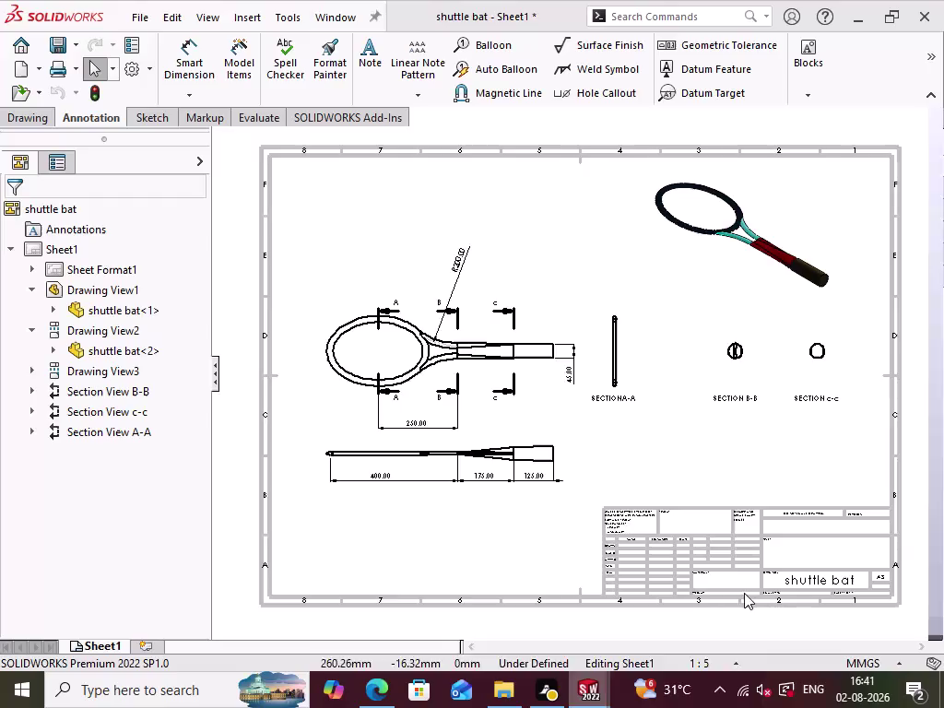
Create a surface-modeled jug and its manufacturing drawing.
Create a new blank part document (Part2) from the Part template.
key(ctrl+n)
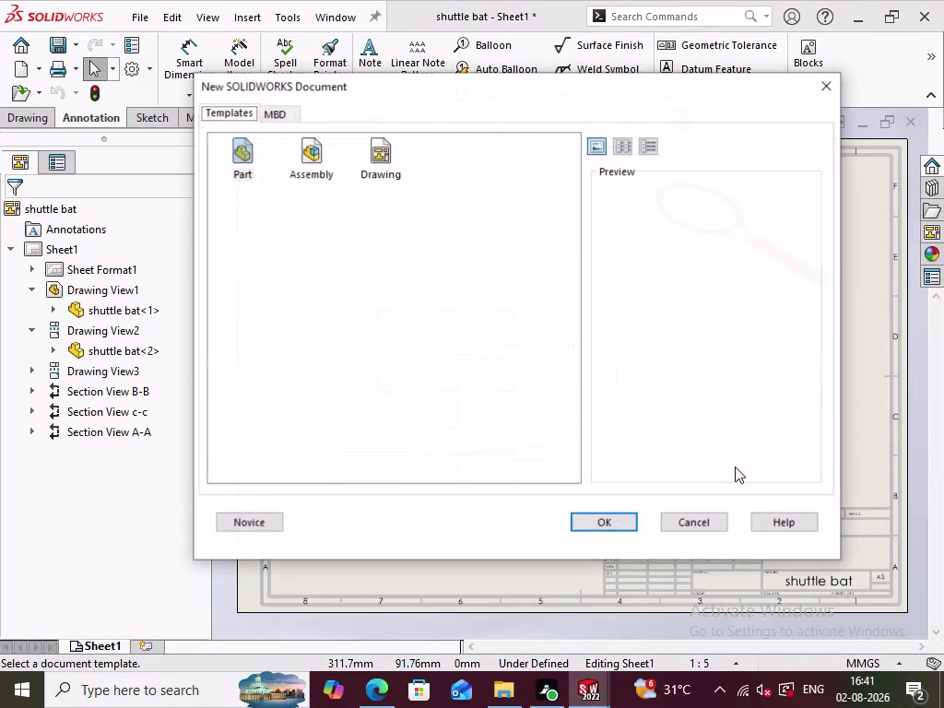
click(239, 157)
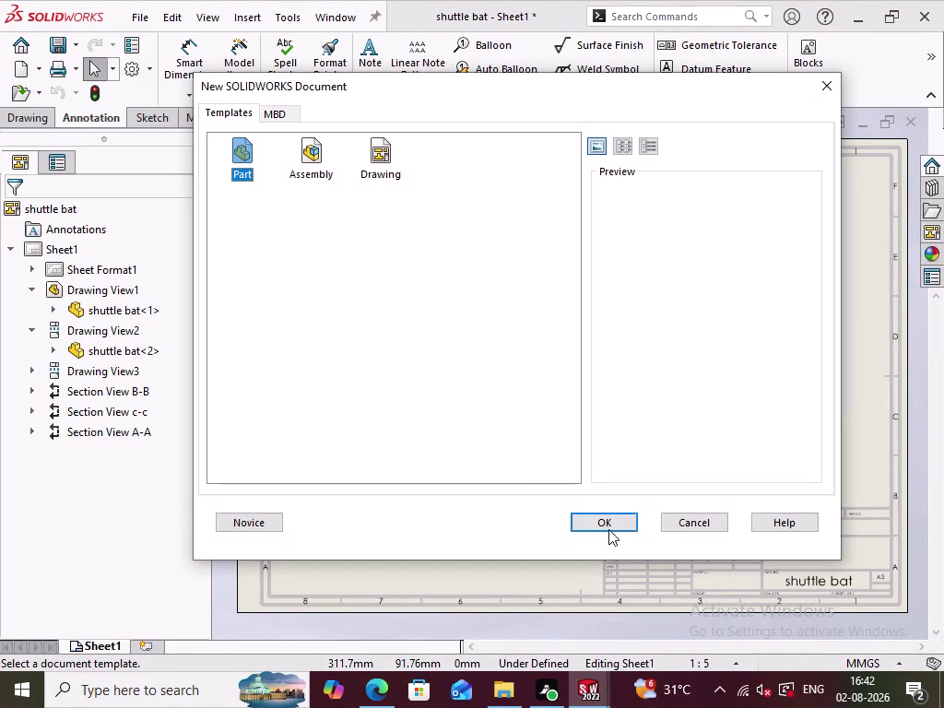
click(608, 524)
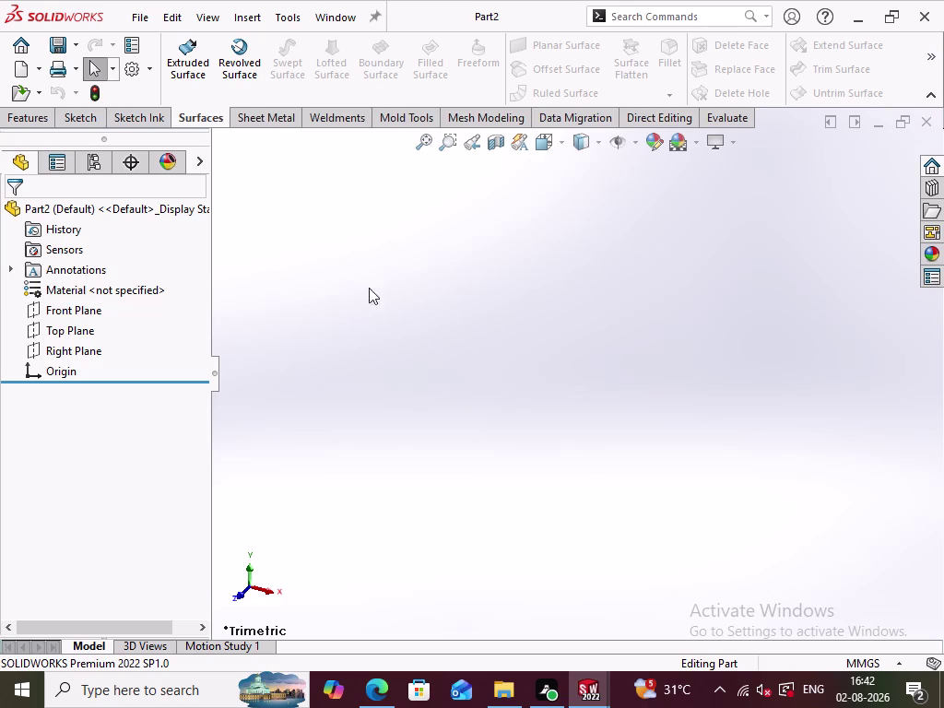
Start Sketch1 on the Front Plane and select the Line tool.
click(93, 314)
click(108, 292)
scroll(up, 3)
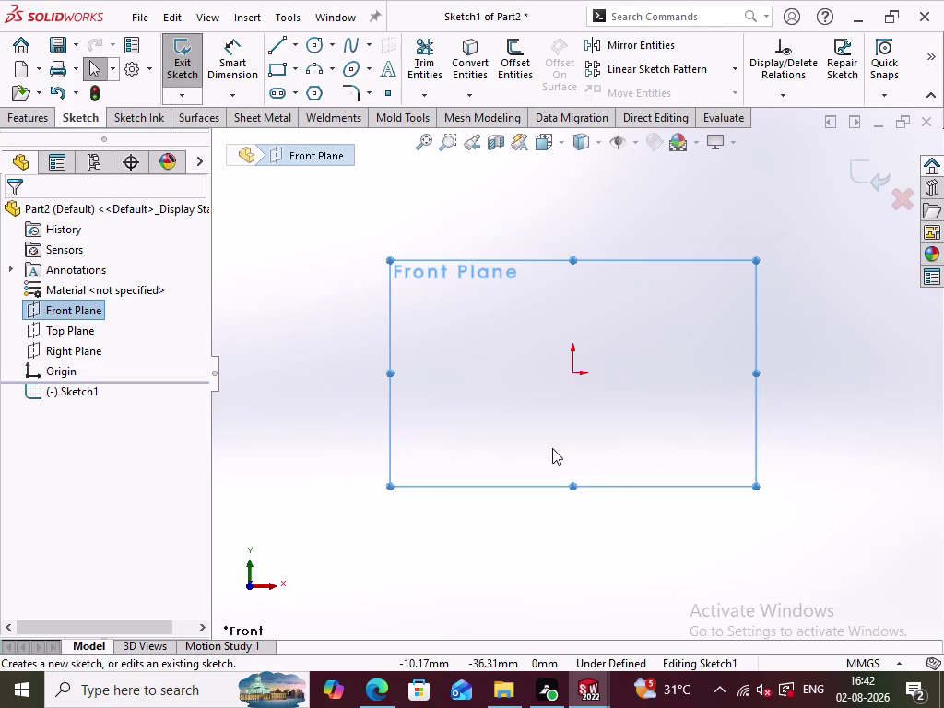
click(516, 539)
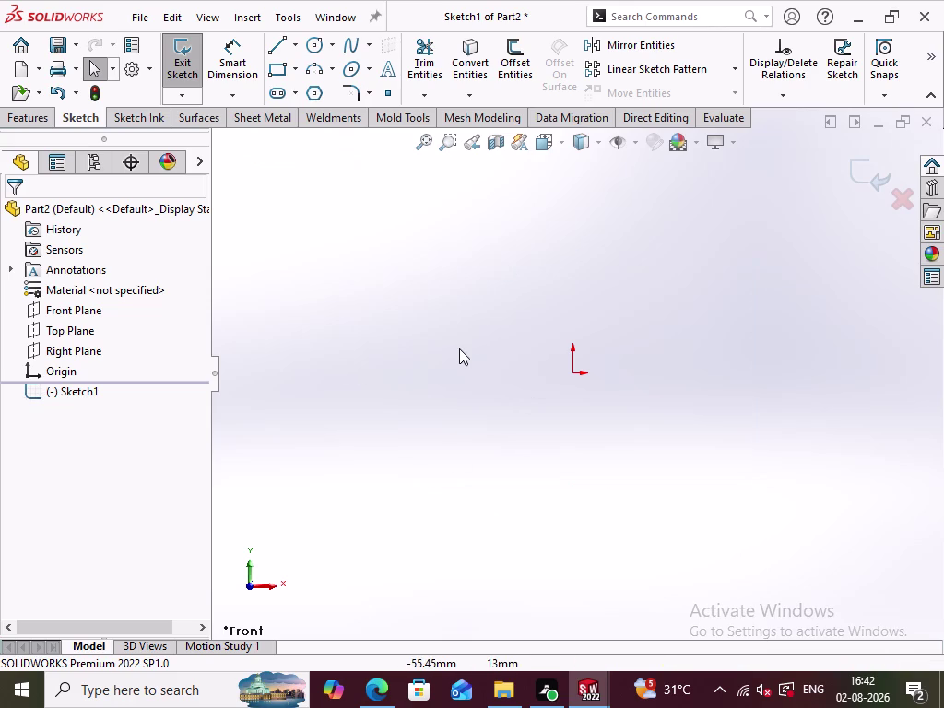
scroll(up, 3)
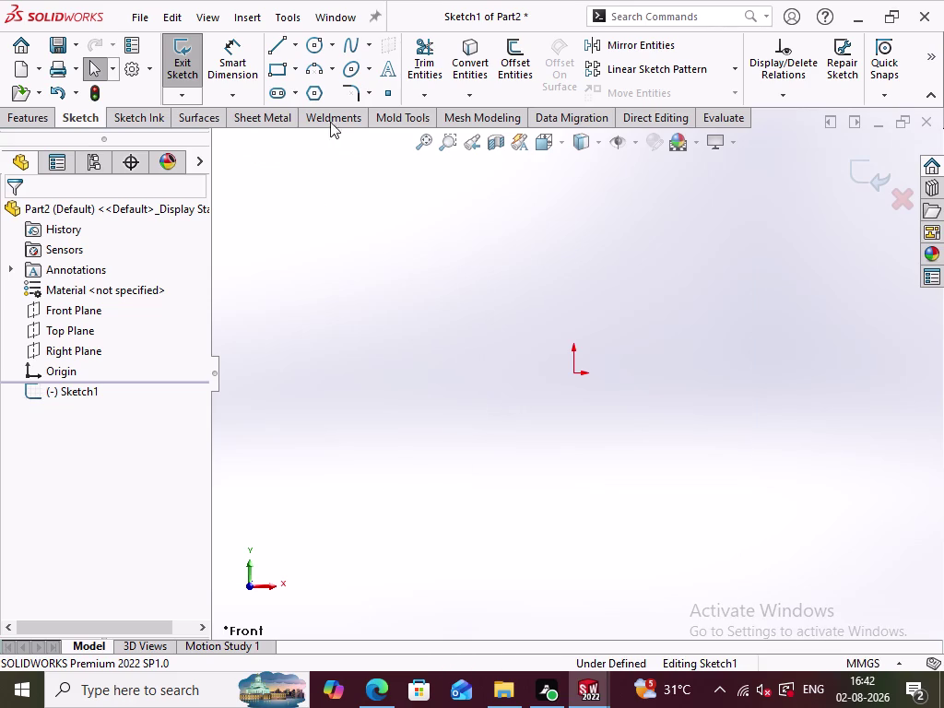
click(280, 44)
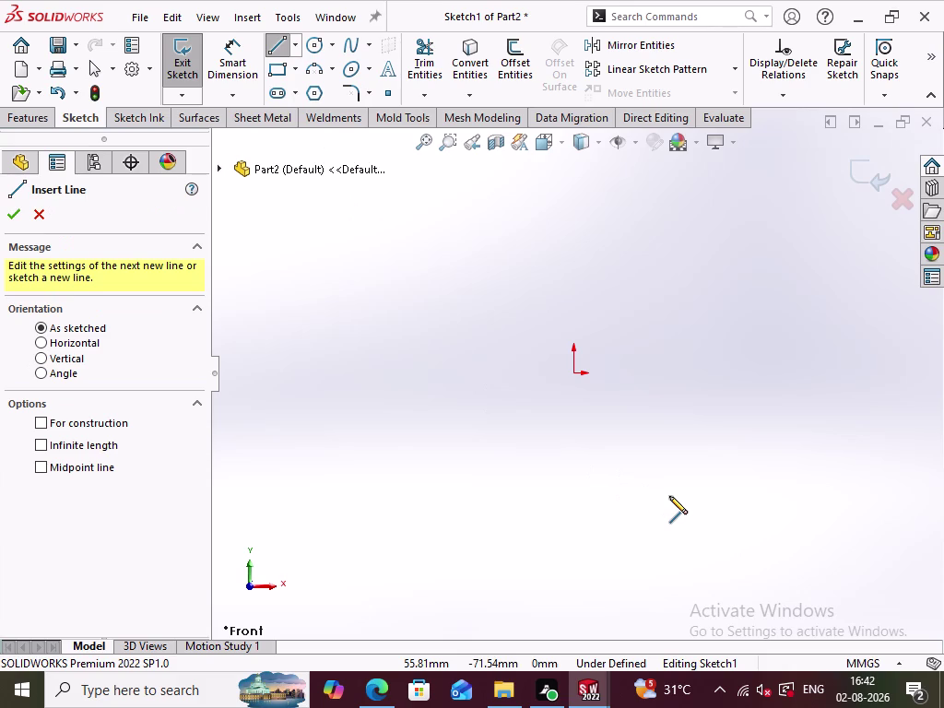
Draw a horizontal base line from the origin and a small arc at its end.
scroll(up, 3)
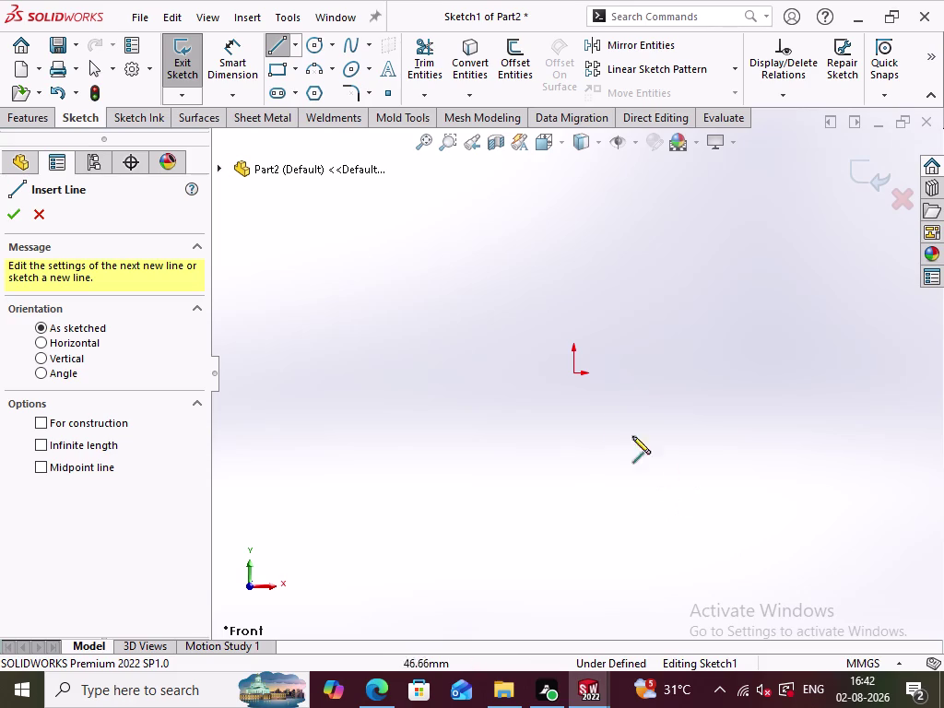
click(573, 373)
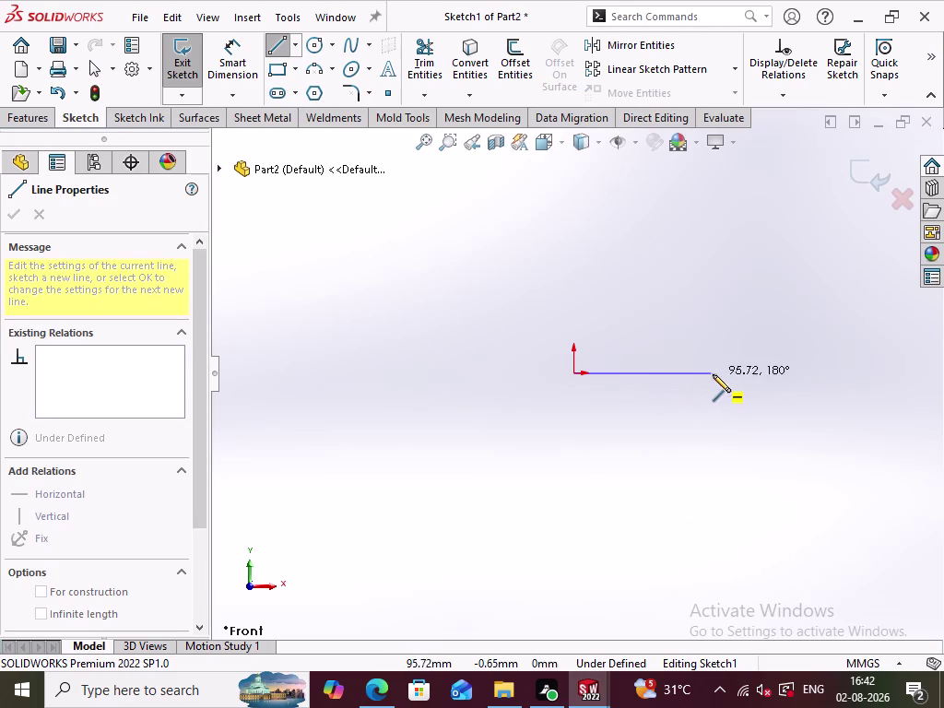
click(728, 374)
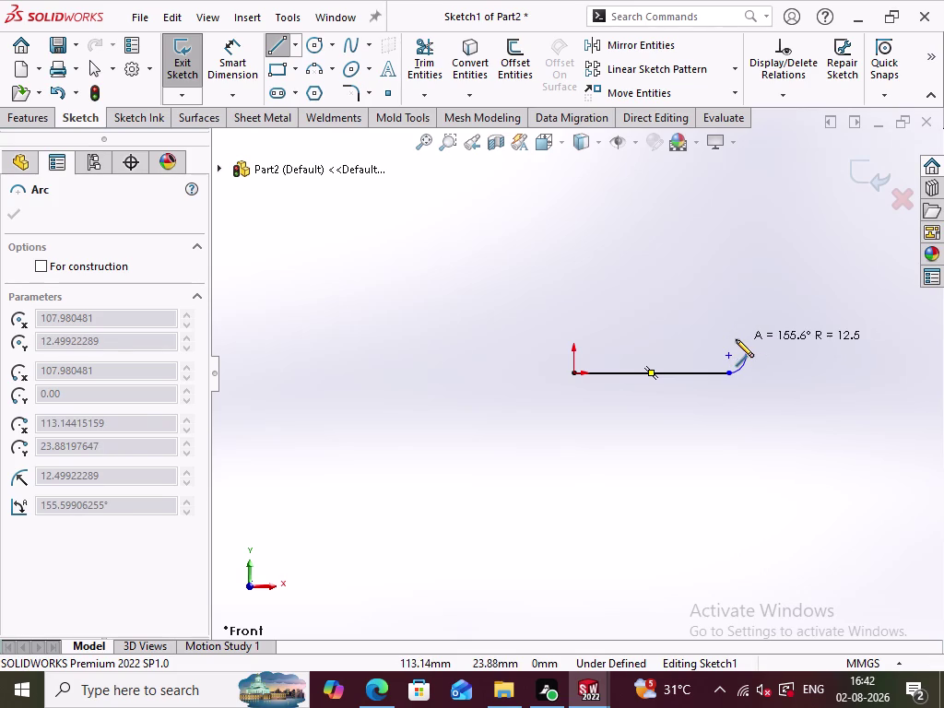
click(736, 339)
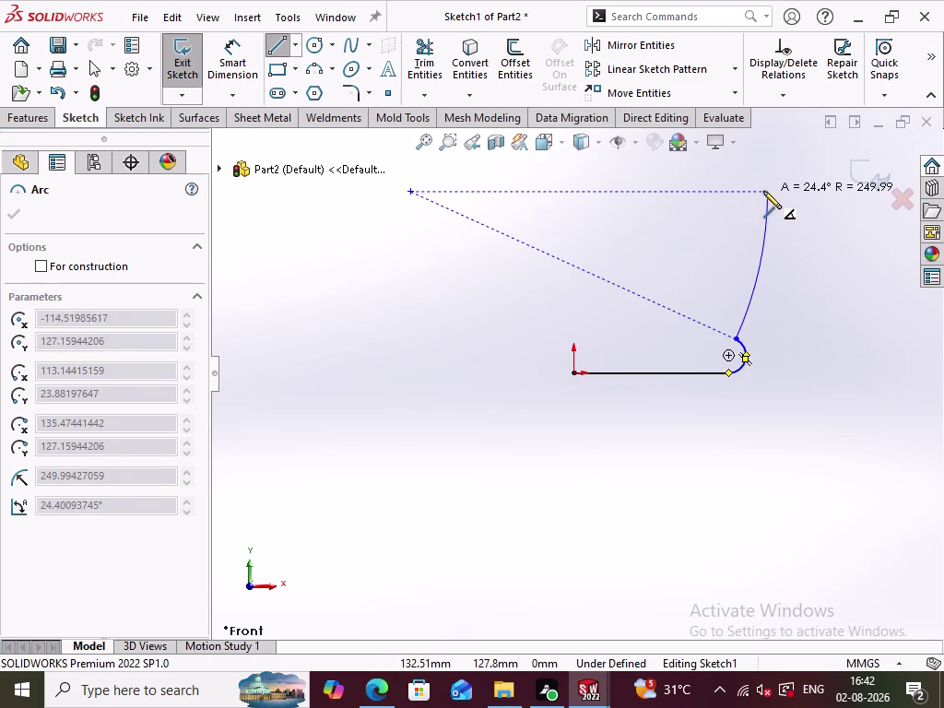
Add the tall tangent arc rising from the base, then the upper arc.
scroll(up, 3)
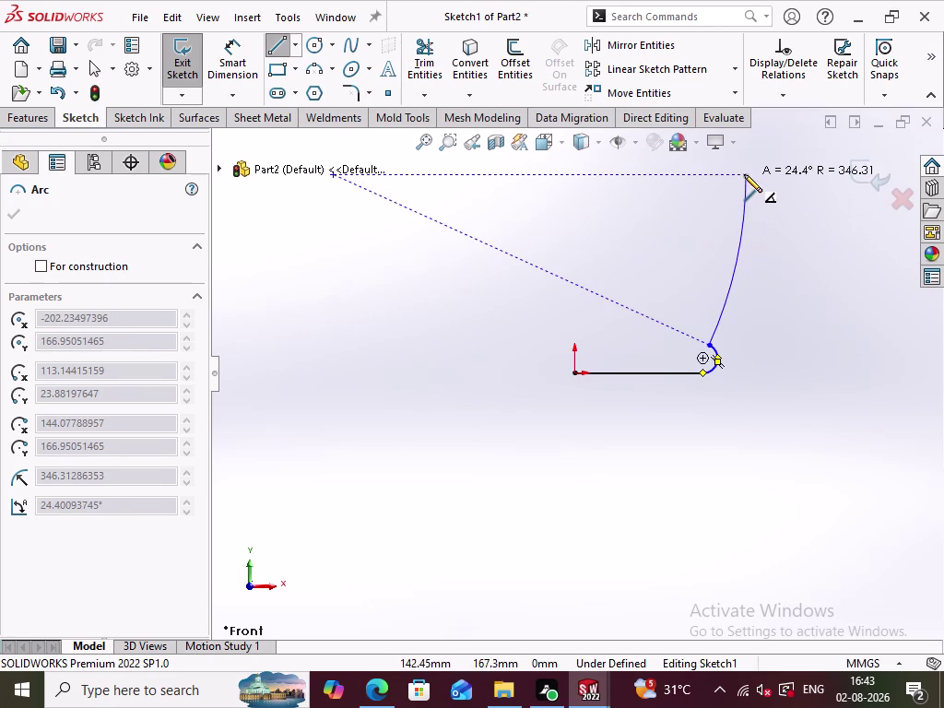
scroll(up, 3)
scroll(up, 3)
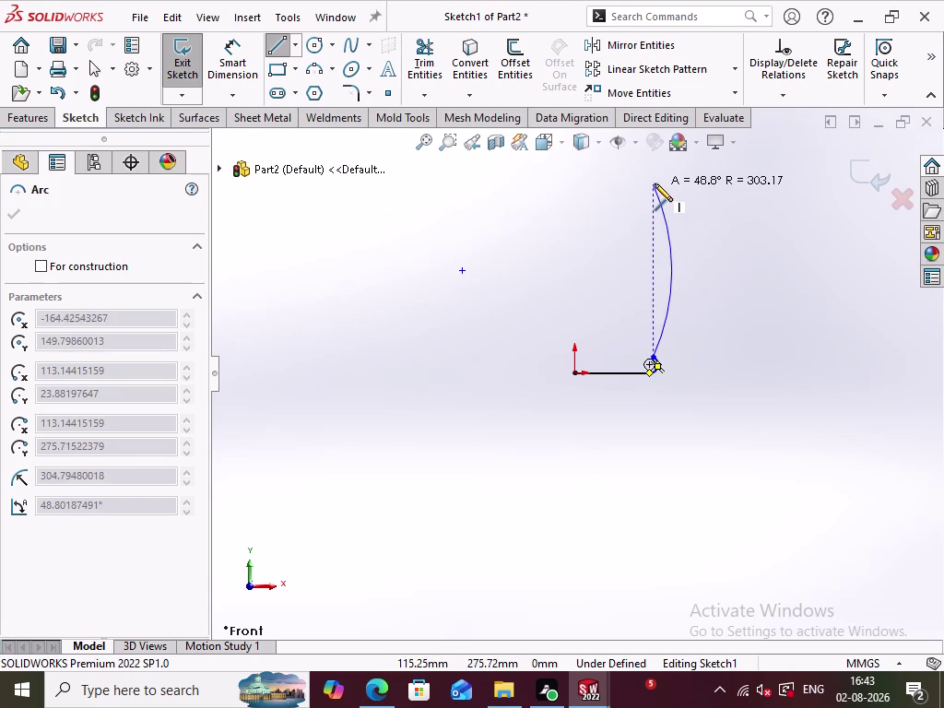
scroll(up, 3)
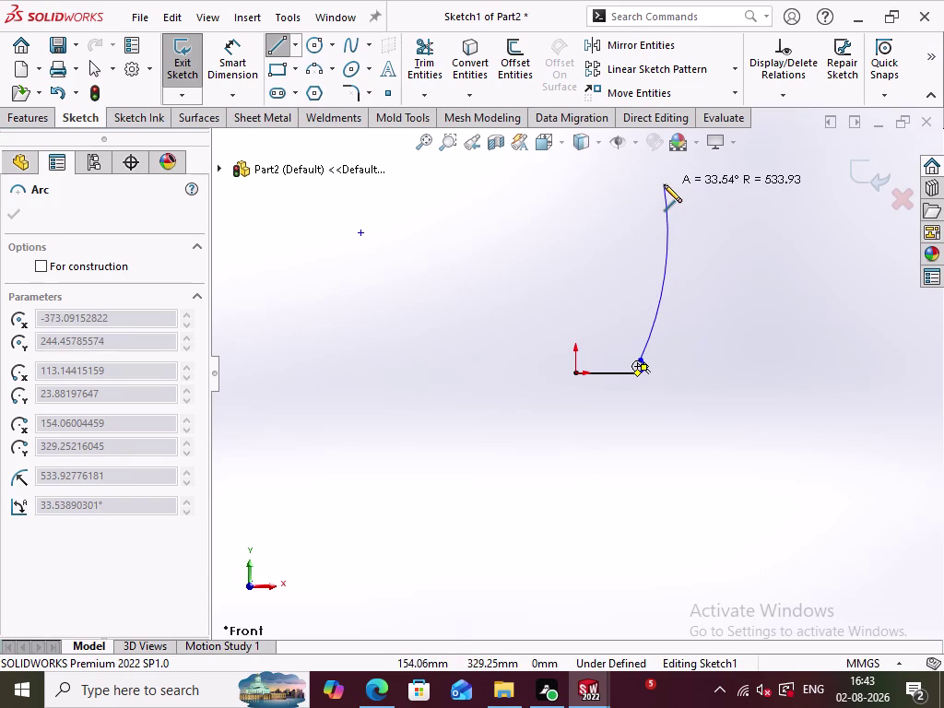
scroll(up, 3)
scroll(up, 3)
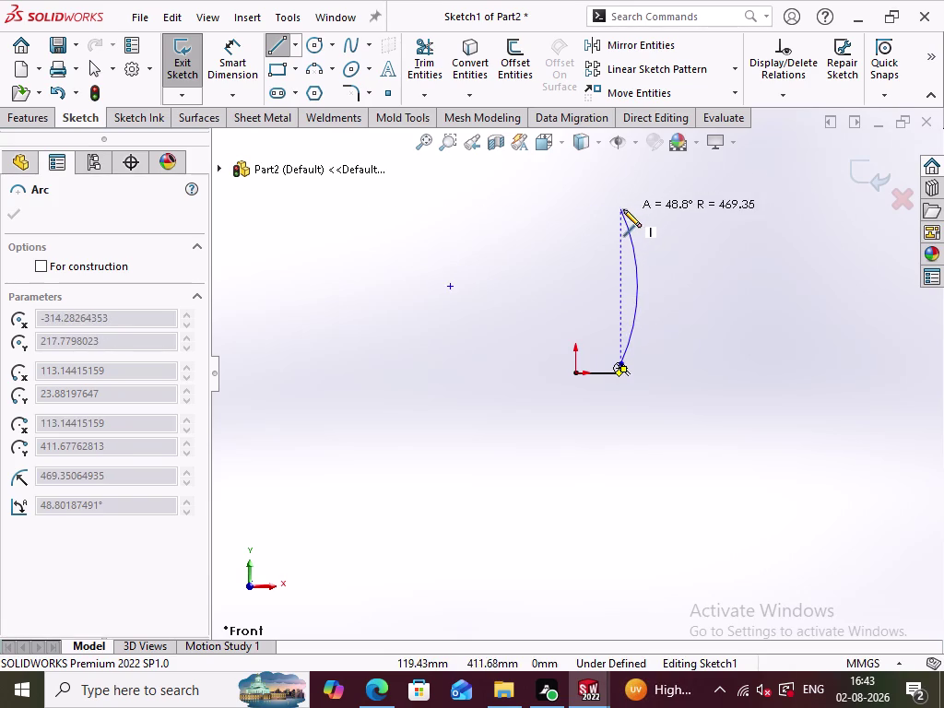
click(628, 205)
scroll(up, 3)
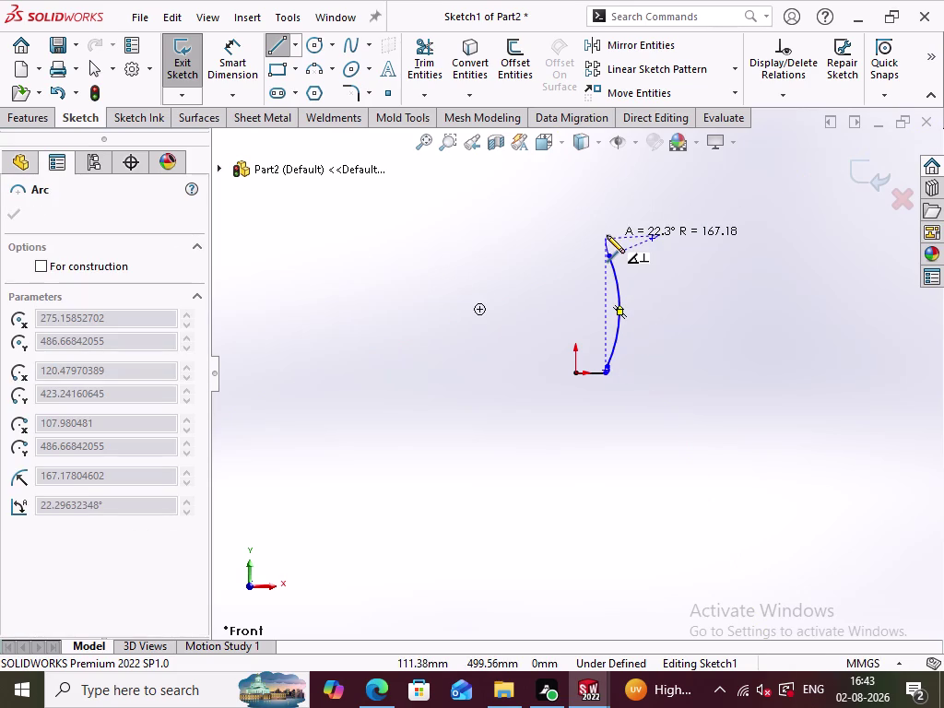
scroll(up, 3)
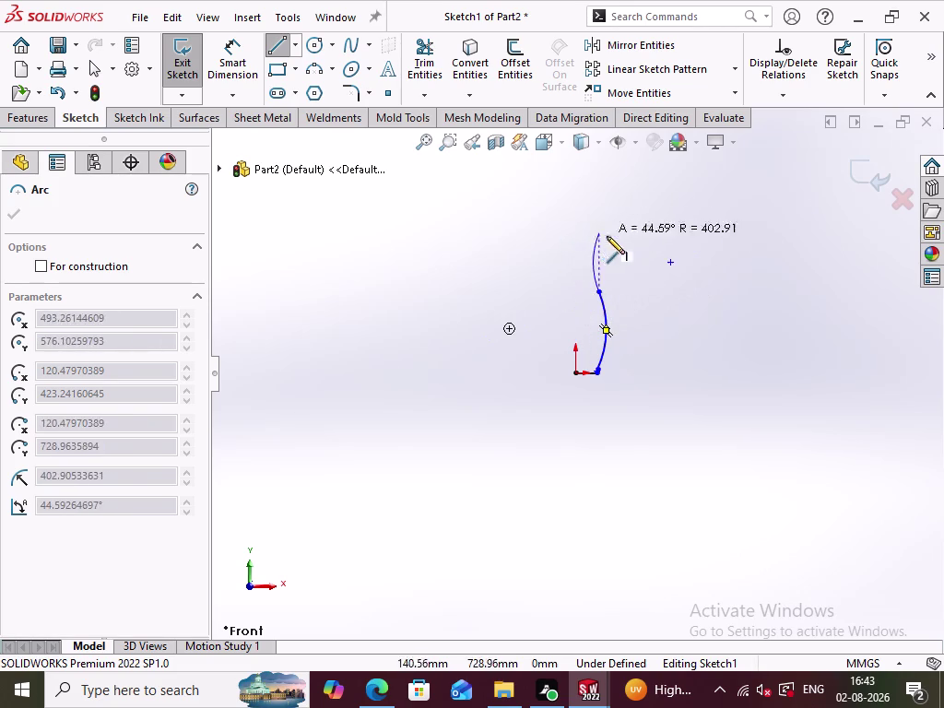
click(575, 238)
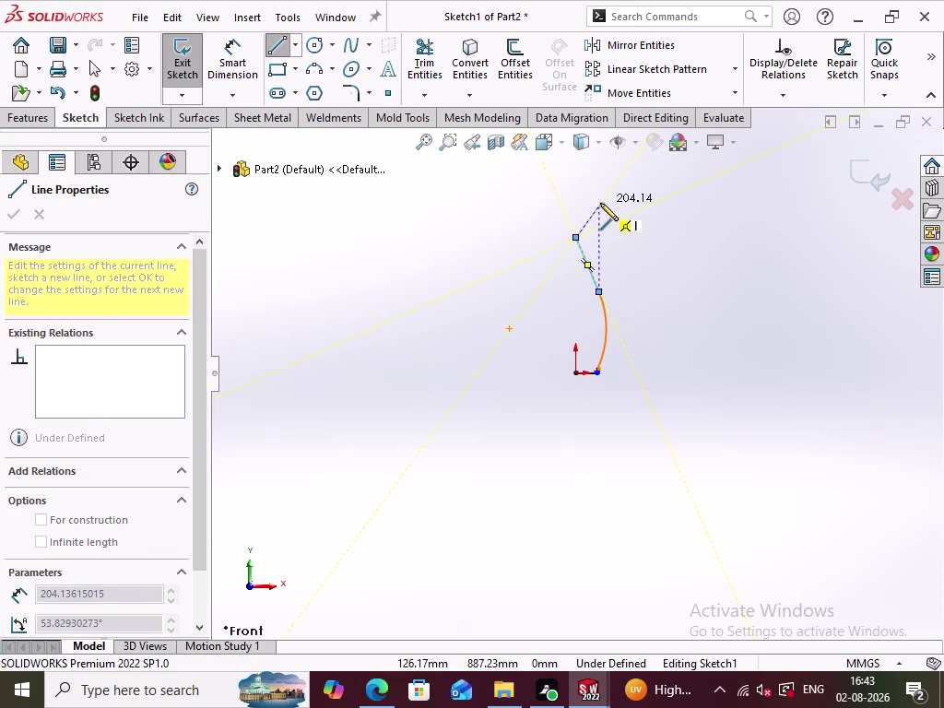
Draw the slanted edge, top edge and long side back to the origin, ending the Line tool.
click(600, 203)
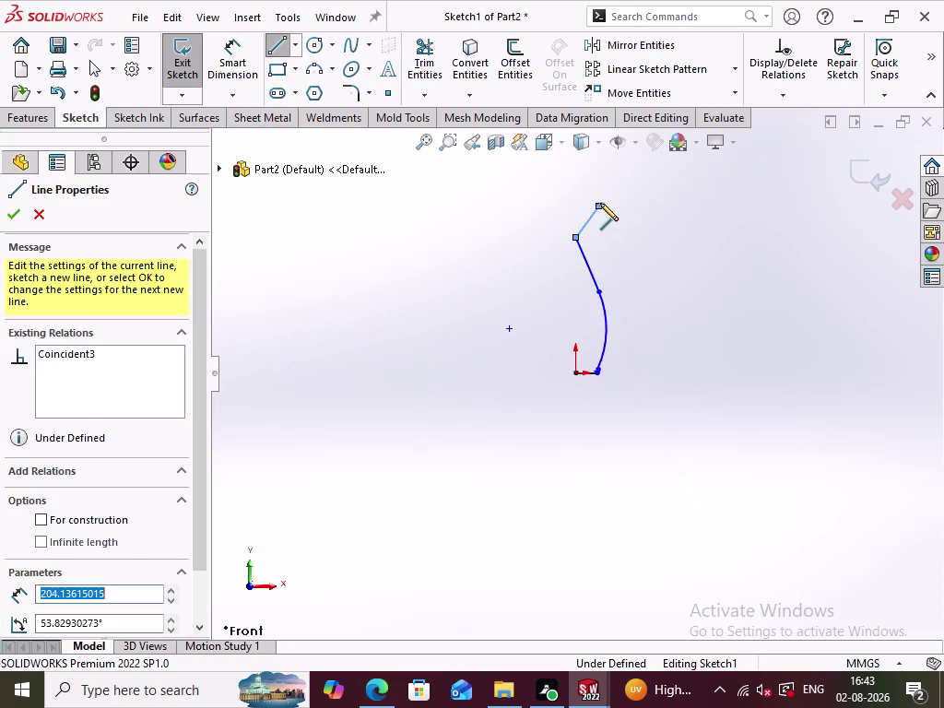
click(548, 208)
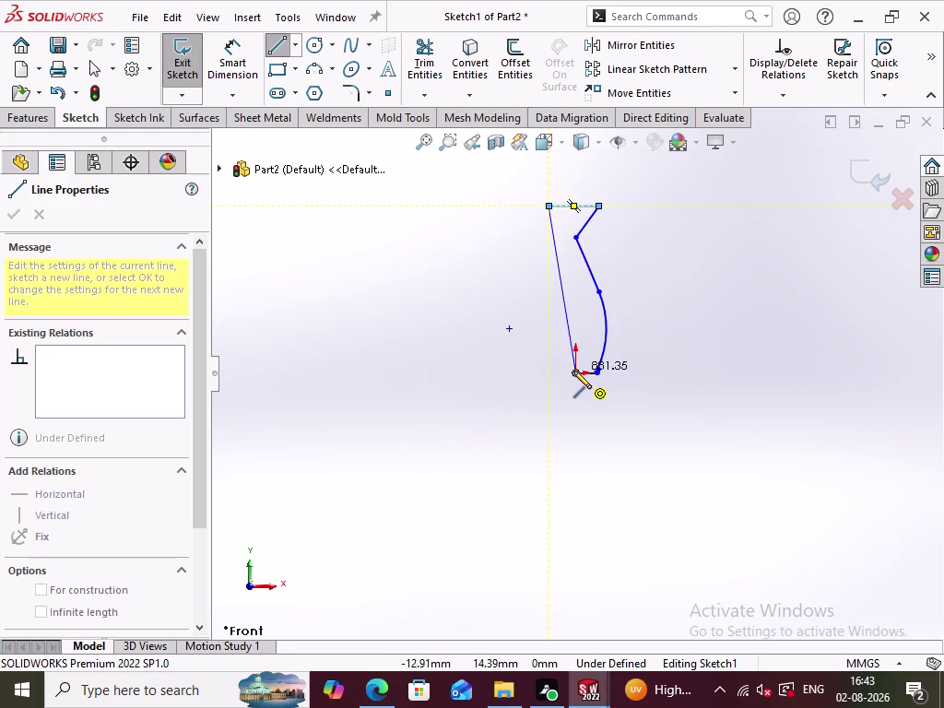
click(573, 370)
click(277, 45)
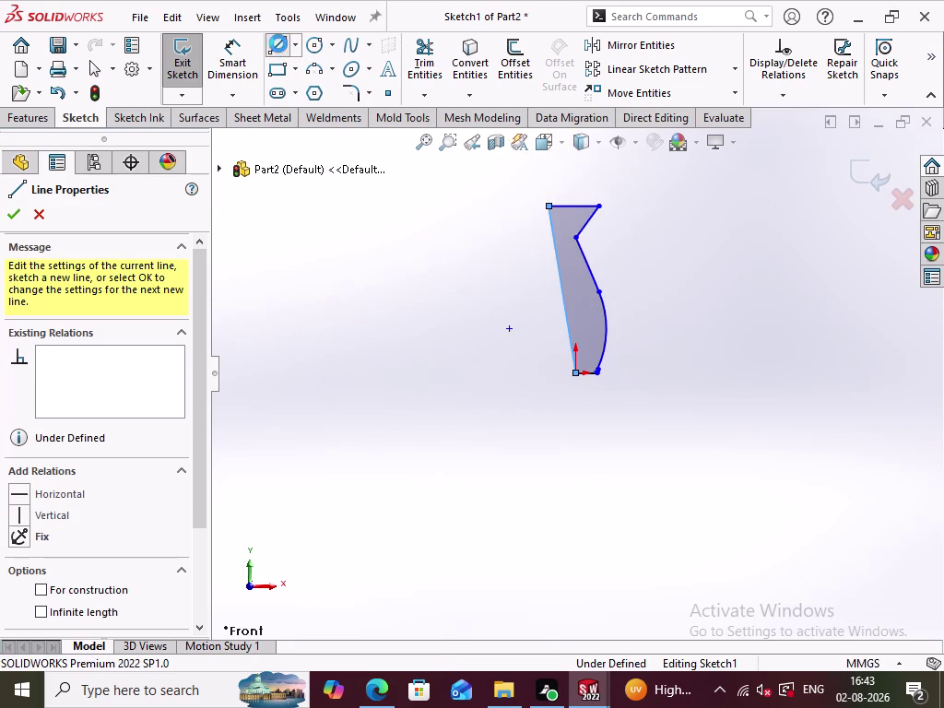
click(452, 303)
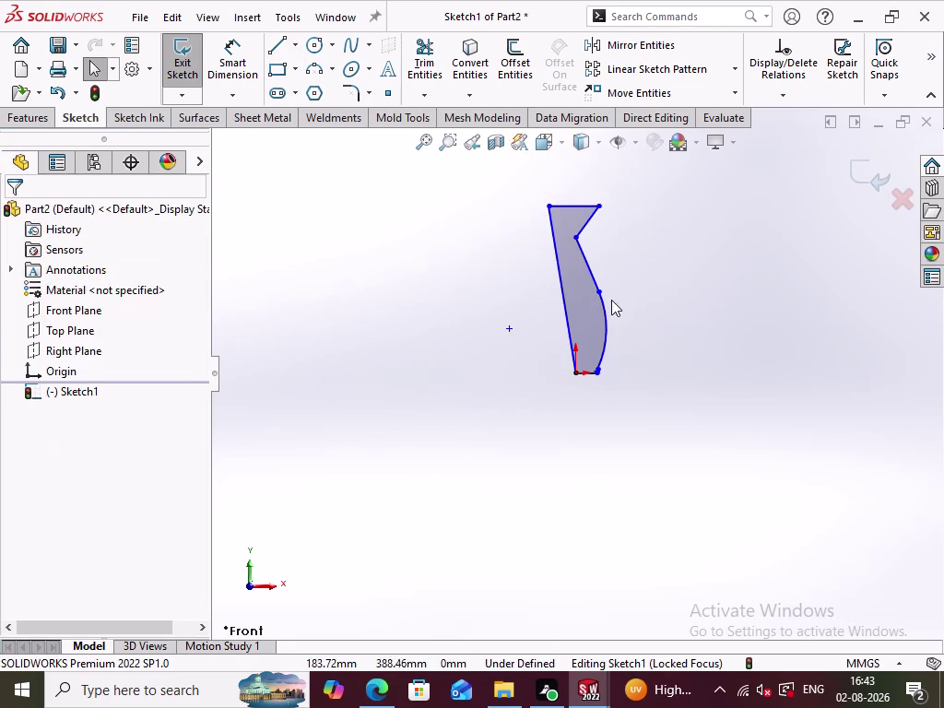
Drag the bottom arc's endpoints, then undo the unwanted reshaping.
drag(599, 293, 609, 291)
click(630, 351)
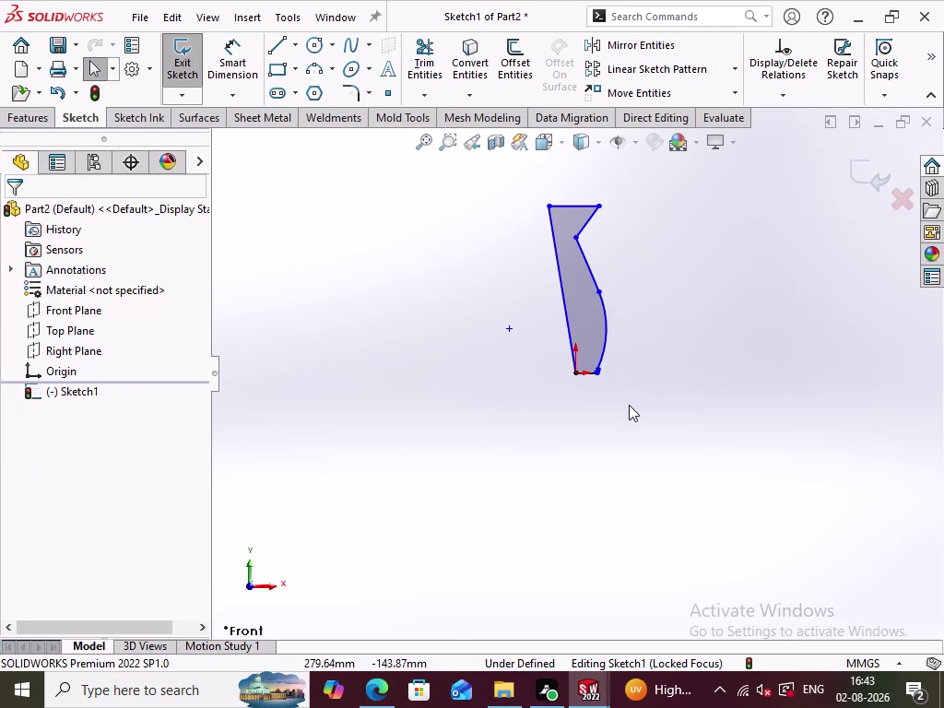
scroll(down, 3)
scroll(up, 3)
scroll(down, 3)
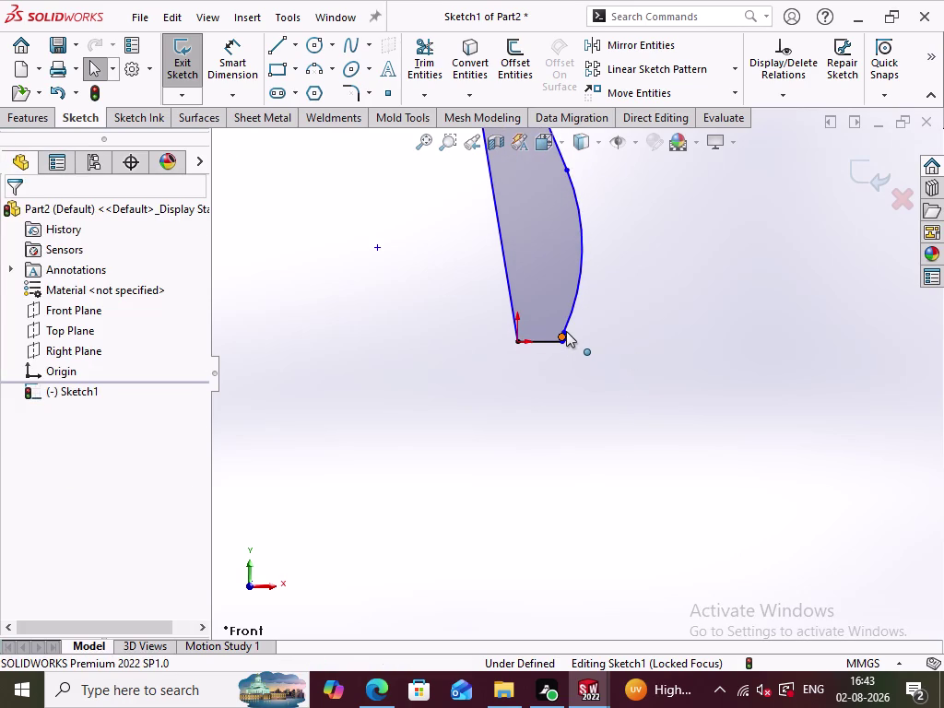
drag(566, 331, 608, 320)
drag(559, 340, 602, 344)
scroll(up, 3)
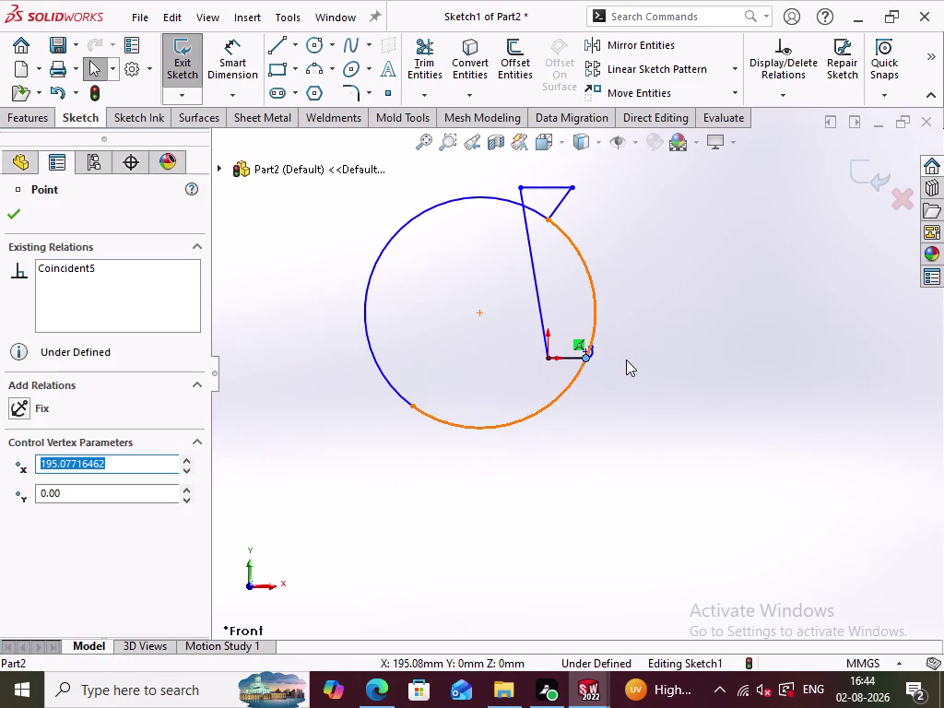
drag(593, 298, 662, 276)
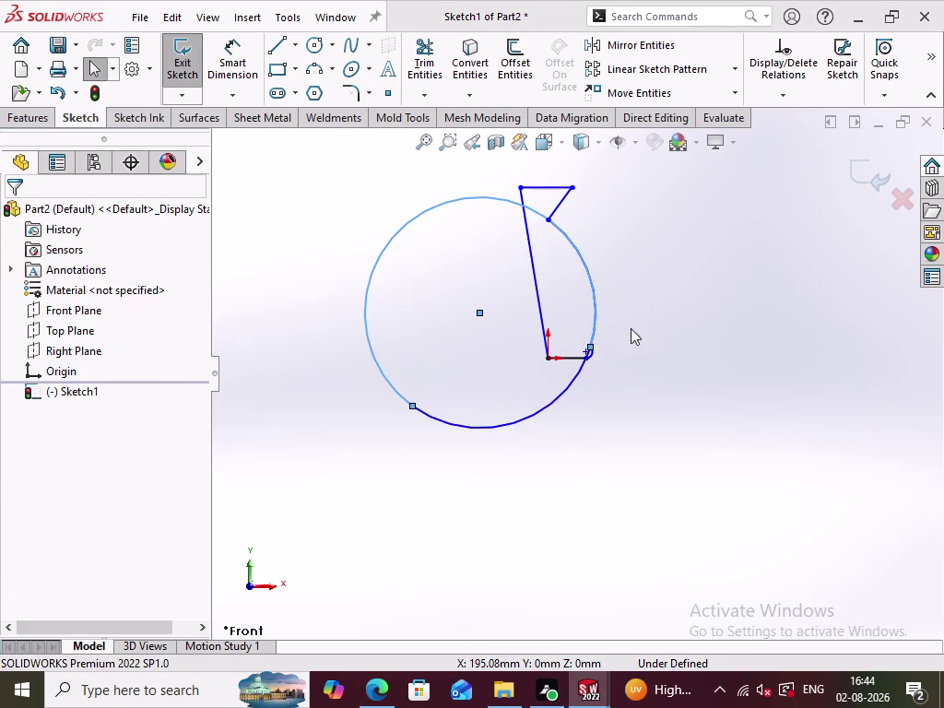
click(622, 258)
key(ctrl+z)
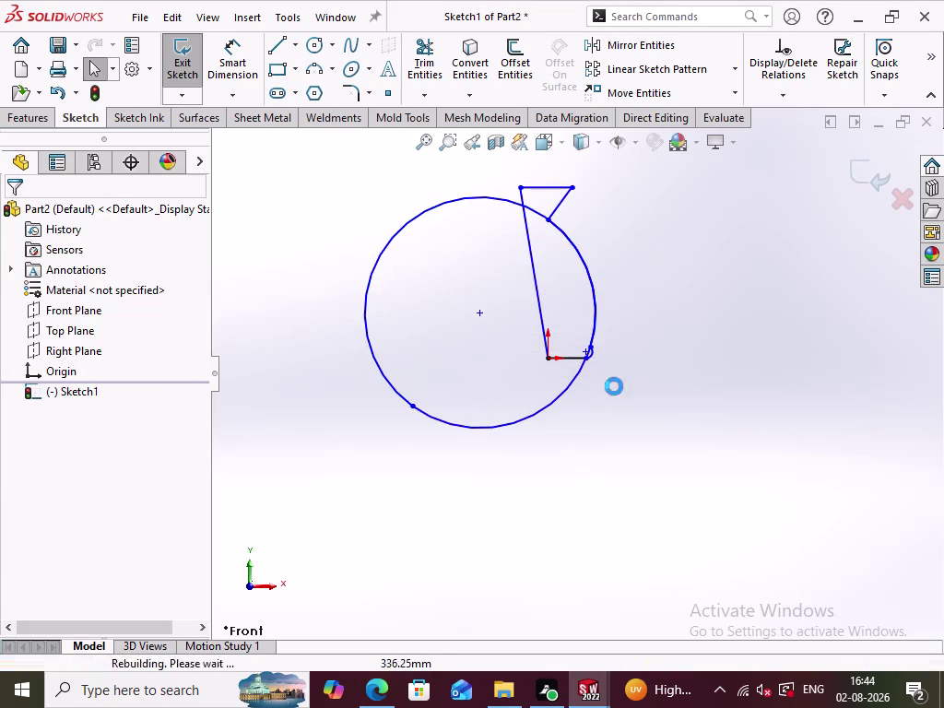
key(ctrl+z)
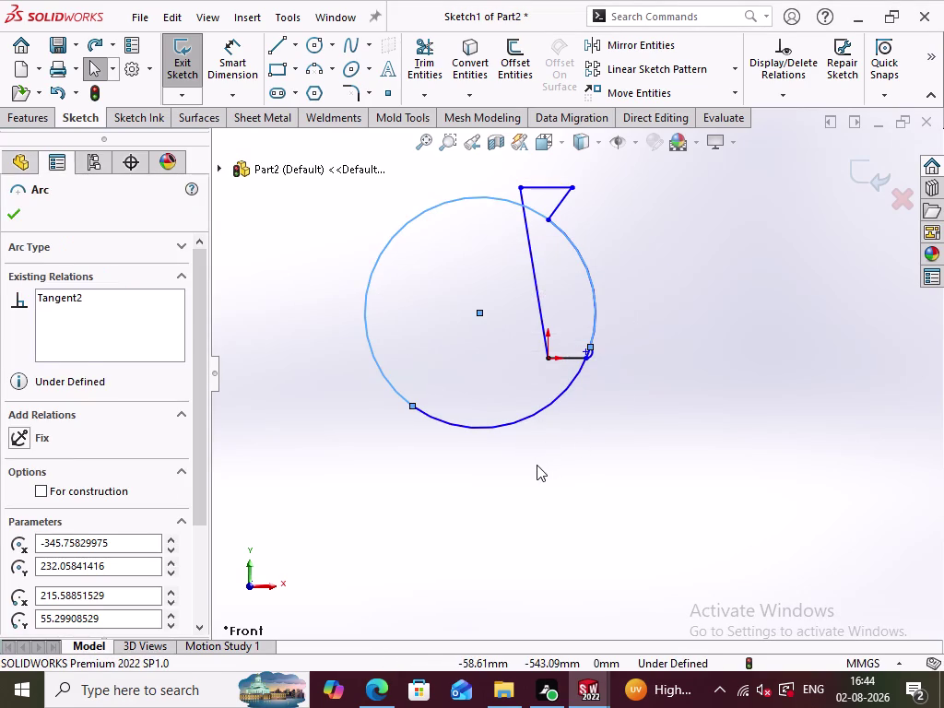
key(ctrl+z)
key(ctrl+z)
Bulge the middle arc outward and pull the bottom corner into a small curve.
click(536, 464)
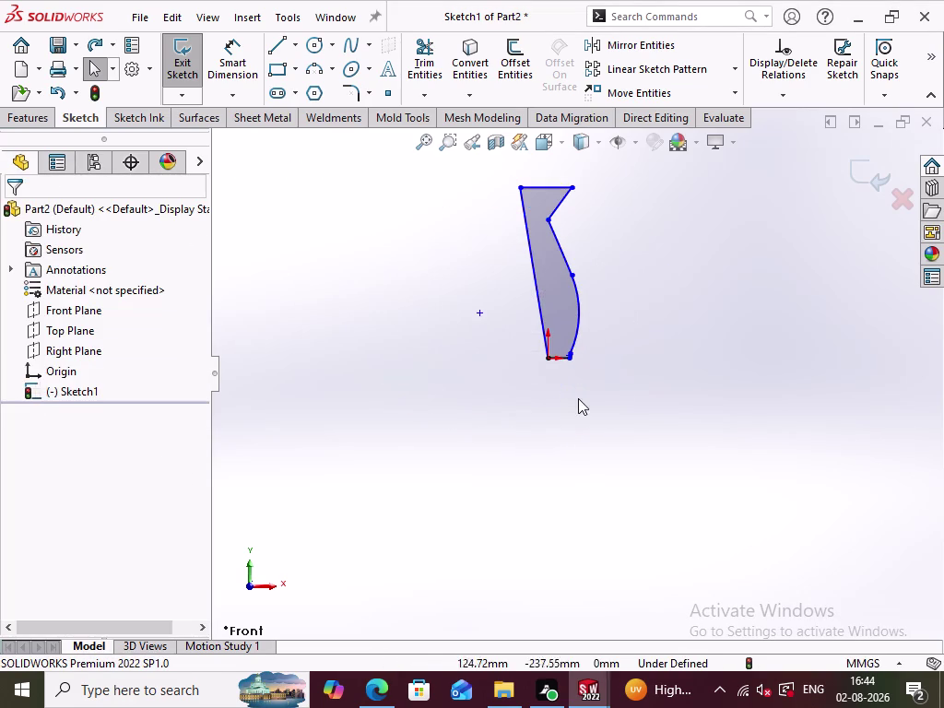
scroll(down, 3)
drag(572, 251, 599, 242)
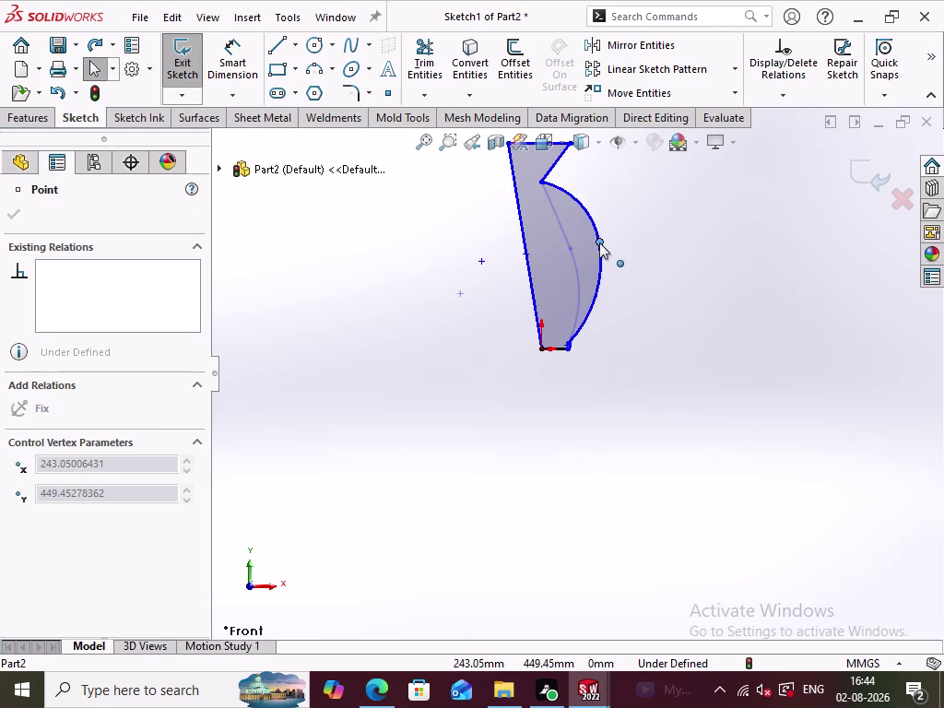
drag(599, 243, 600, 242)
click(602, 380)
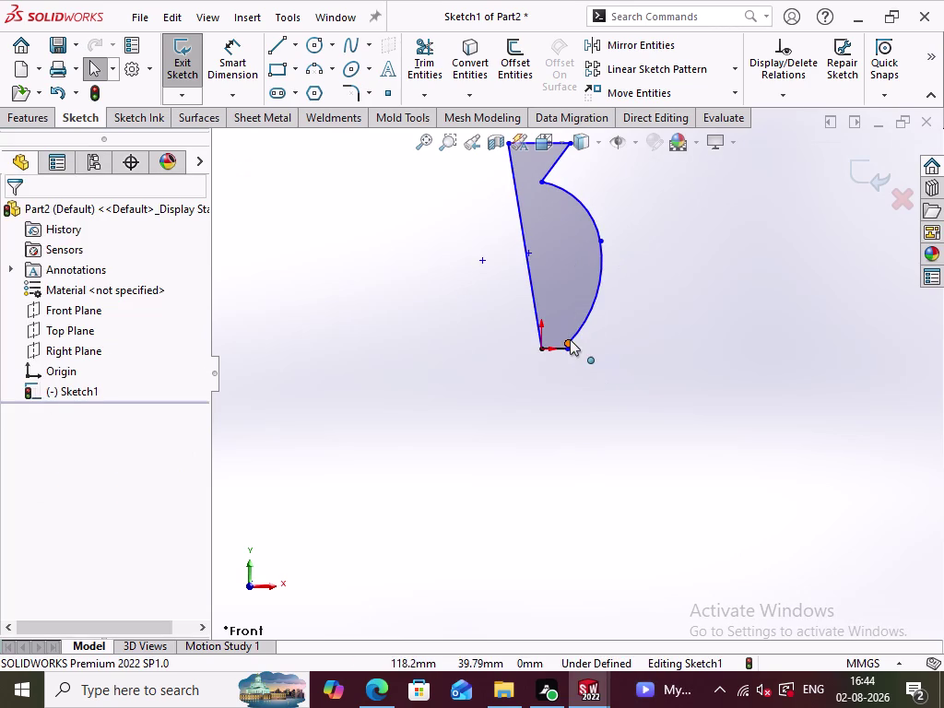
drag(570, 339, 586, 320)
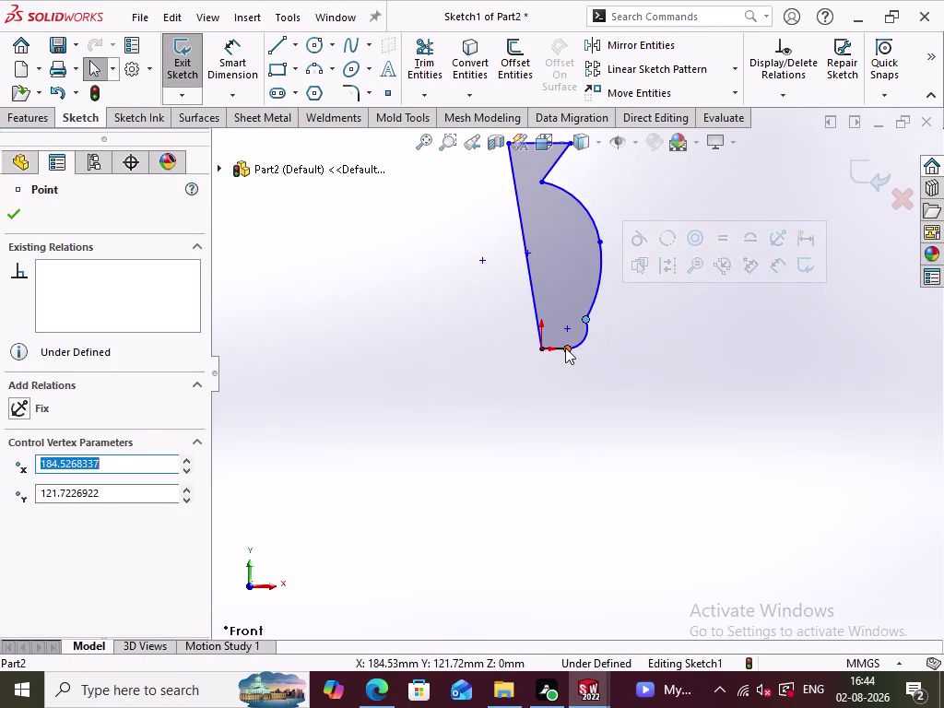
drag(565, 348, 600, 346)
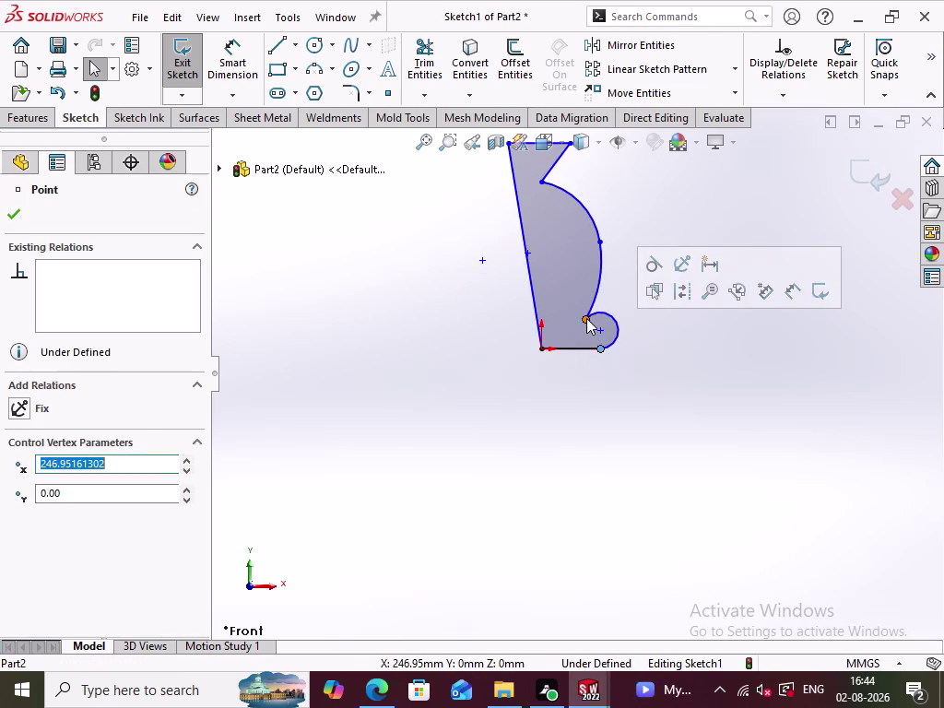
Widen the large right-side arc and move its lower end toward the fillet.
drag(586, 318, 624, 305)
click(614, 380)
drag(601, 350, 642, 349)
drag(624, 306, 655, 293)
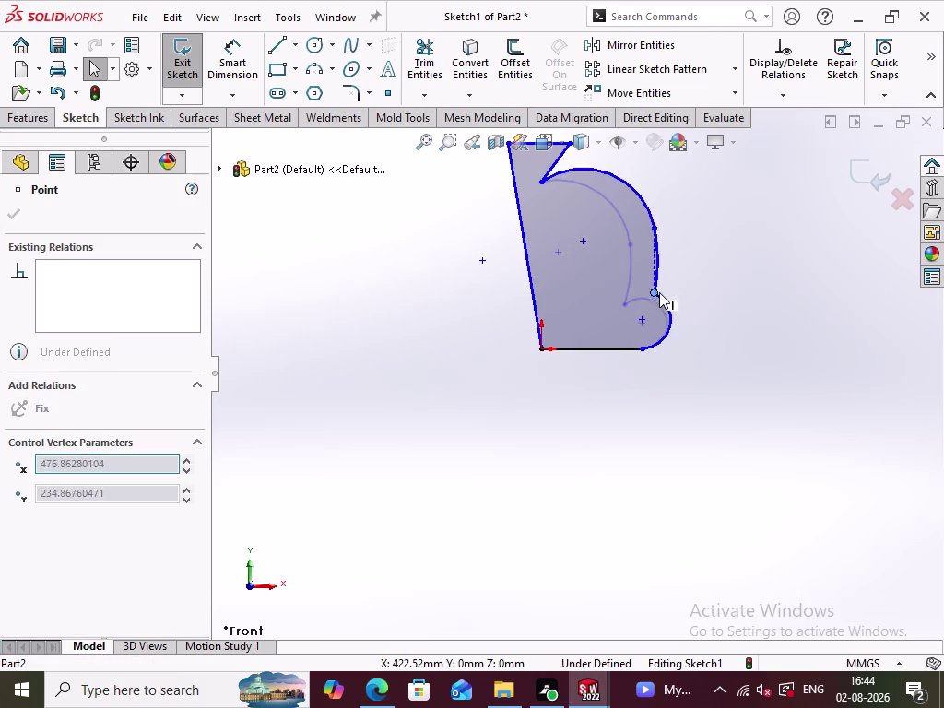
drag(655, 294, 658, 324)
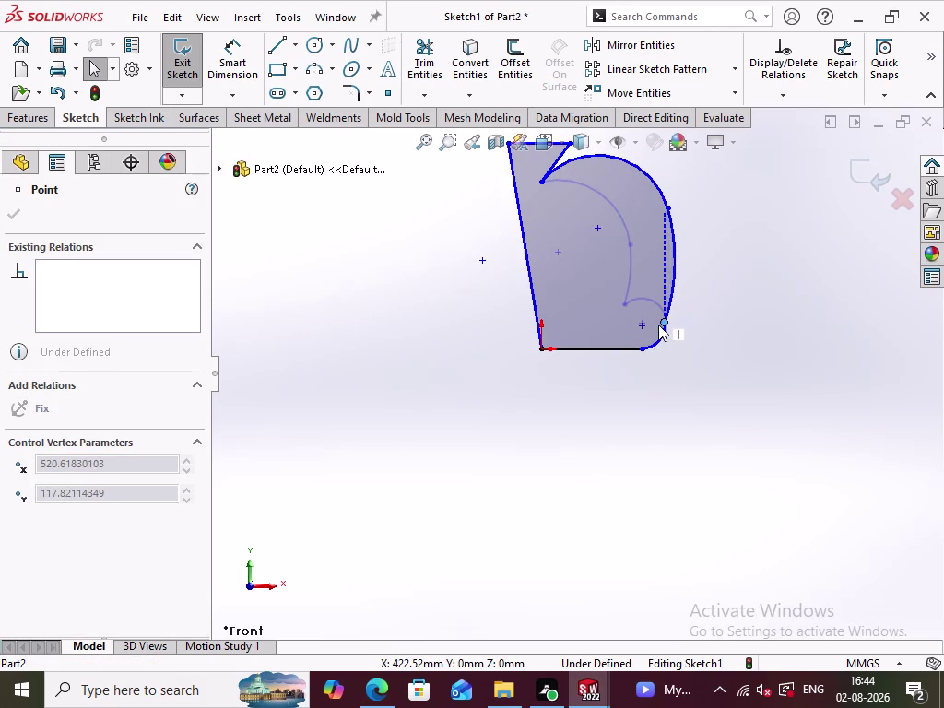
drag(658, 324, 665, 325)
Adjust the small bottom fillet by dragging its points.
click(643, 393)
drag(642, 350, 655, 349)
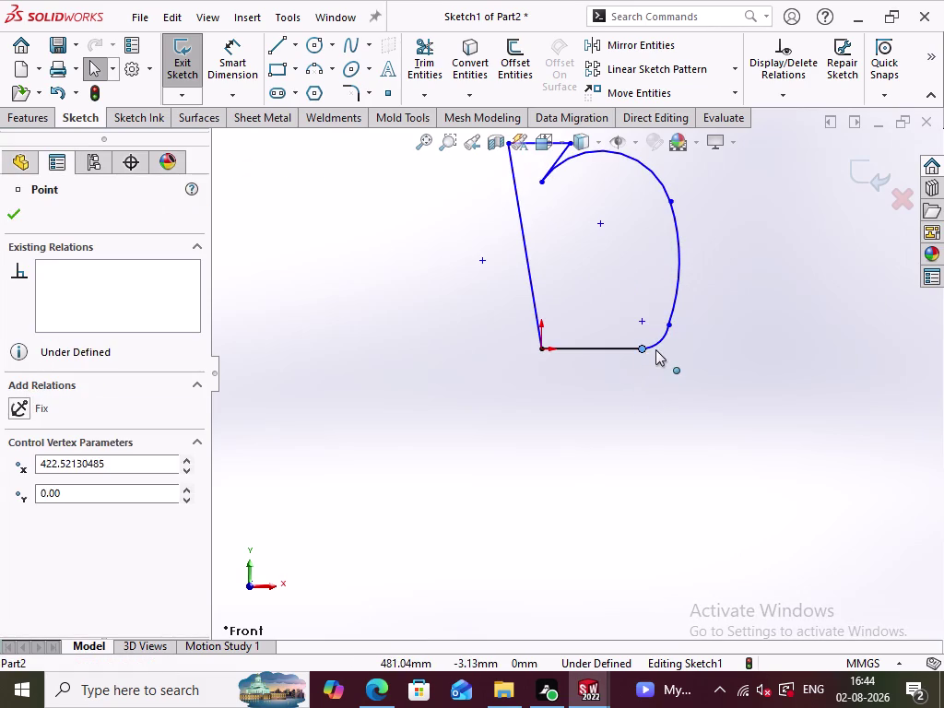
drag(655, 349, 670, 349)
drag(670, 328, 702, 322)
click(705, 362)
scroll(up, 3)
scroll(down, 3)
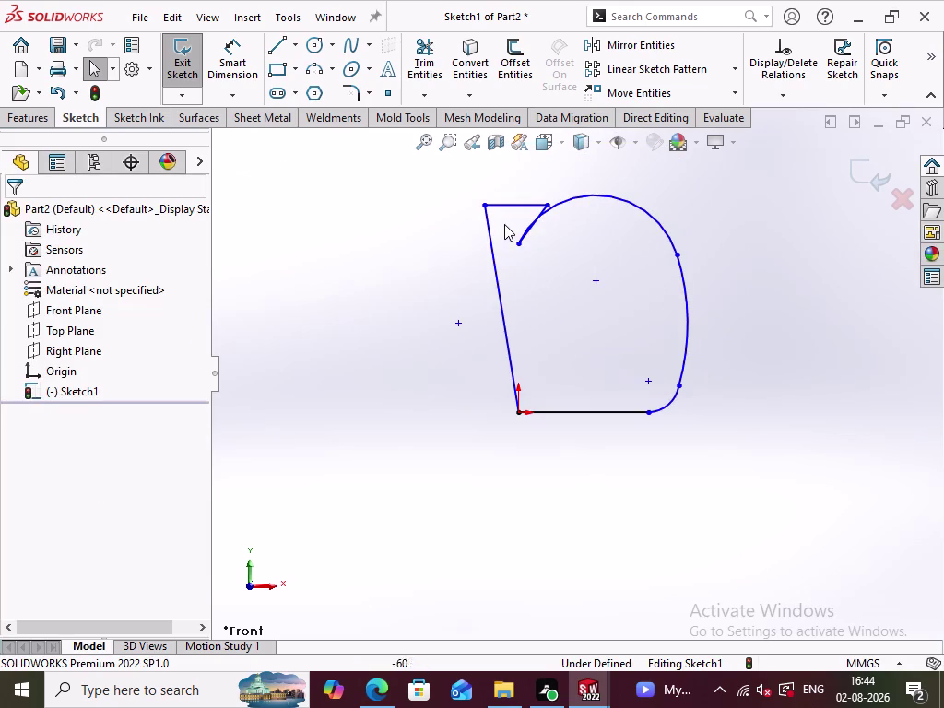
Make the left edge vertical and reshape the notch near the top.
drag(487, 204, 513, 169)
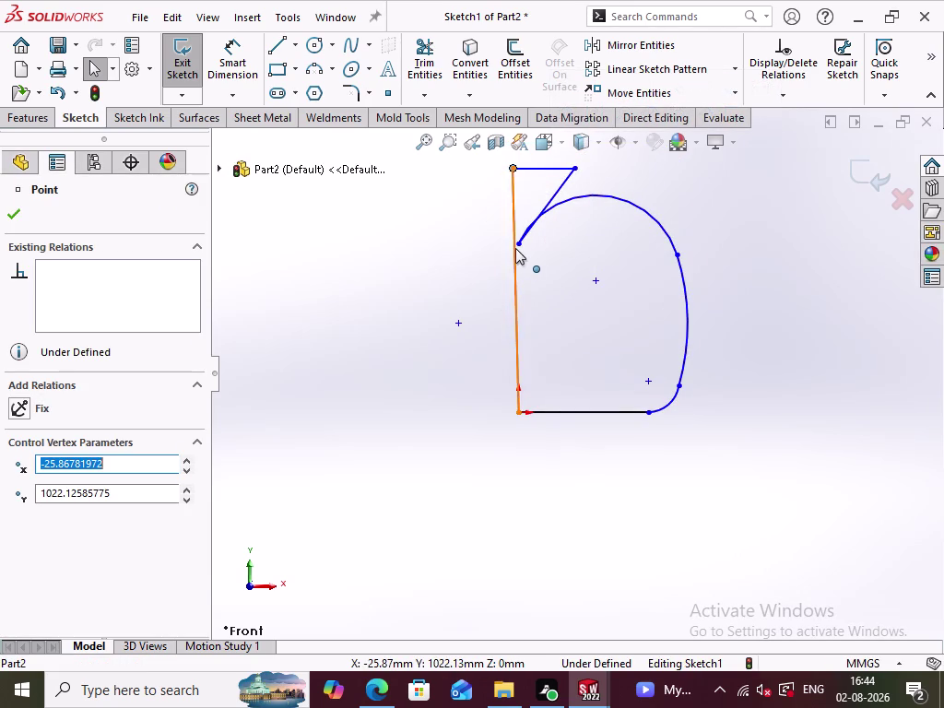
drag(521, 244, 595, 207)
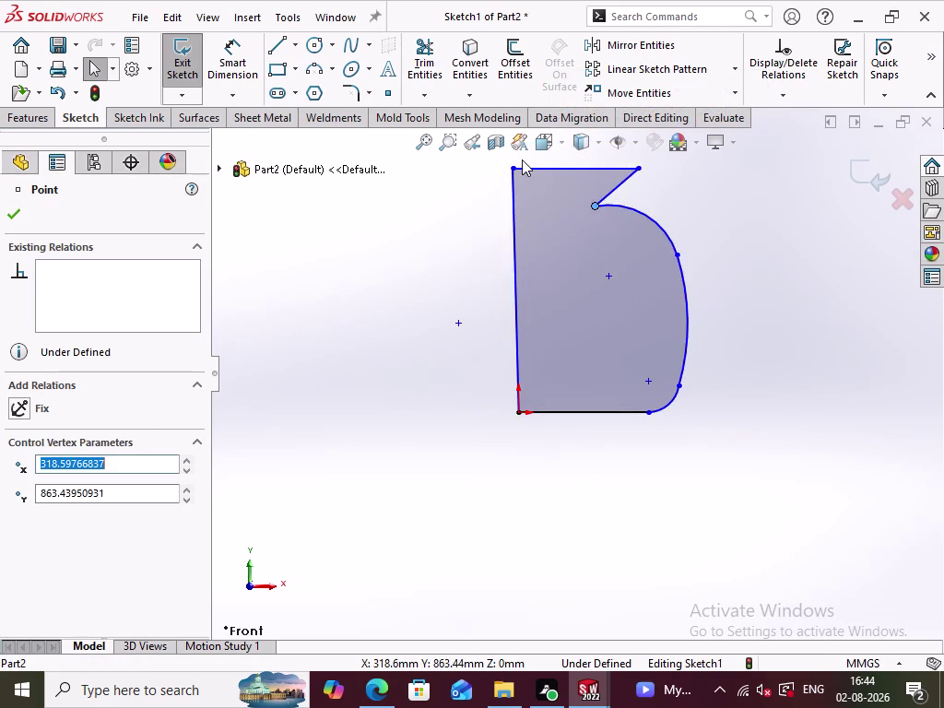
scroll(up, 3)
drag(520, 201, 525, 151)
scroll(up, 3)
drag(584, 261, 612, 213)
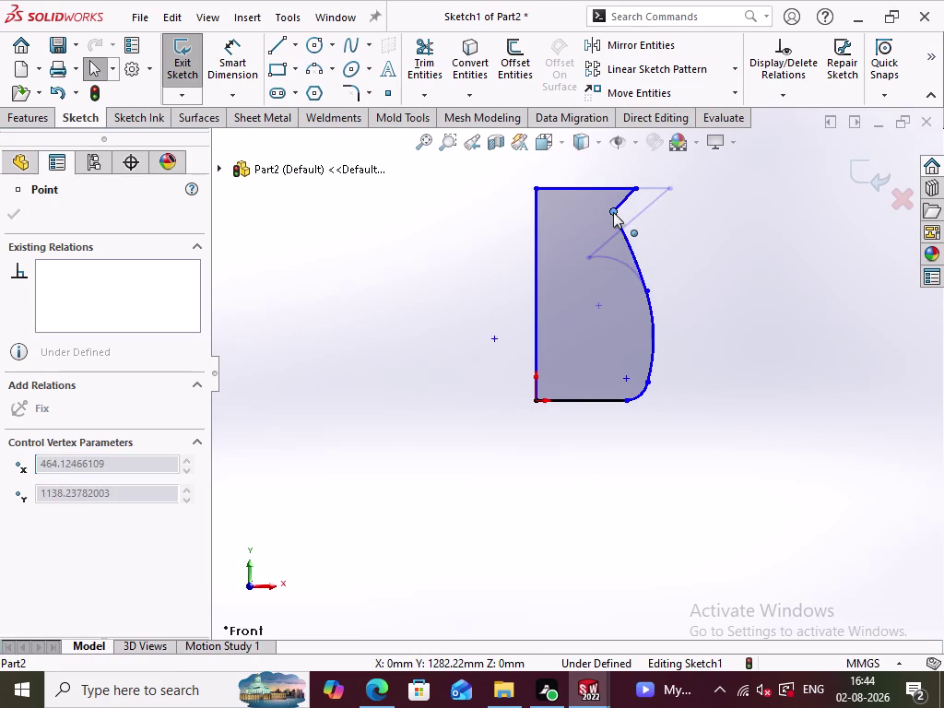
drag(612, 213, 610, 218)
Refine the notch point where the upper and lower curves meet, selecting the upper curve.
click(710, 295)
drag(644, 289, 626, 288)
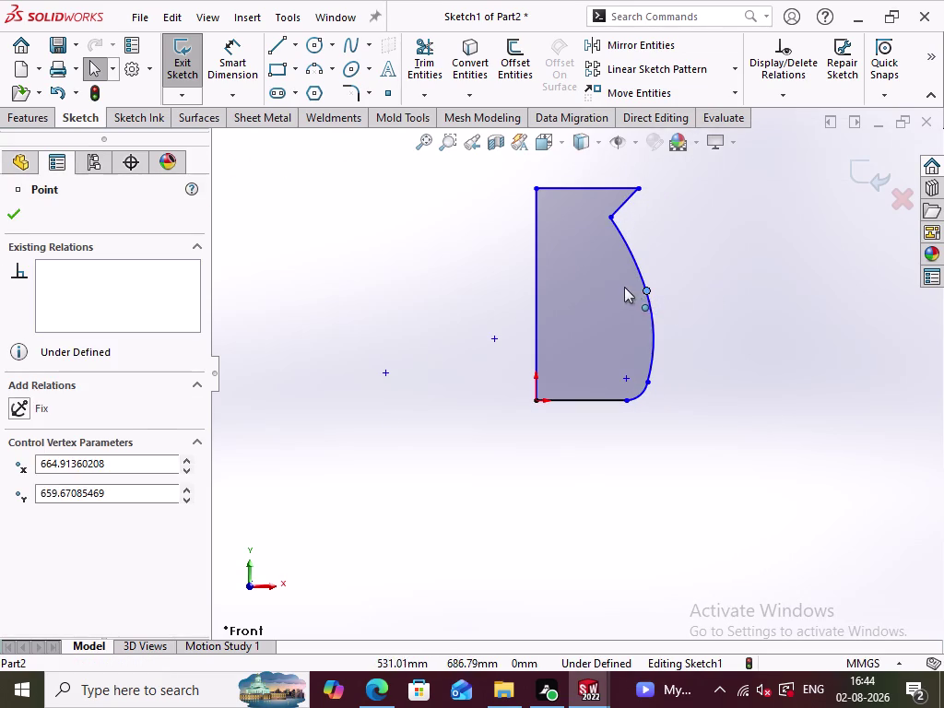
drag(627, 288, 626, 274)
click(704, 299)
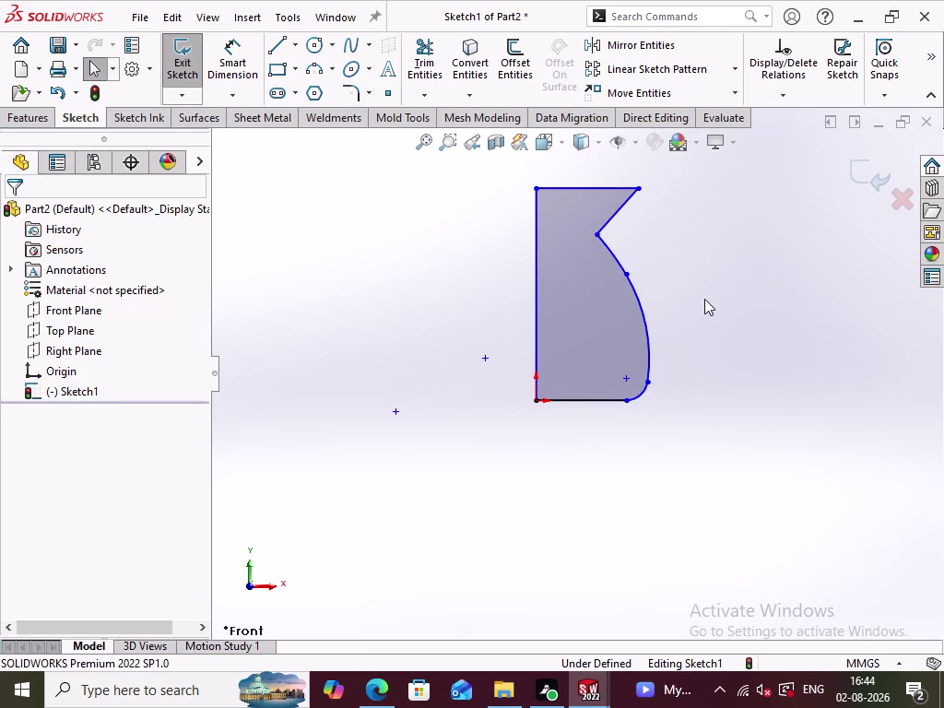
click(609, 255)
click(728, 315)
Delete the upper curve below the notch.
right_click(612, 255)
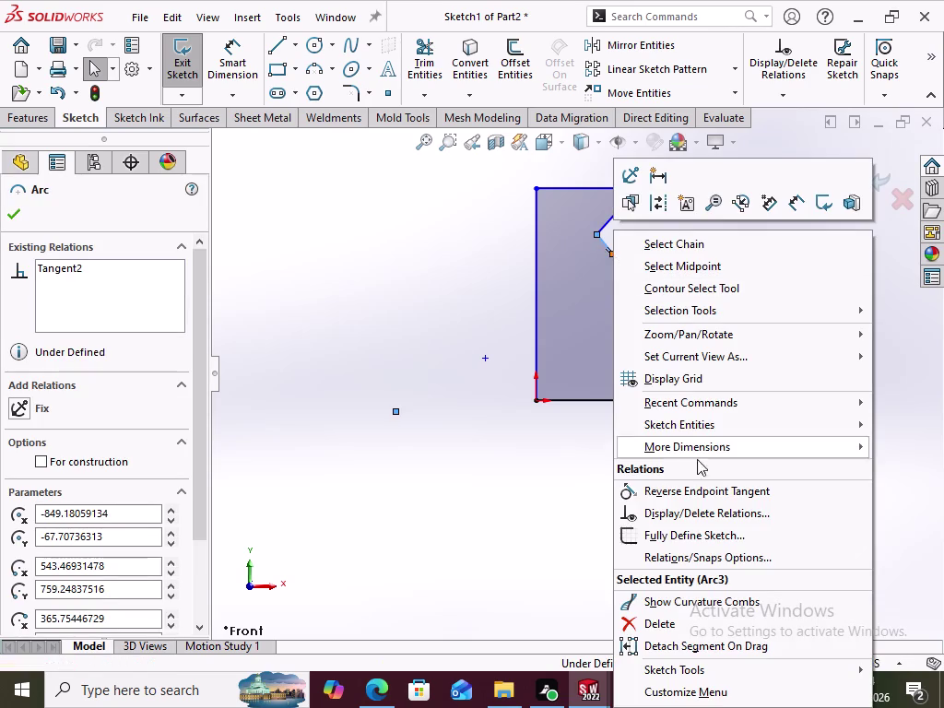
click(652, 618)
click(728, 456)
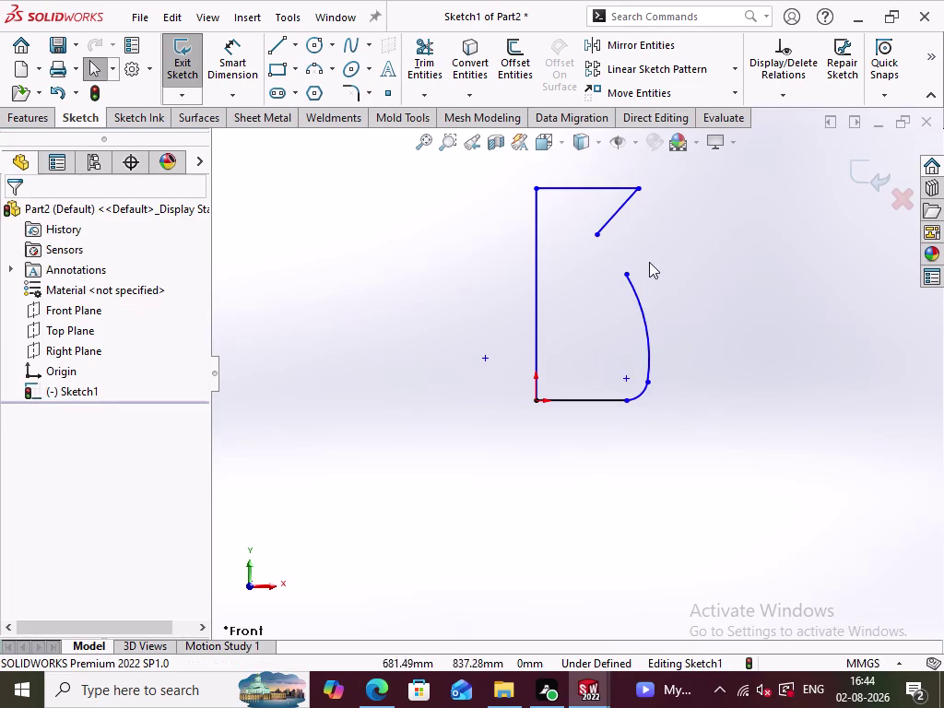
Draw a 3-point arc from the notch end to the lower curve.
click(318, 65)
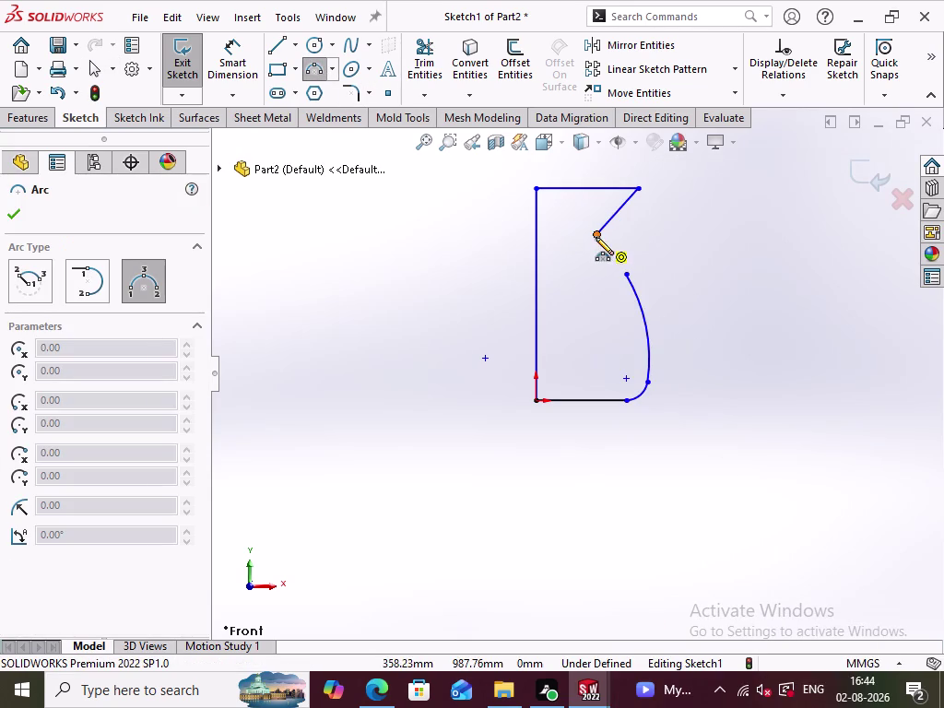
click(595, 236)
click(627, 275)
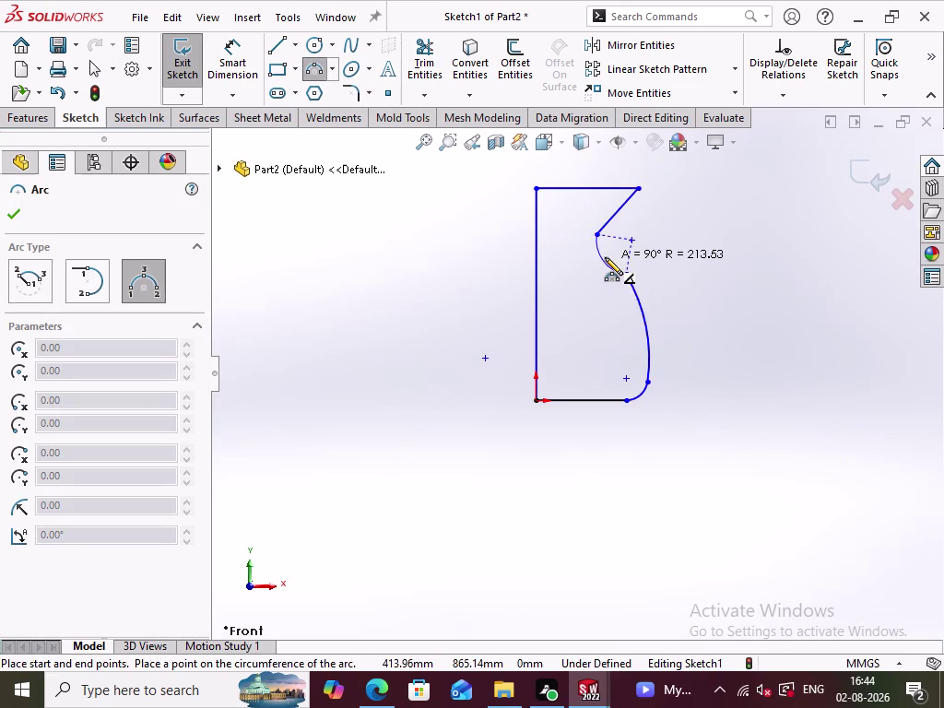
click(607, 256)
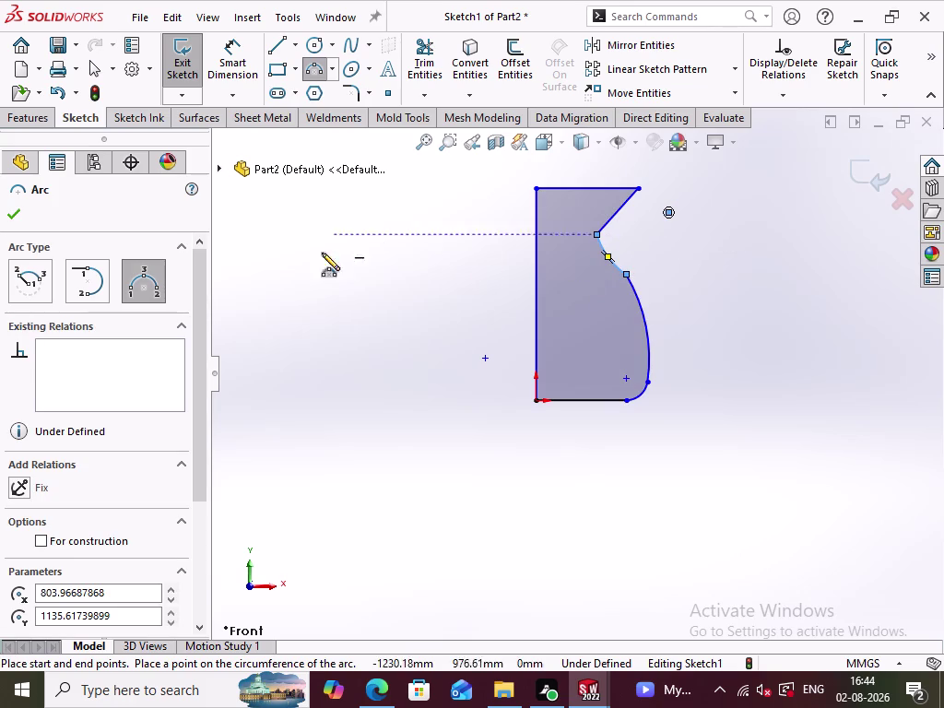
click(320, 71)
click(713, 323)
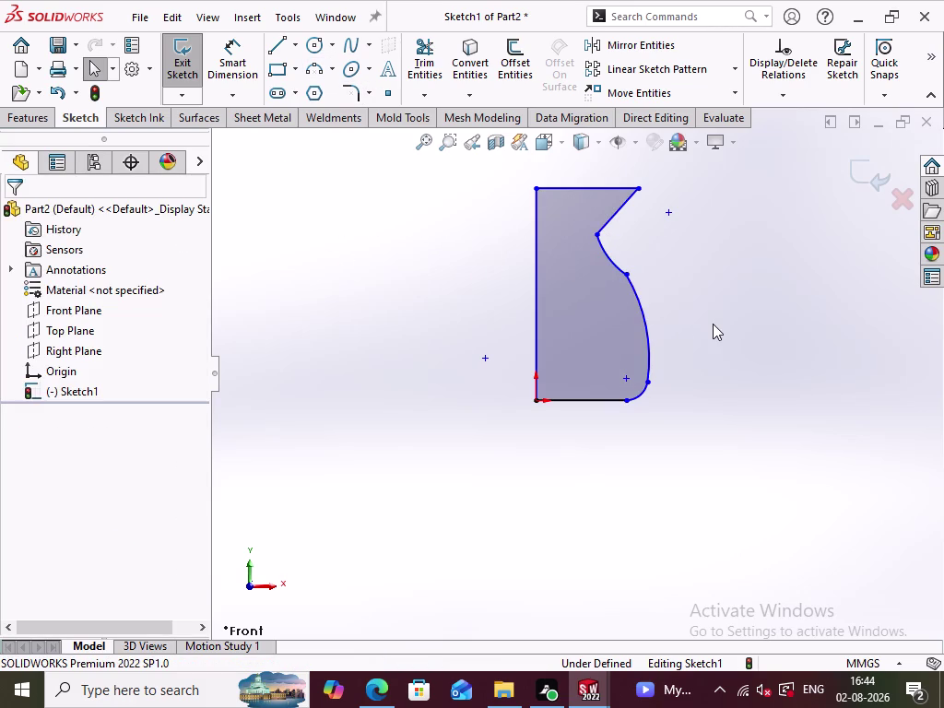
scroll(down, 3)
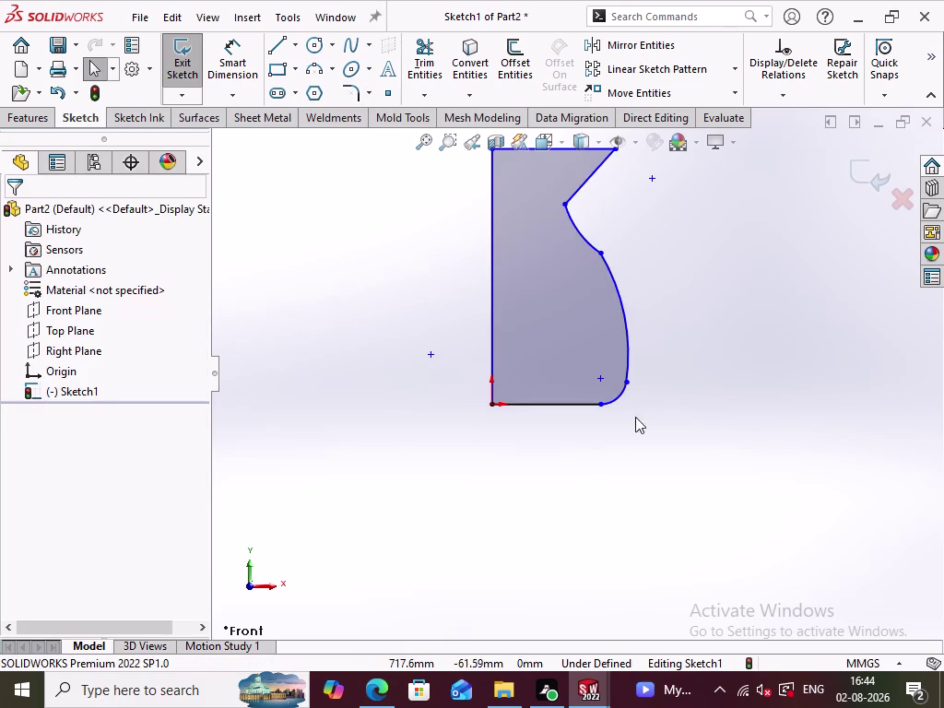
scroll(up, 3)
scroll(up, 3)
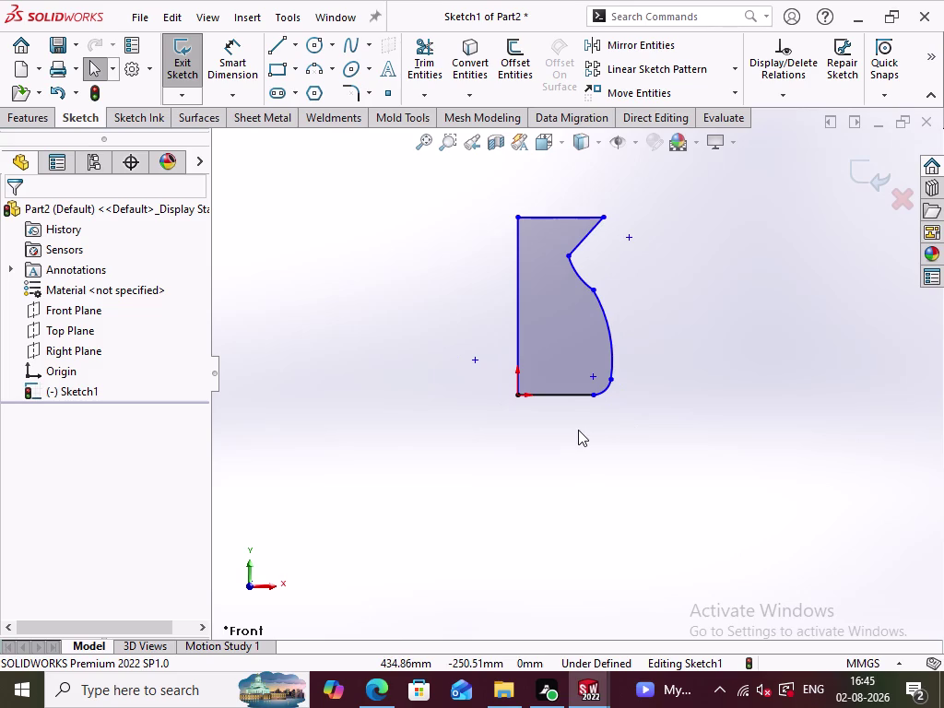
Remove the bottom-left corner's Coincident relation to the origin and drop it just below.
click(515, 394)
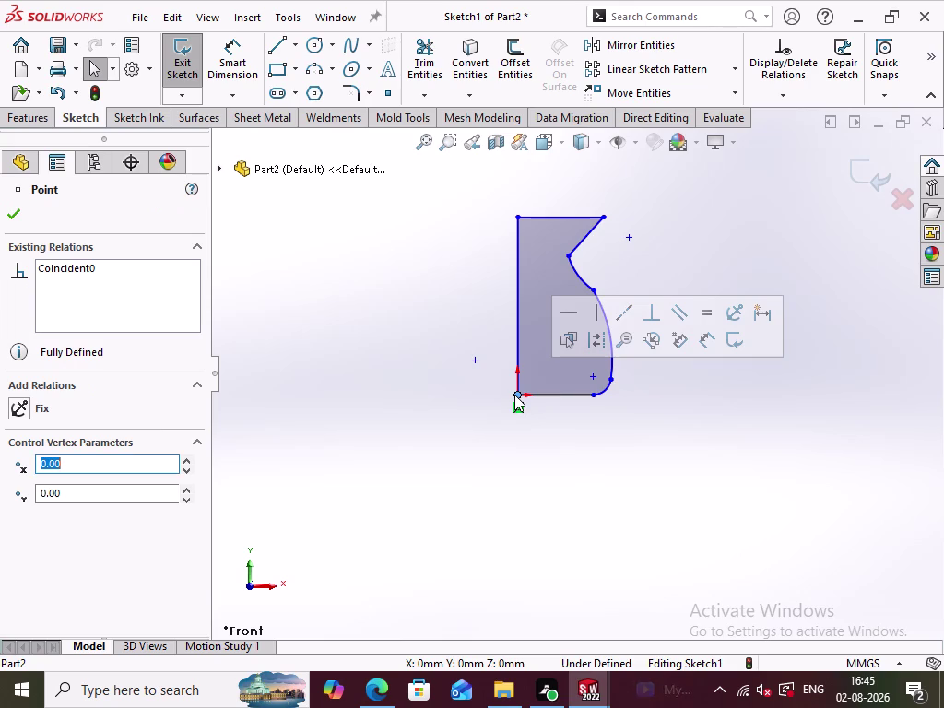
right_click(516, 406)
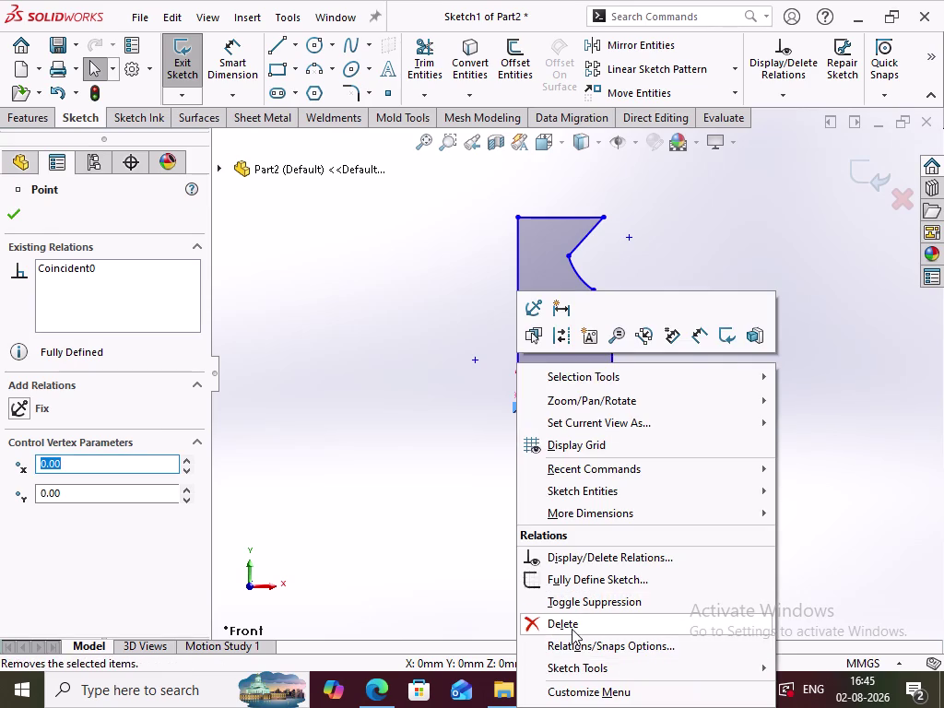
click(571, 628)
click(573, 505)
click(518, 397)
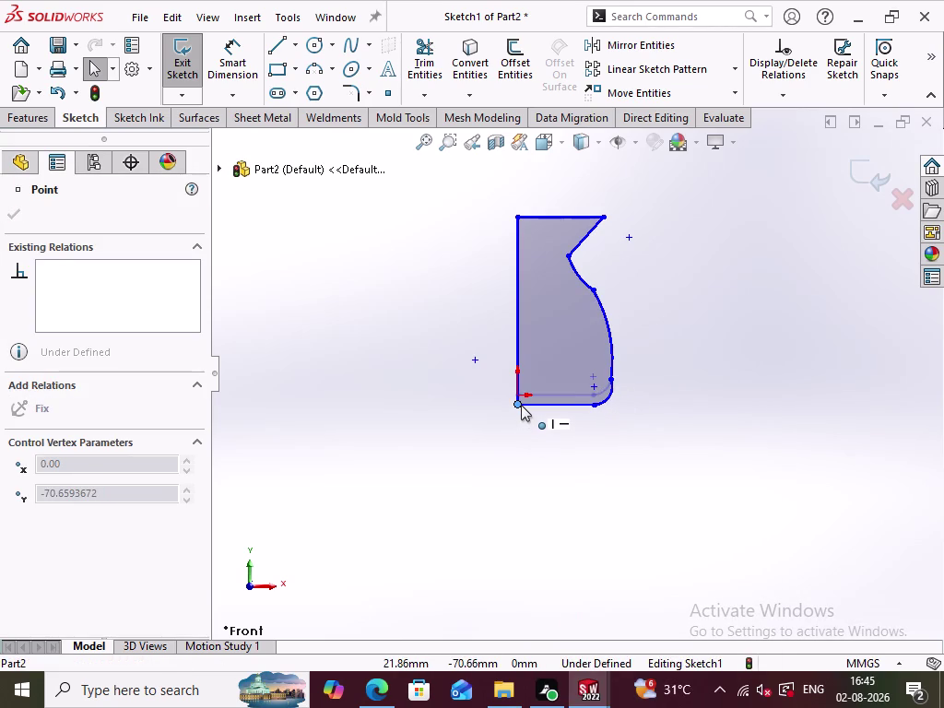
click(517, 427)
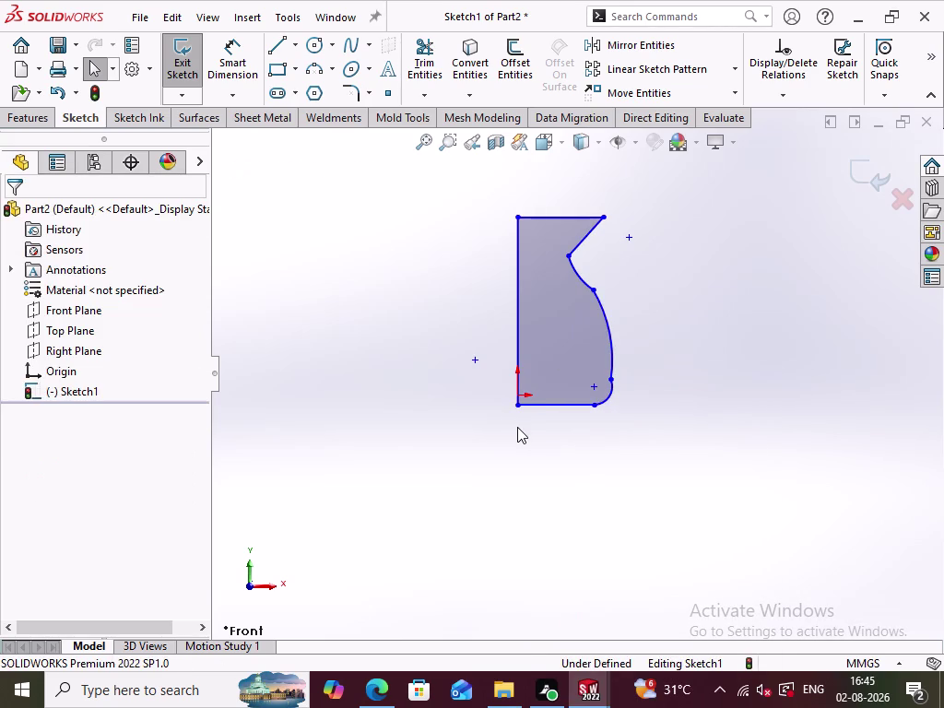
click(310, 71)
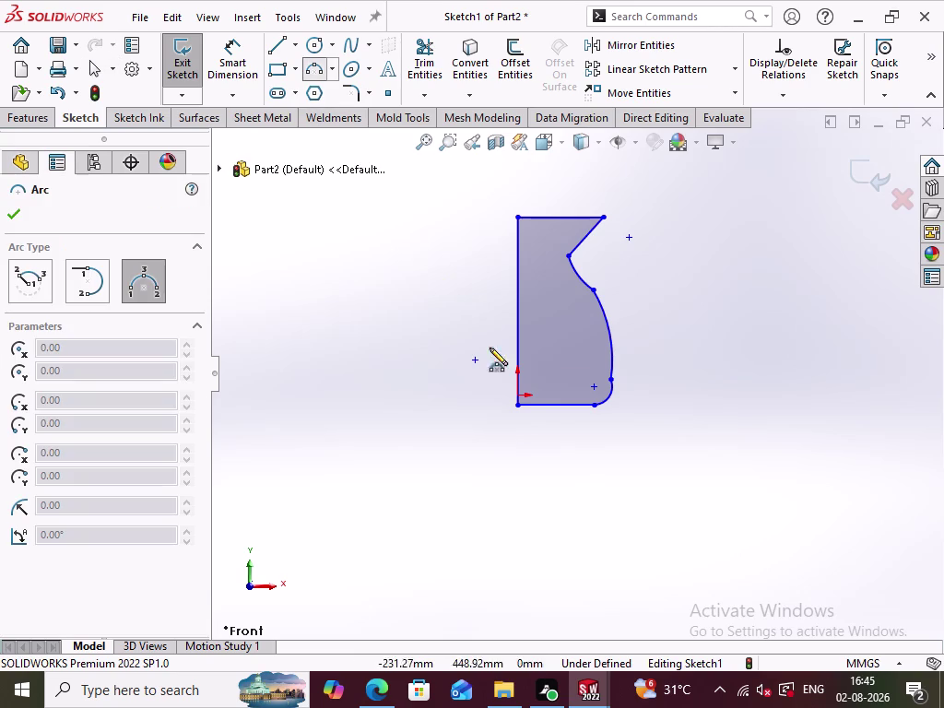
Draw a shallow 3-point arc from the origin to the bottom edge.
click(519, 395)
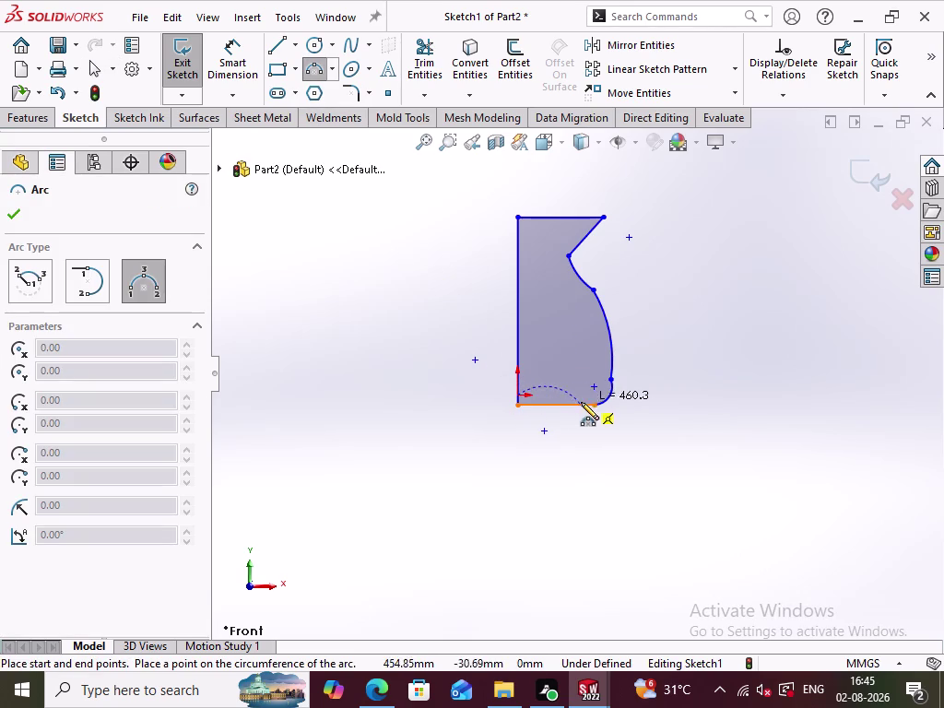
click(570, 404)
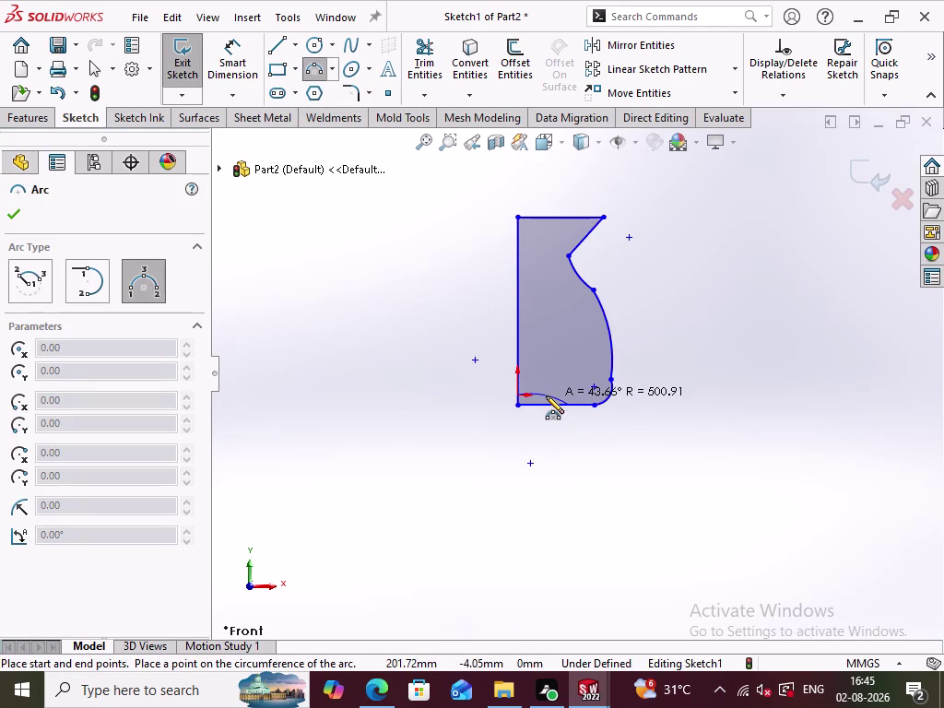
click(545, 395)
click(308, 74)
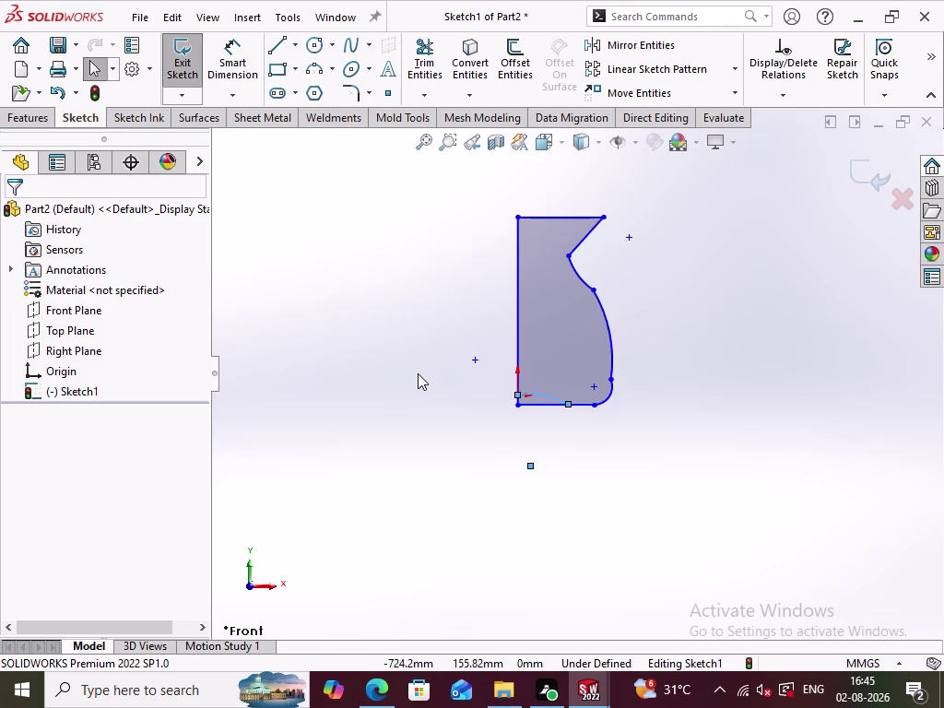
click(453, 364)
scroll(down, 3)
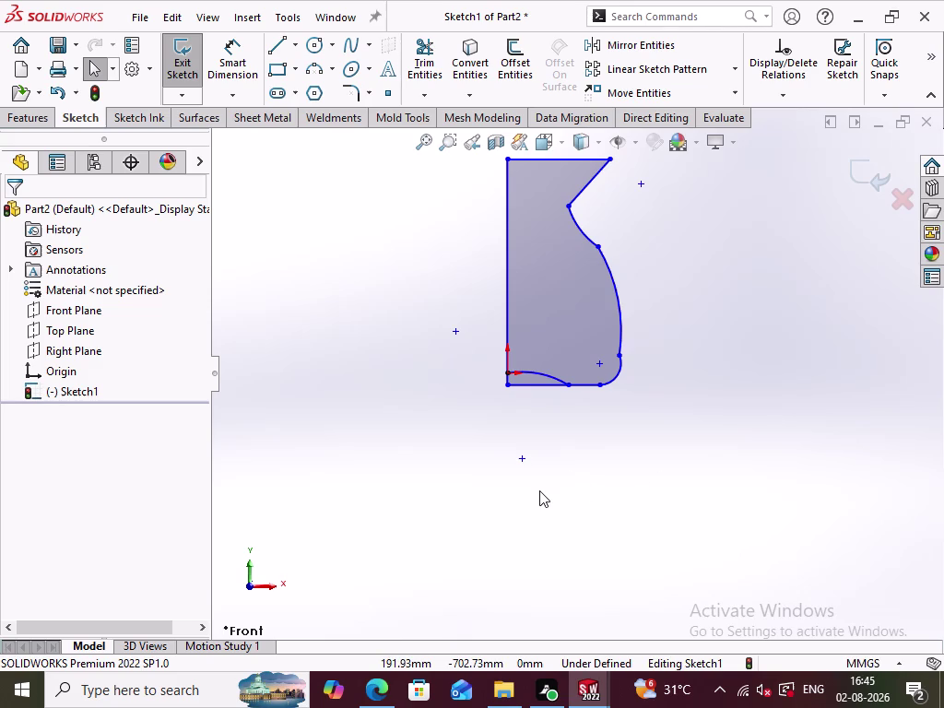
click(244, 70)
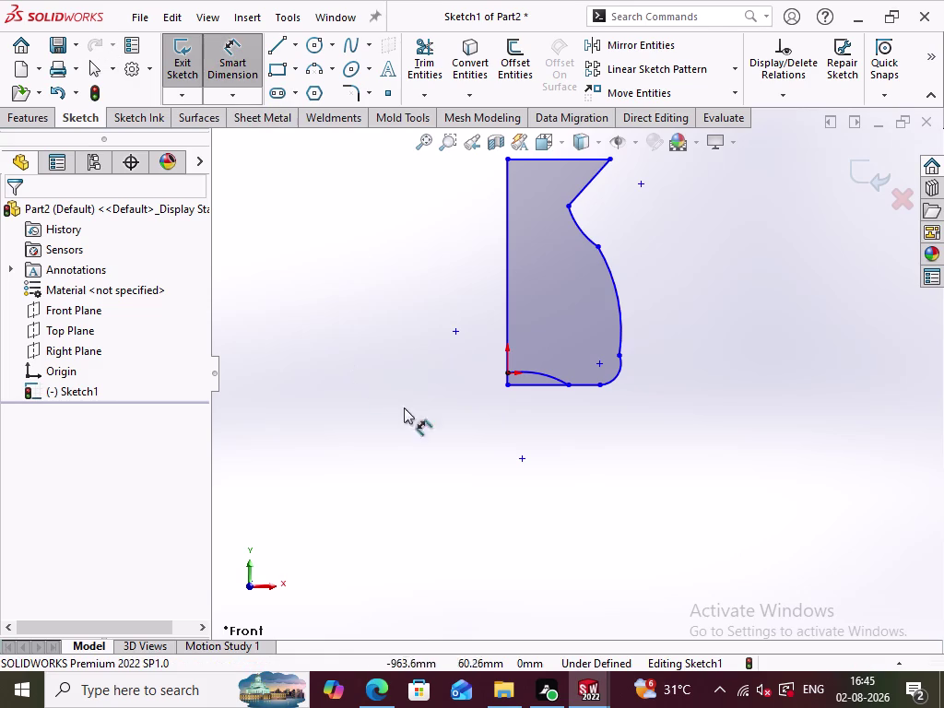
Dimension the small bottom-left arc with a radius of 175.
click(545, 374)
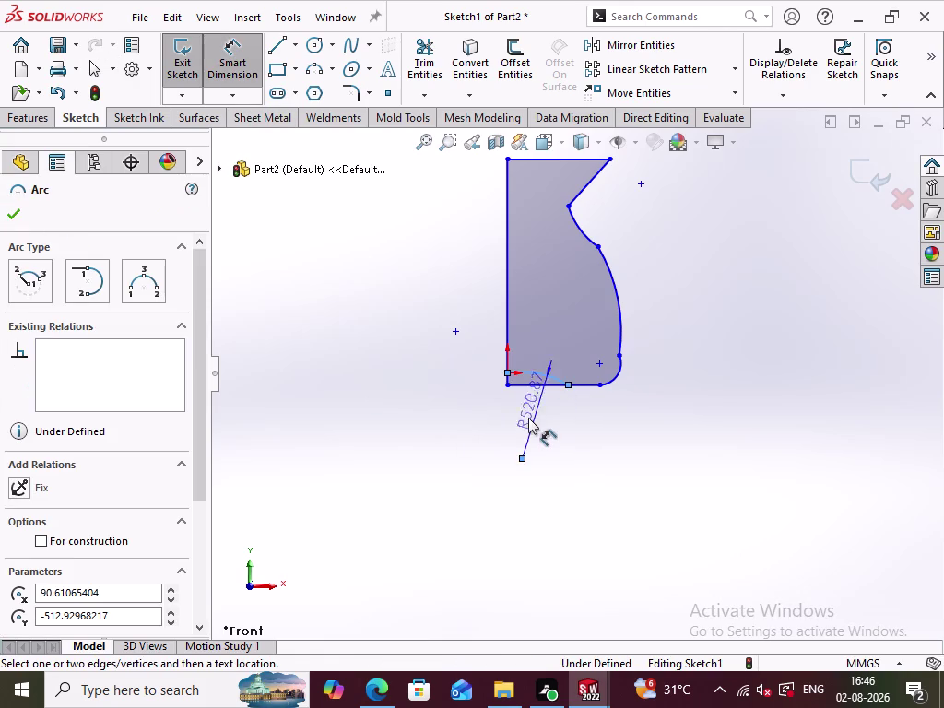
click(530, 423)
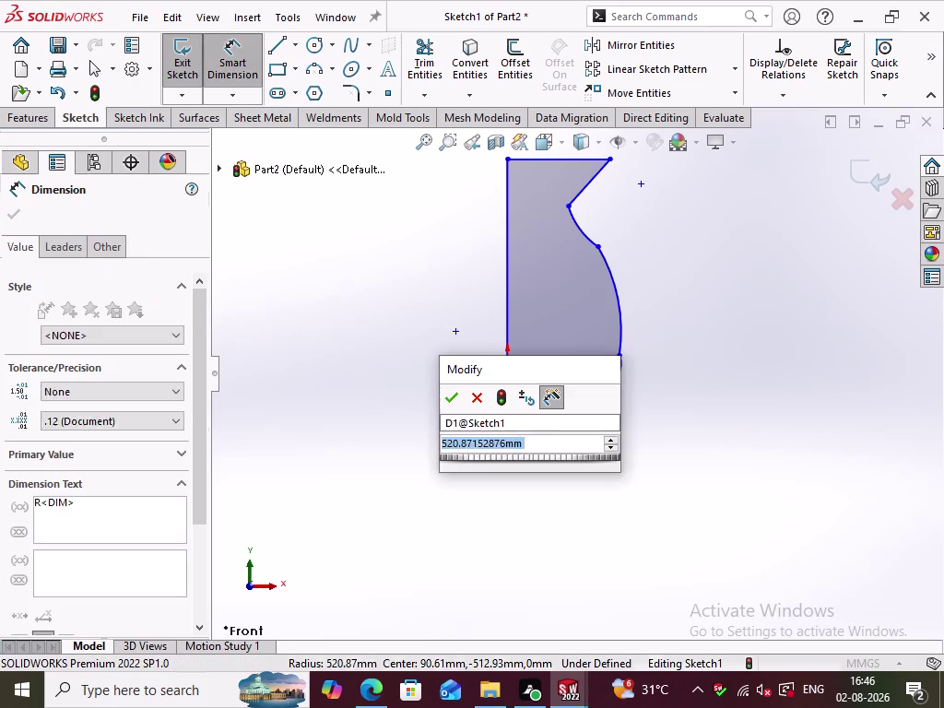
text(175)
key(Return)
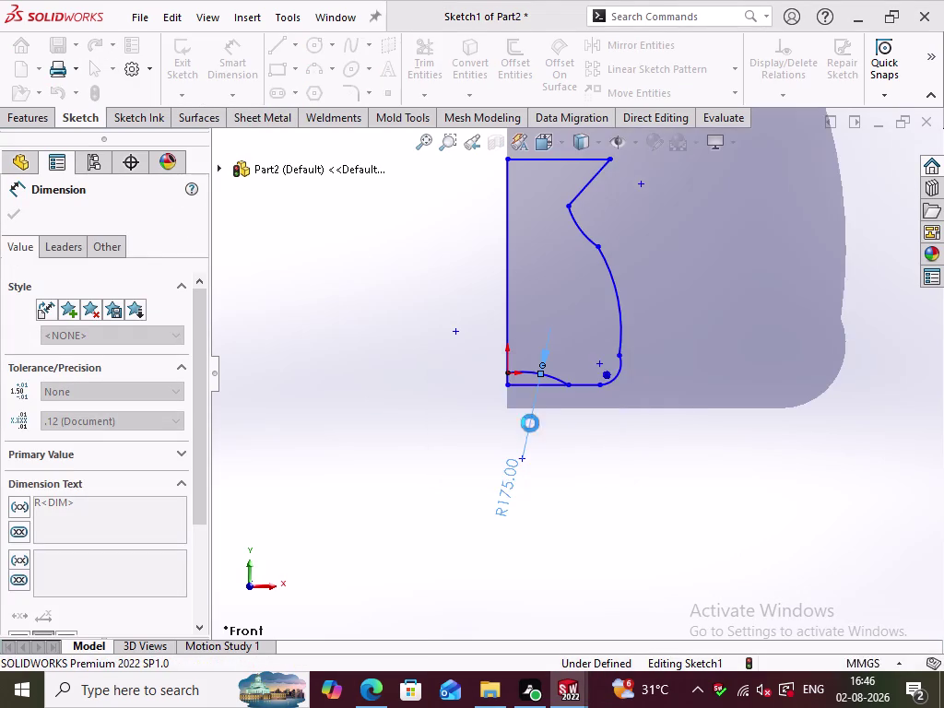
click(575, 476)
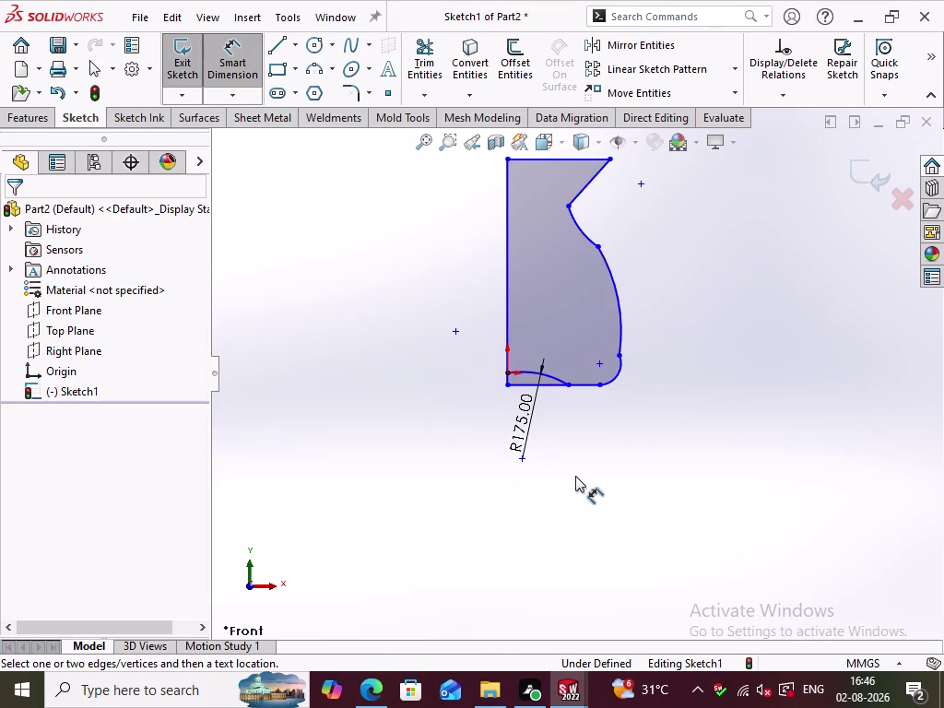
click(592, 465)
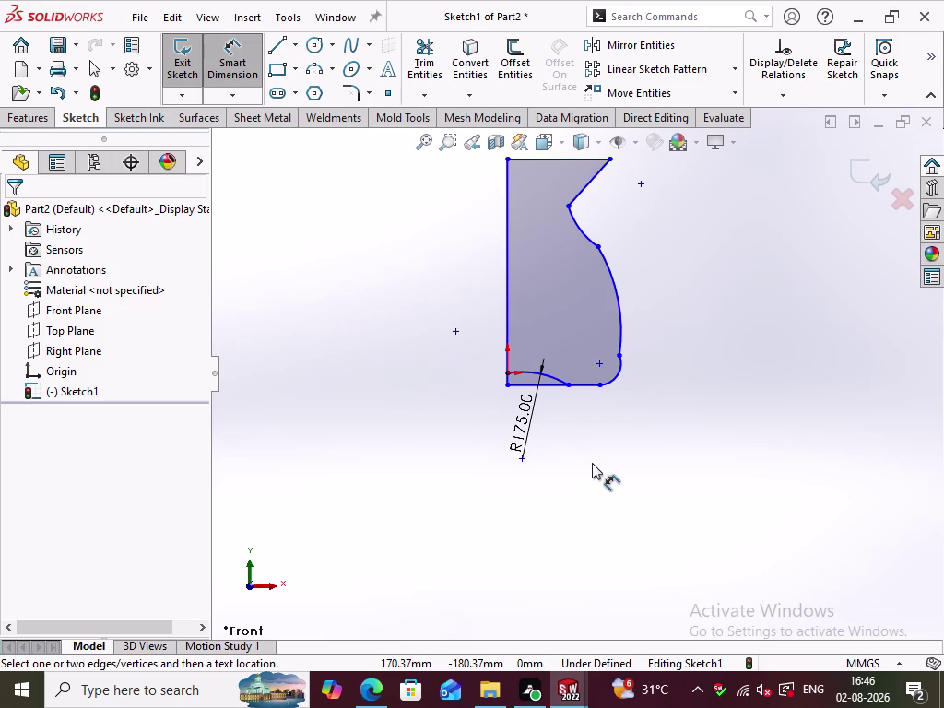
click(597, 458)
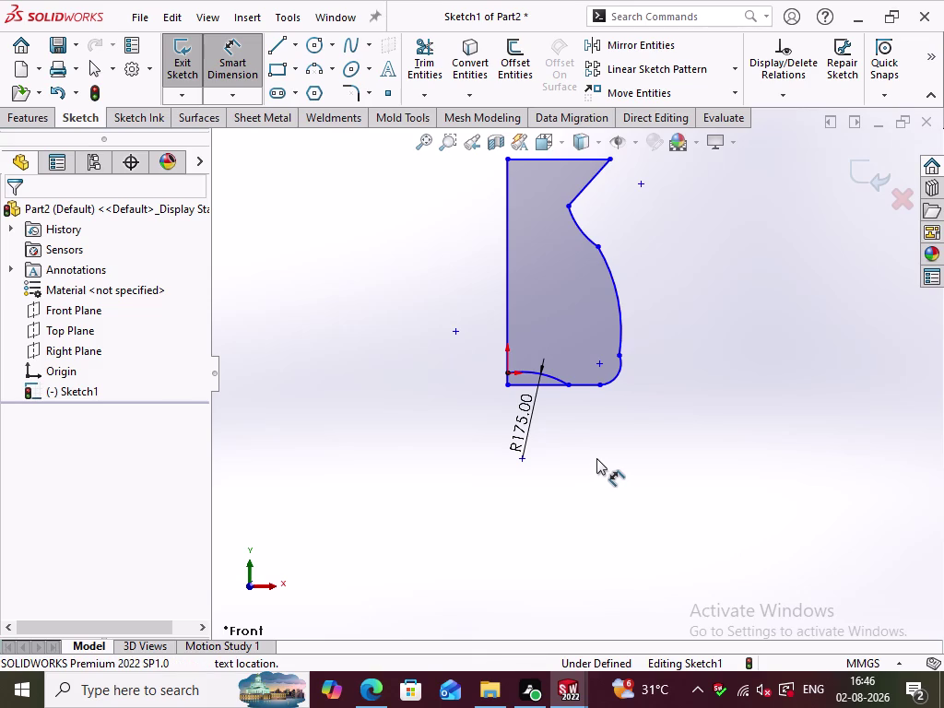
Dimension the left end to the arc endpoint as 54, then undo back to 122.88.
click(506, 371)
click(569, 388)
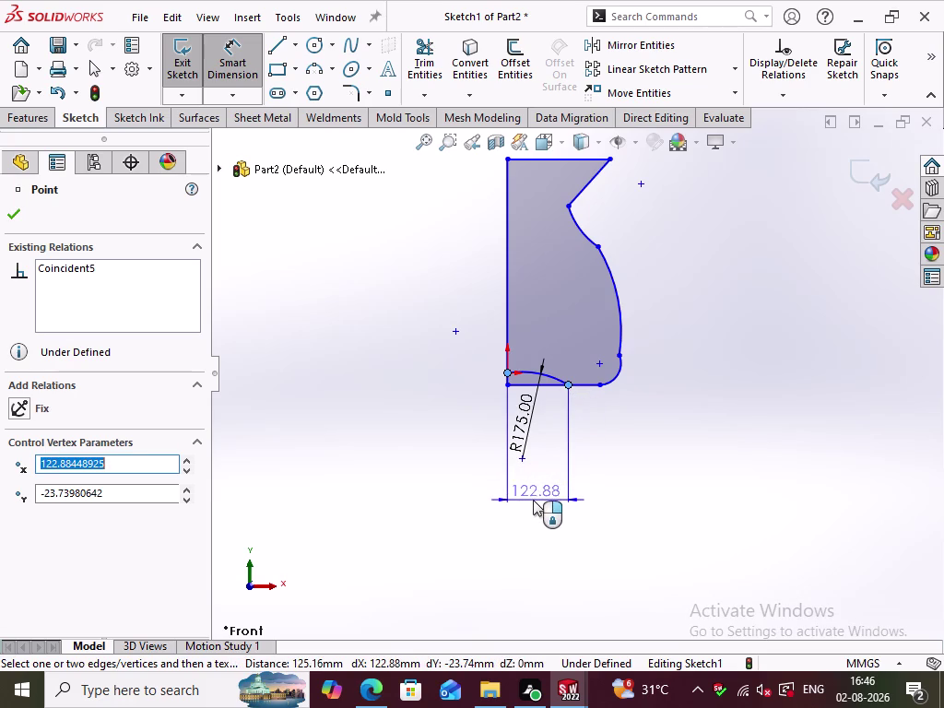
click(532, 500)
text(54)
key(Return)
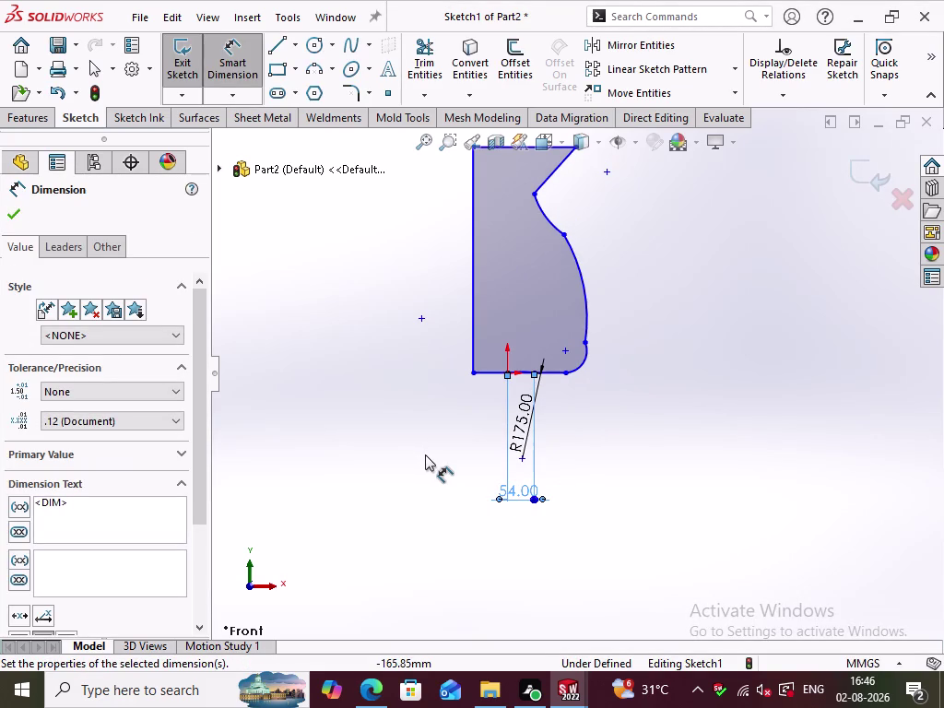
click(233, 71)
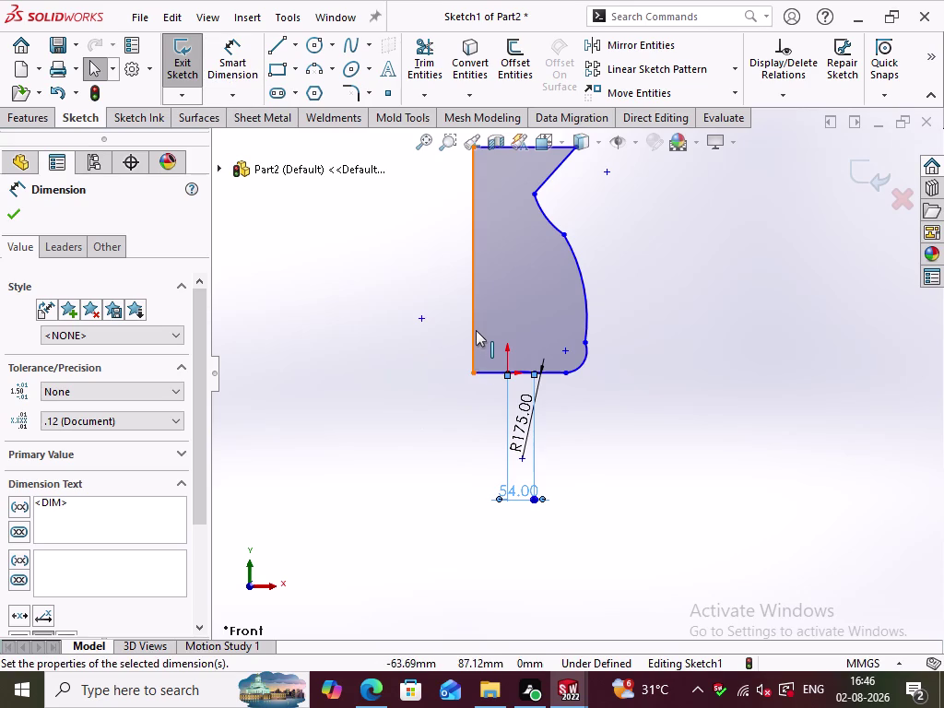
click(474, 330)
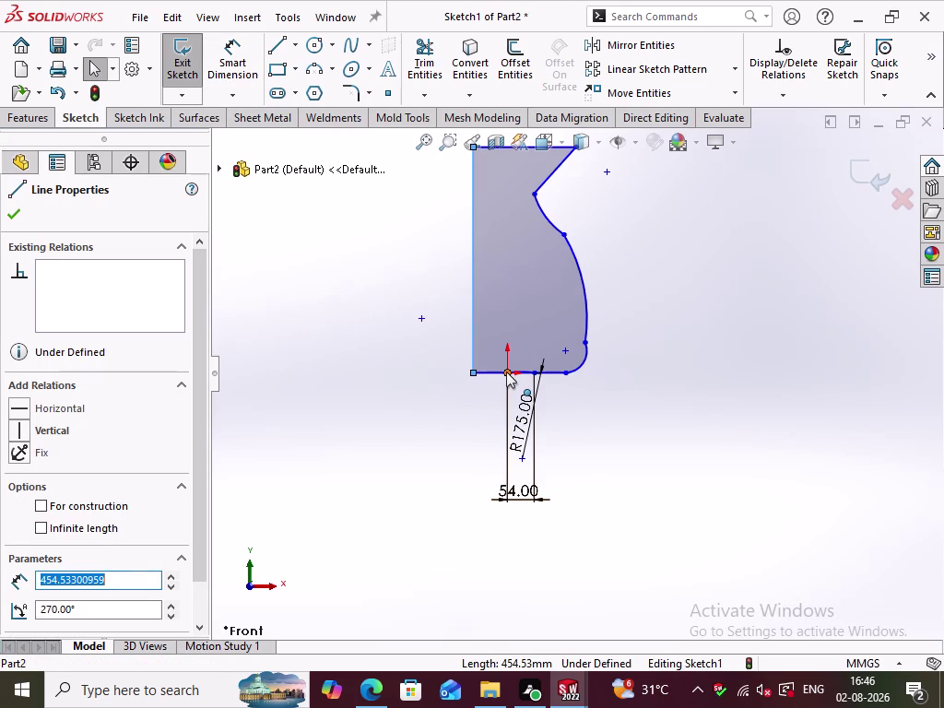
key(ctrl+z)
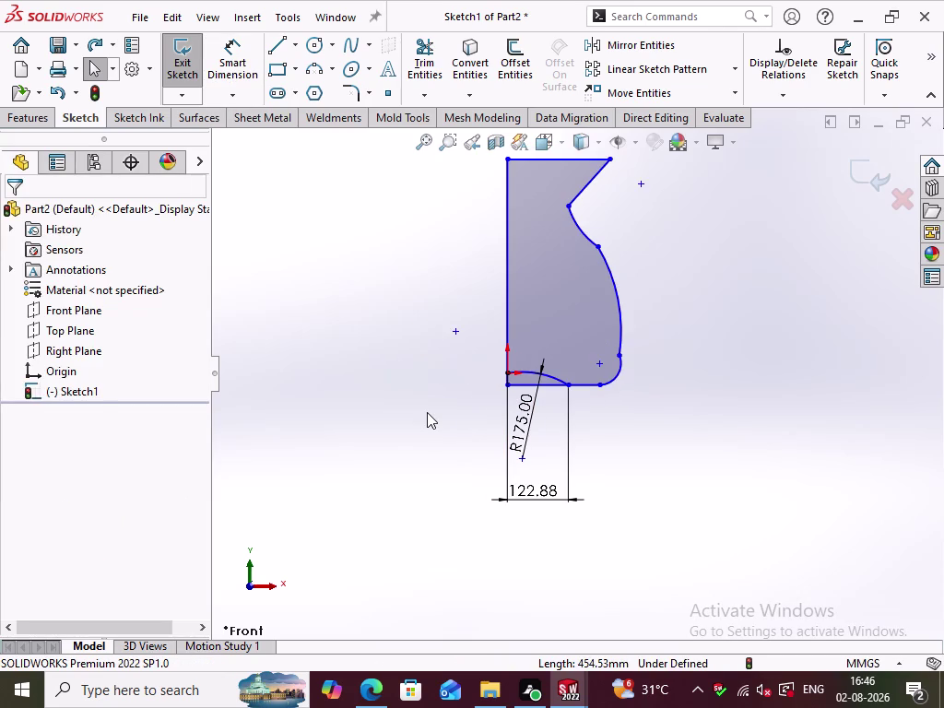
click(425, 443)
Make the bottom-left endpoint coincident with the left vertical edge.
click(506, 311)
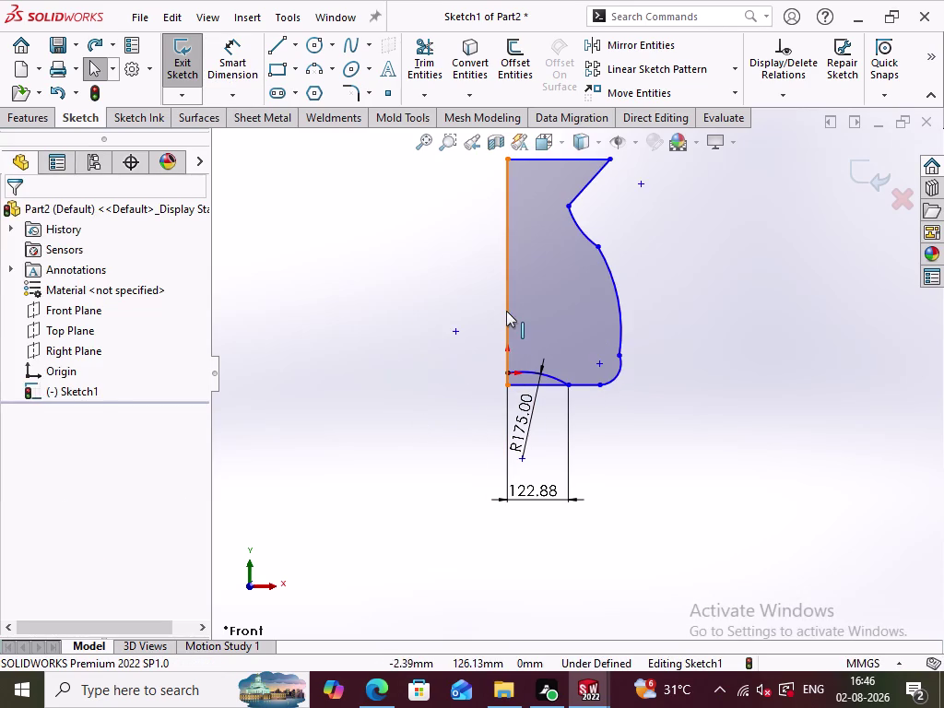
click(509, 372)
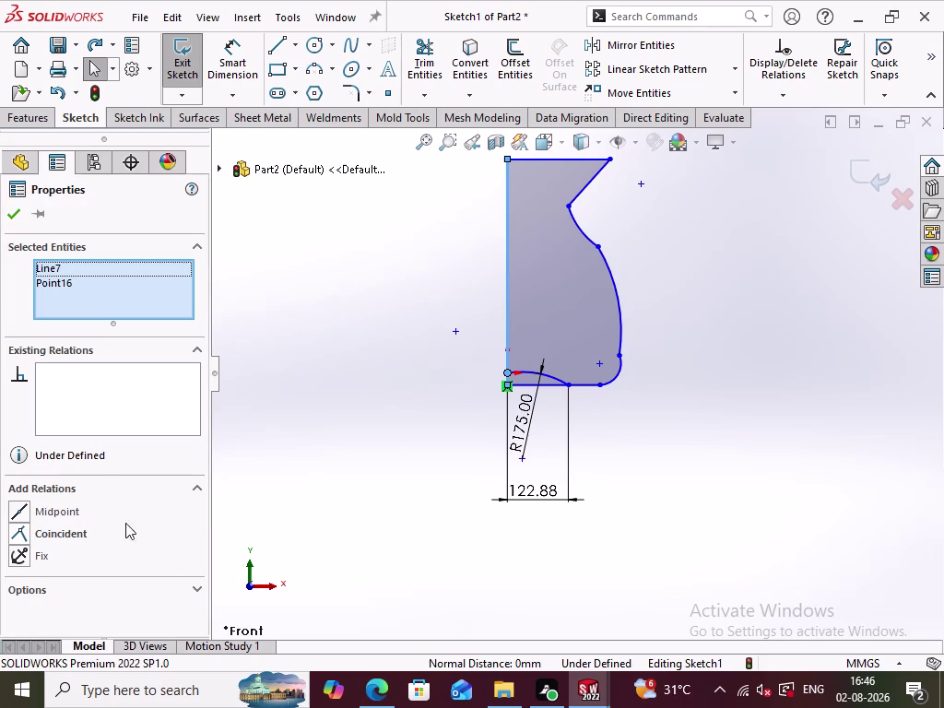
click(64, 530)
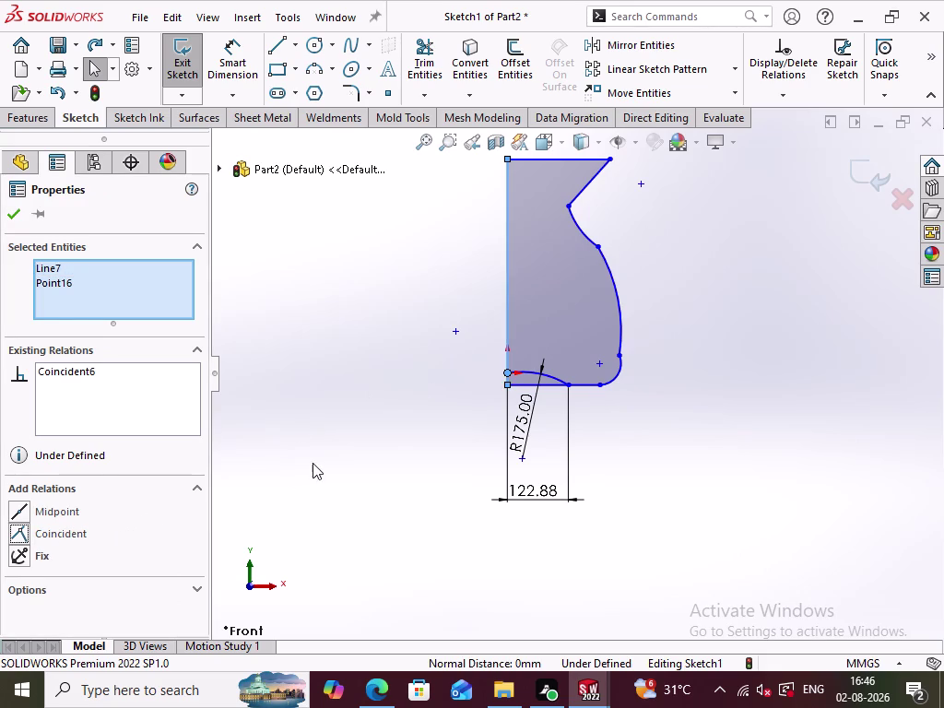
click(325, 459)
Edit the 122.88 distance dimension to 54.
double_click(527, 491)
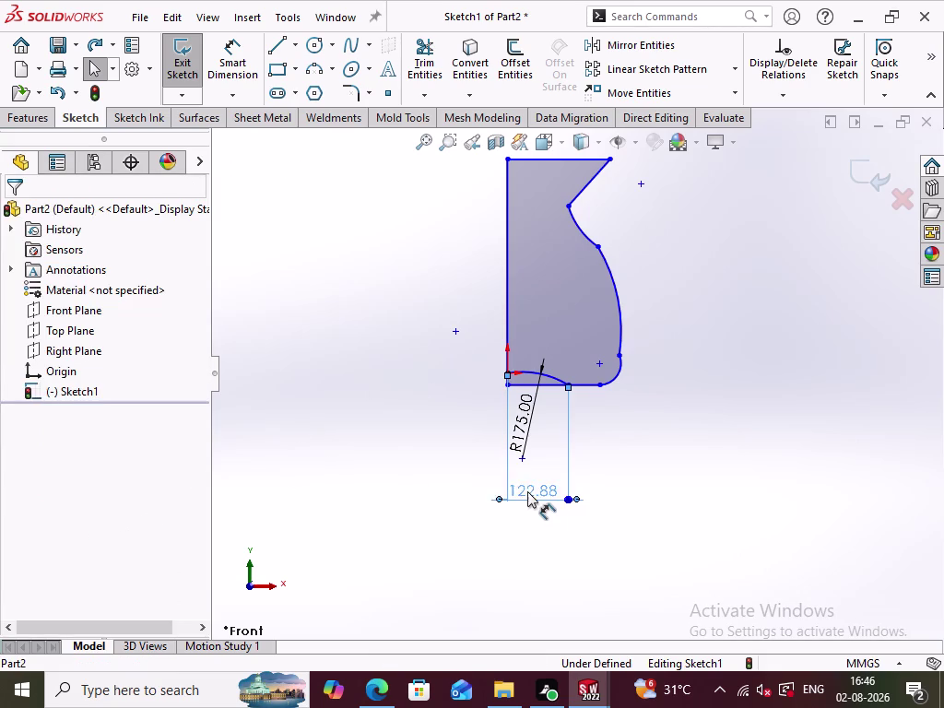
text(54)
key(Return)
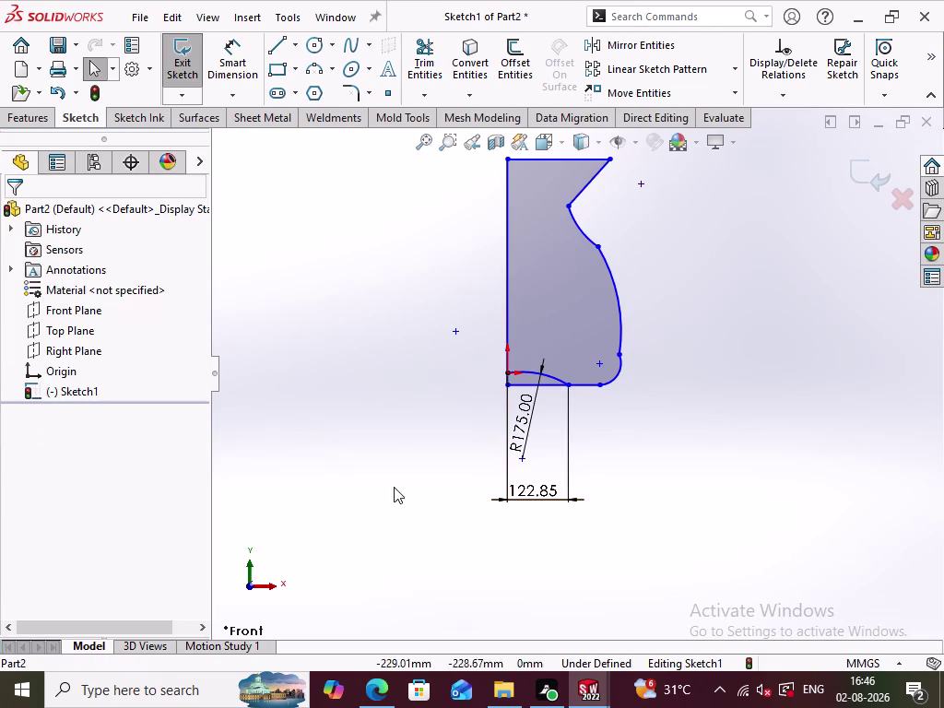
click(394, 486)
double_click(537, 492)
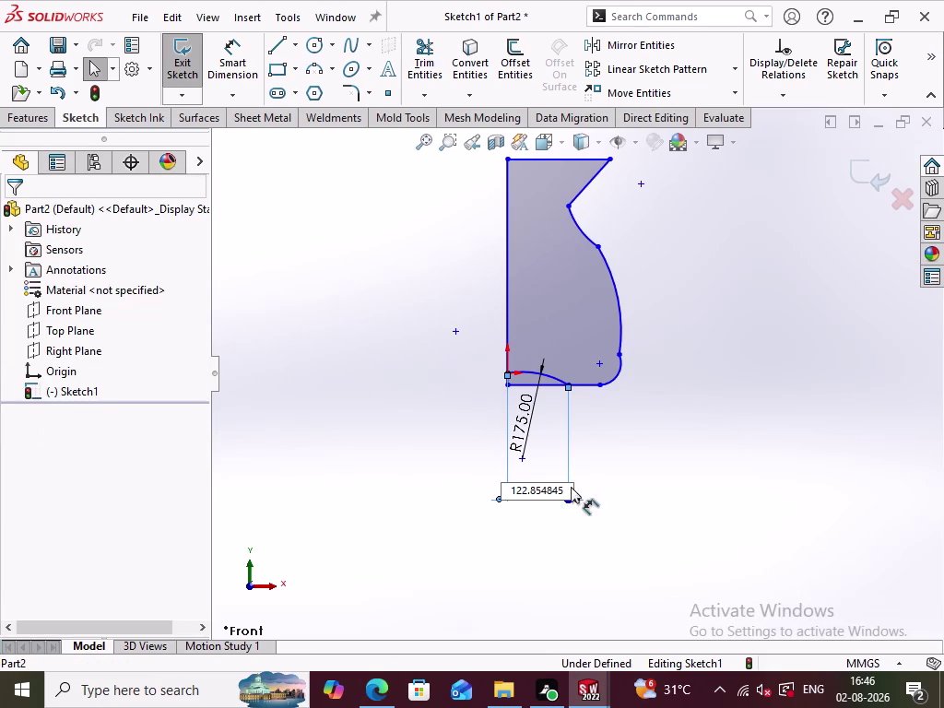
click(555, 490)
drag(551, 489, 513, 493)
drag(566, 490, 545, 485)
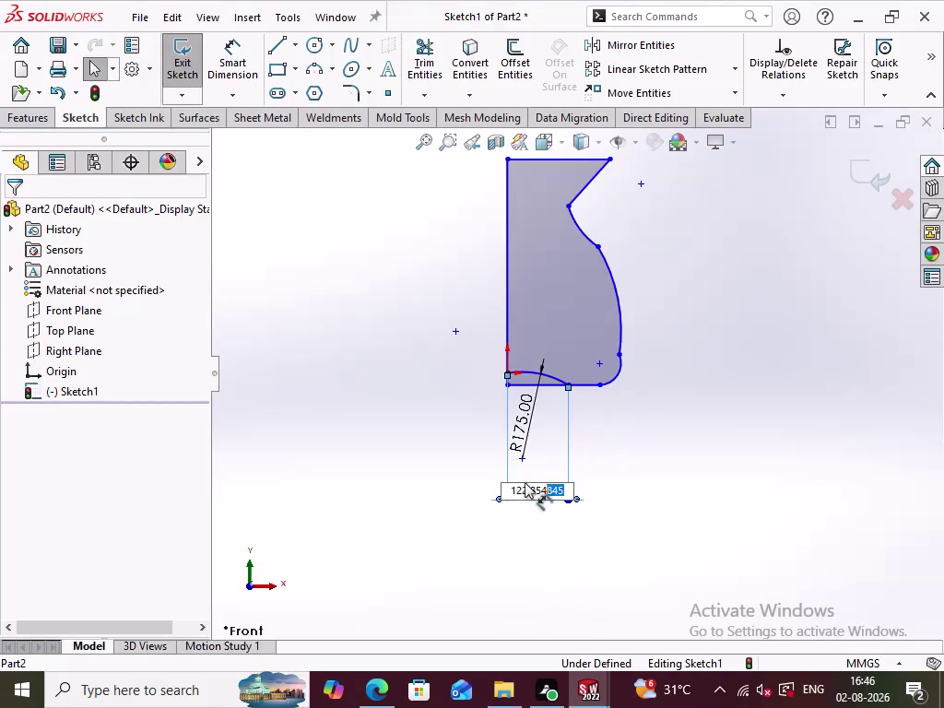
drag(546, 484, 489, 482)
text(54)
key(Return)
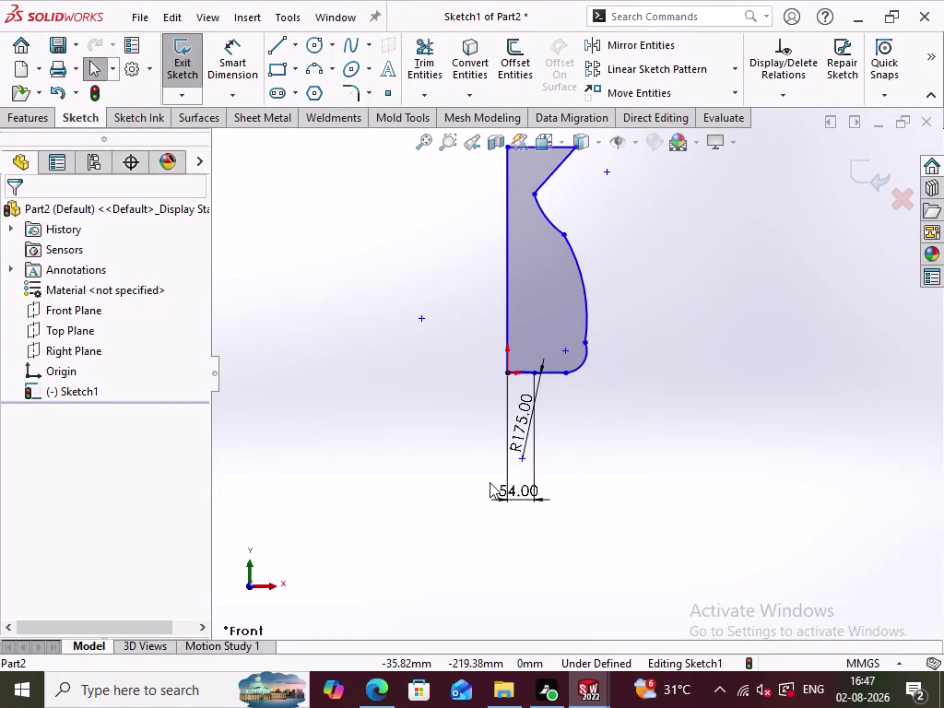
Move the 54 mm dimension closer to the bottom of the profile.
click(641, 458)
scroll(down, 3)
middle_drag(647, 316, 648, 316)
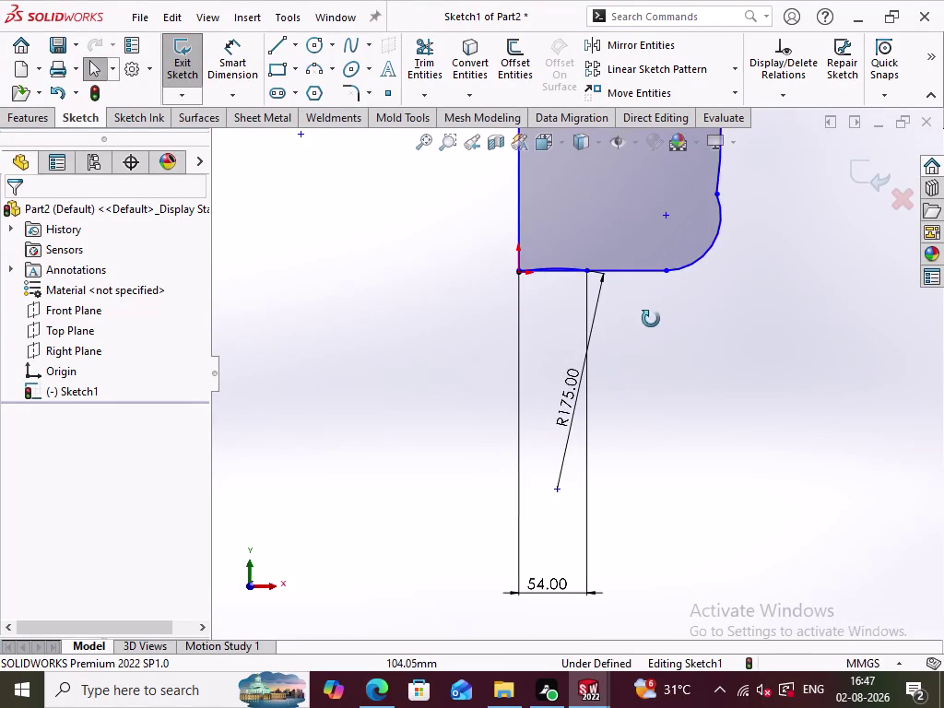
middle_drag(648, 316, 654, 347)
scroll(down, 3)
scroll(up, 3)
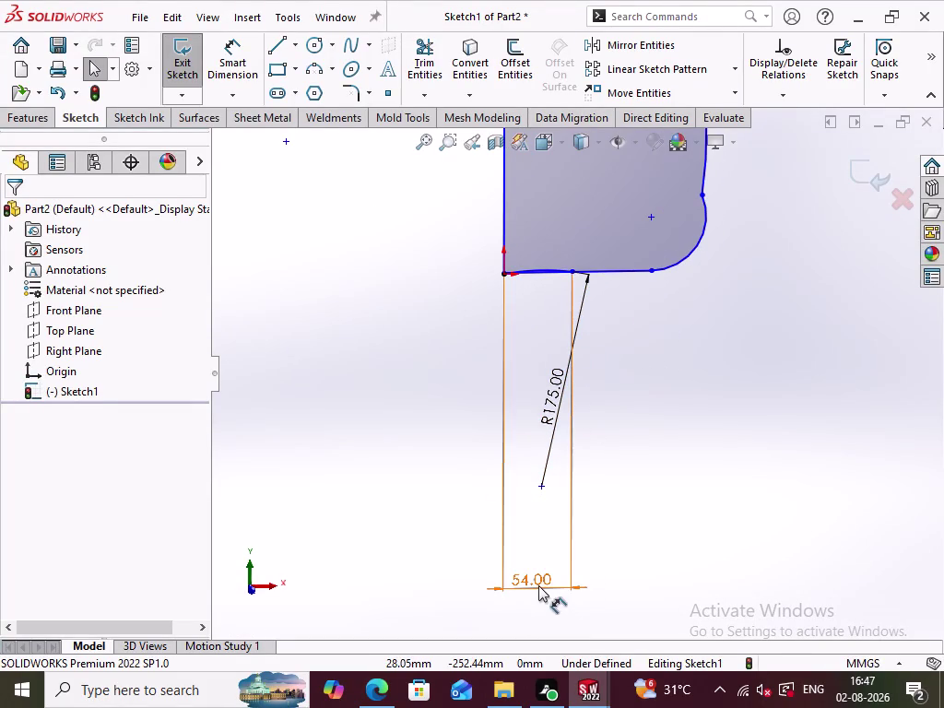
drag(538, 586, 560, 318)
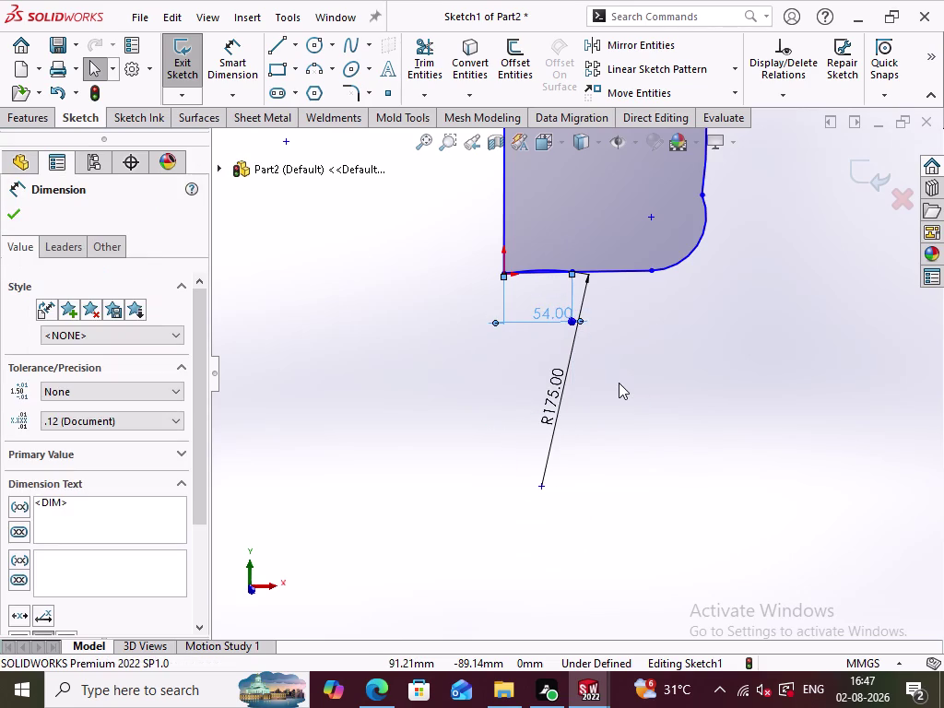
Drag the bottom edge and bottom-left corner point, accepting deletion of relations.
scroll(down, 3)
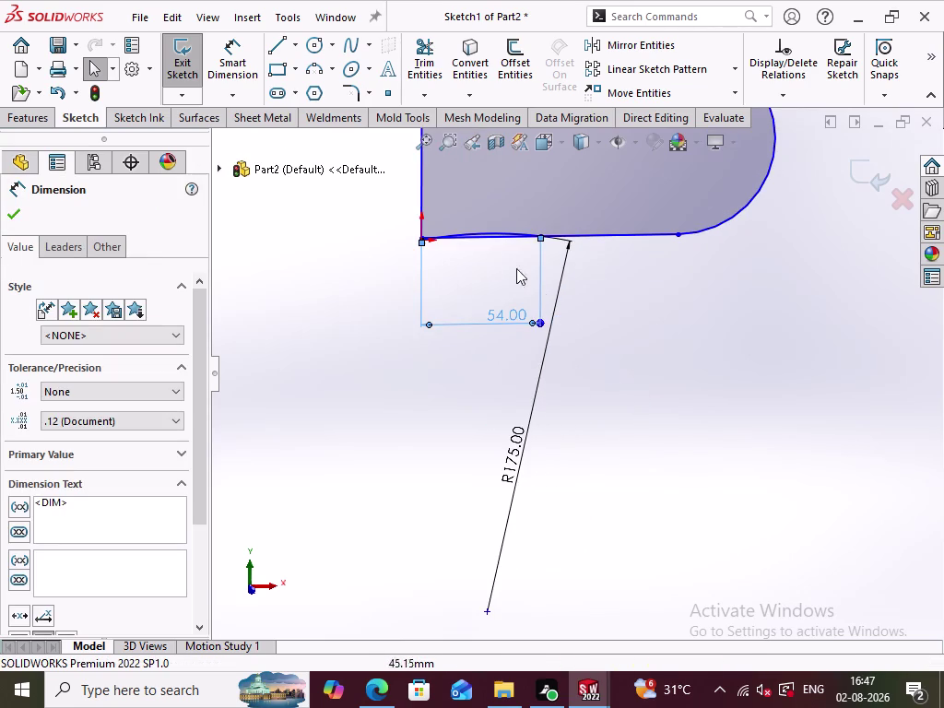
scroll(up, 3)
scroll(down, 3)
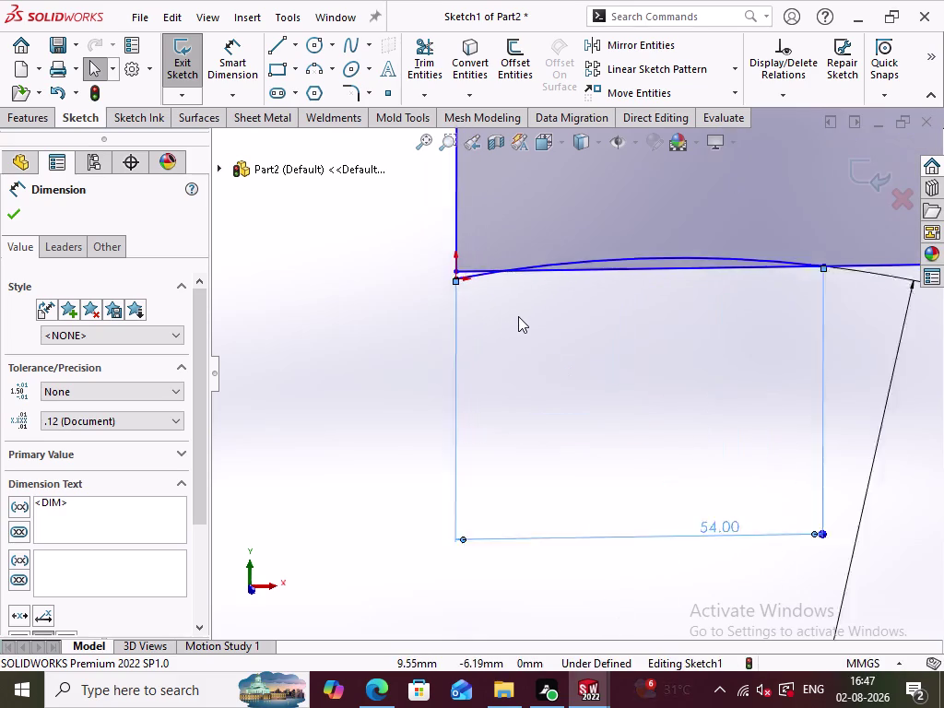
scroll(down, 3)
scroll(up, 3)
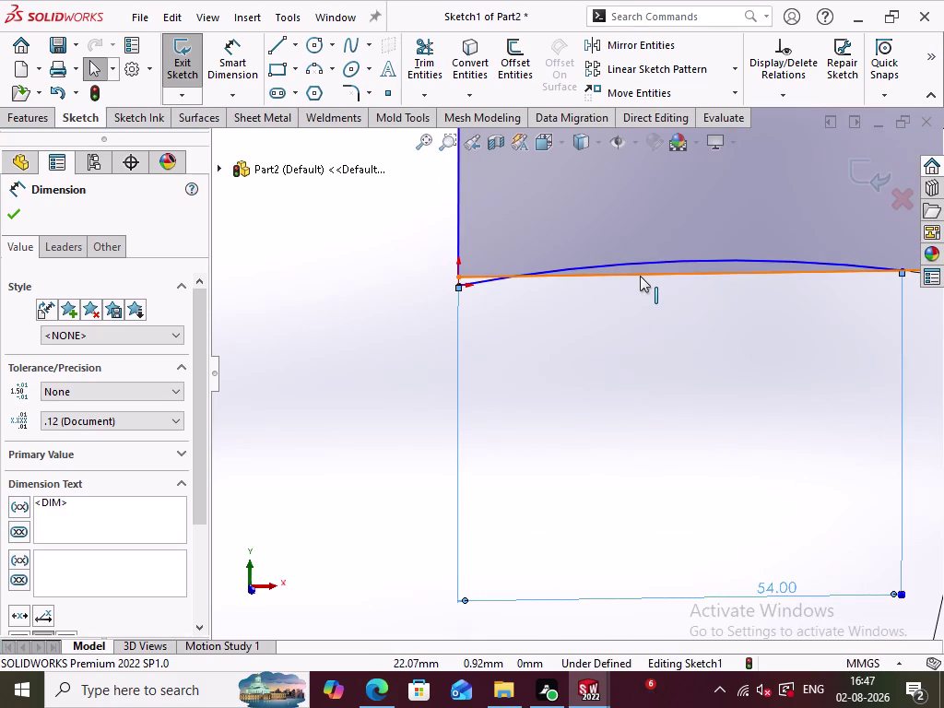
drag(639, 275, 644, 359)
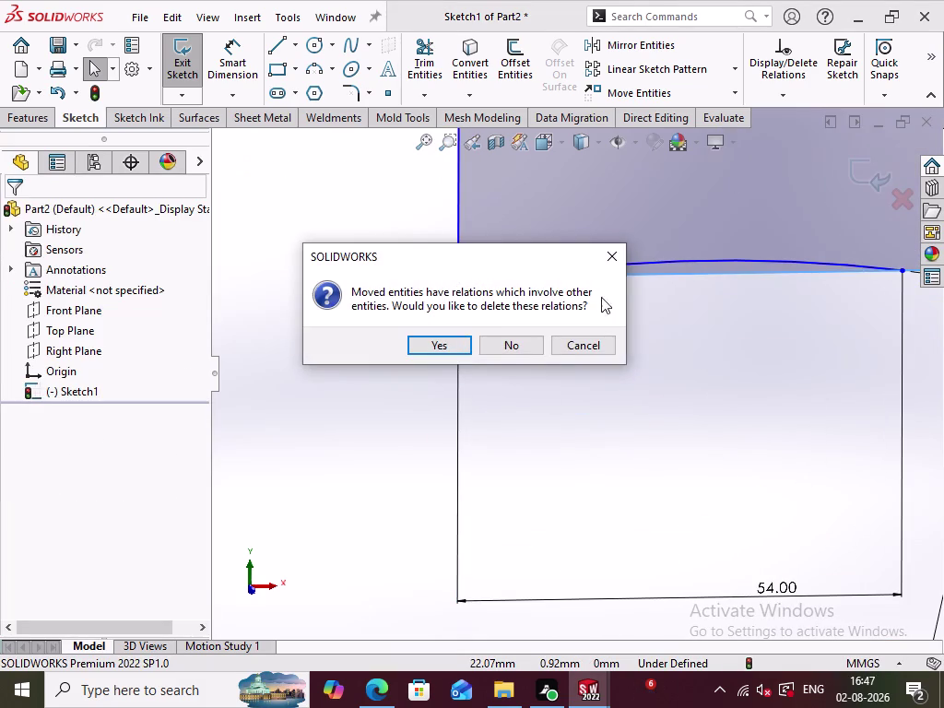
click(614, 262)
click(545, 366)
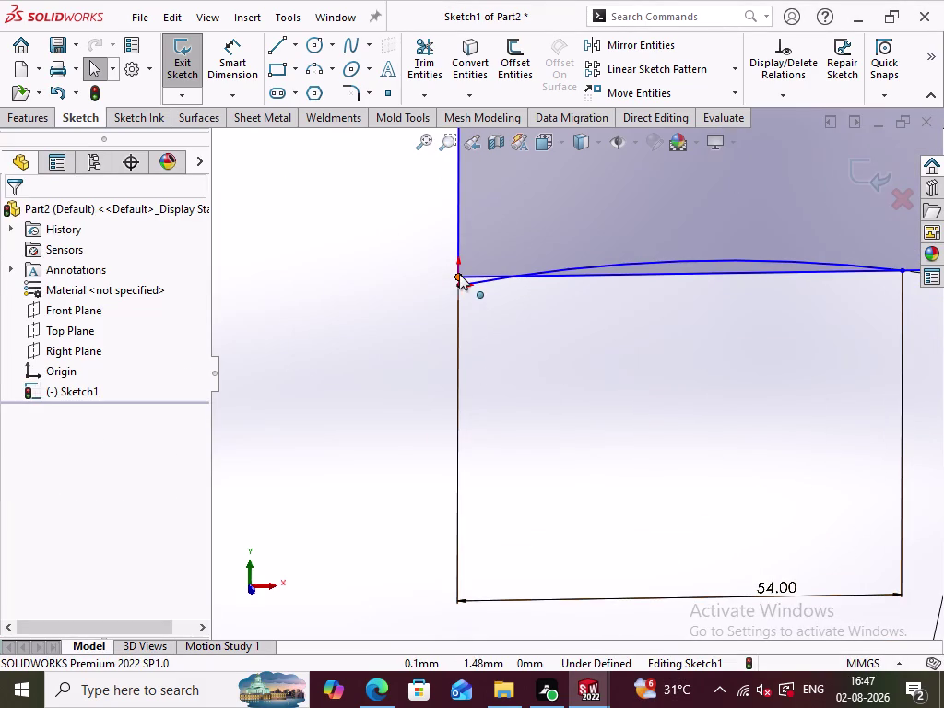
drag(459, 274, 449, 339)
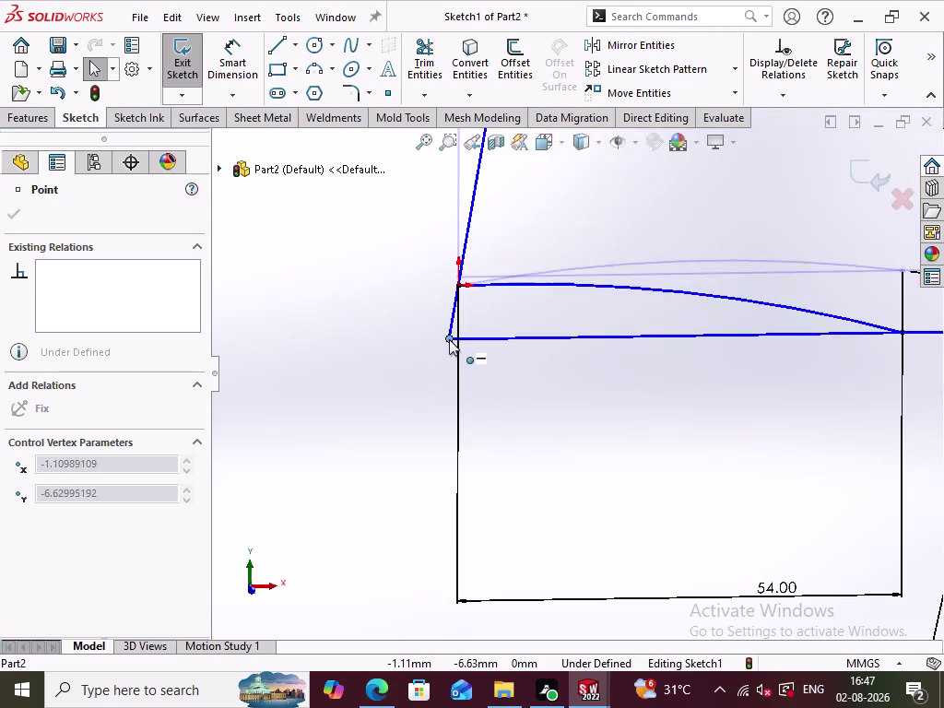
drag(449, 339, 459, 333)
click(526, 399)
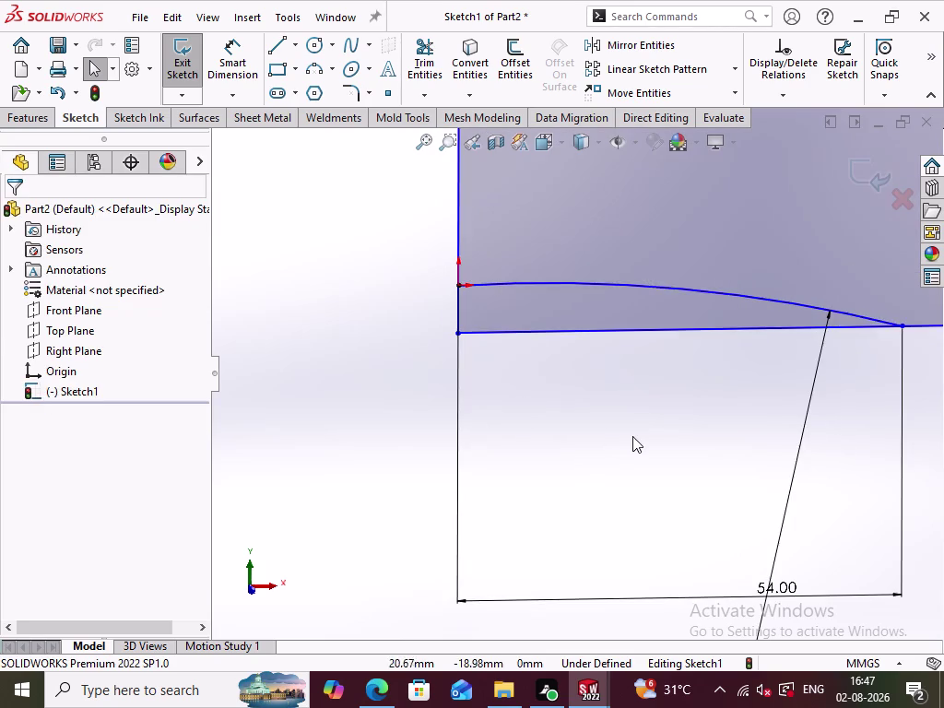
Select the left vertical edge and fix it in place.
scroll(up, 3)
scroll(up, 3)
scroll(up, 3)
scroll(down, 3)
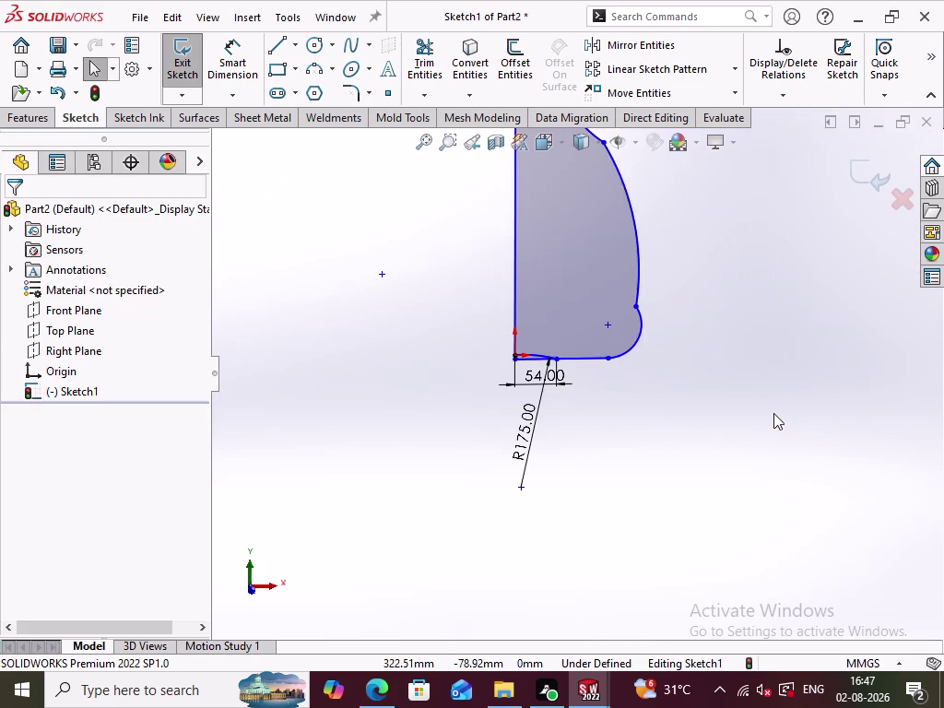
click(512, 247)
click(598, 168)
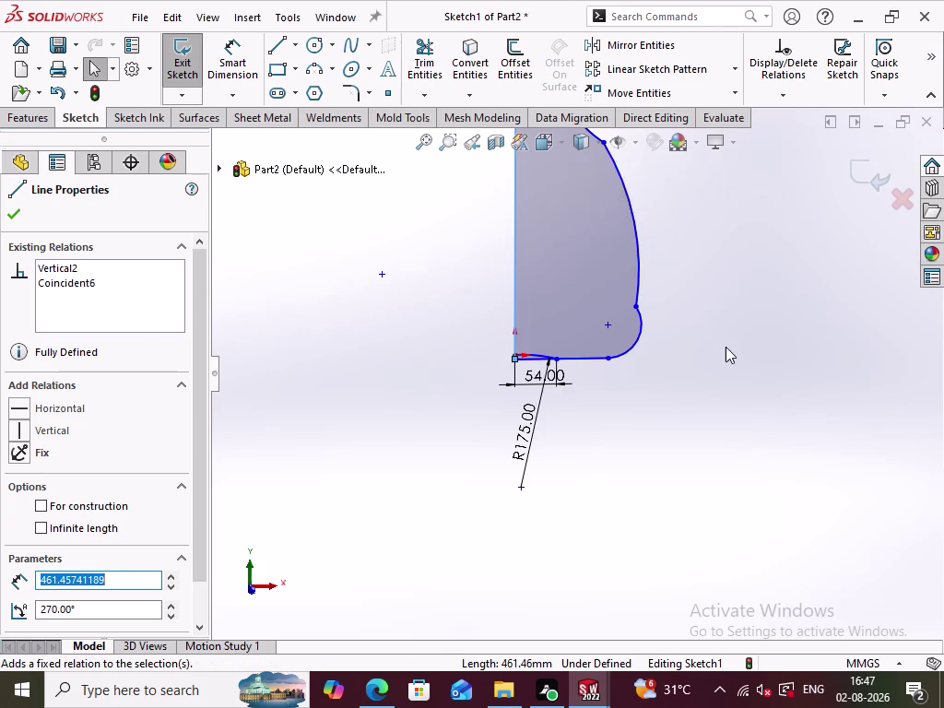
click(727, 348)
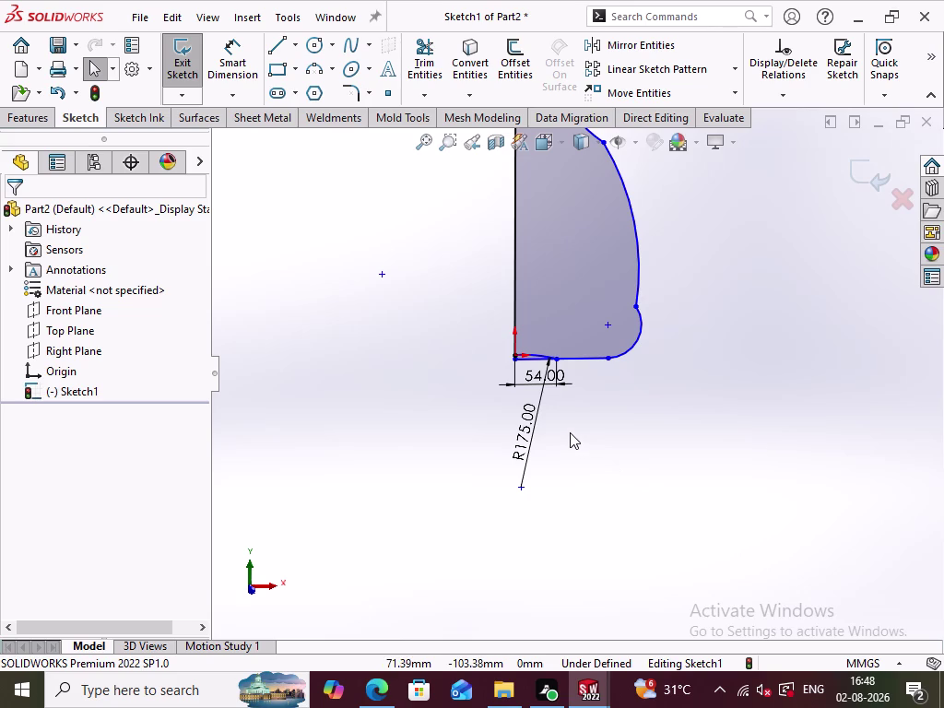
scroll(down, 3)
scroll(down, 3)
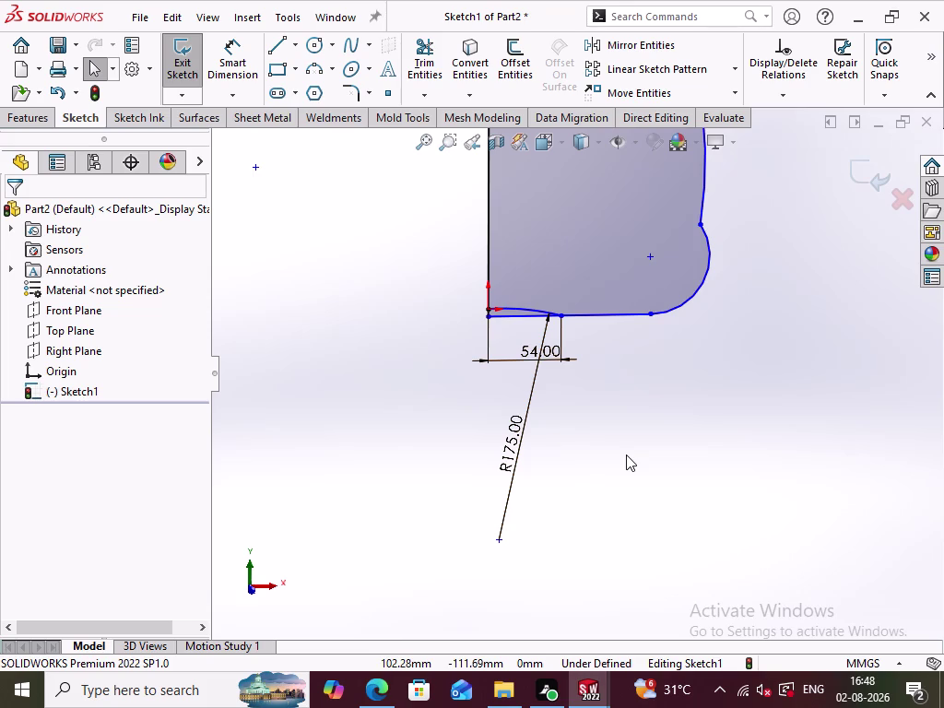
scroll(down, 3)
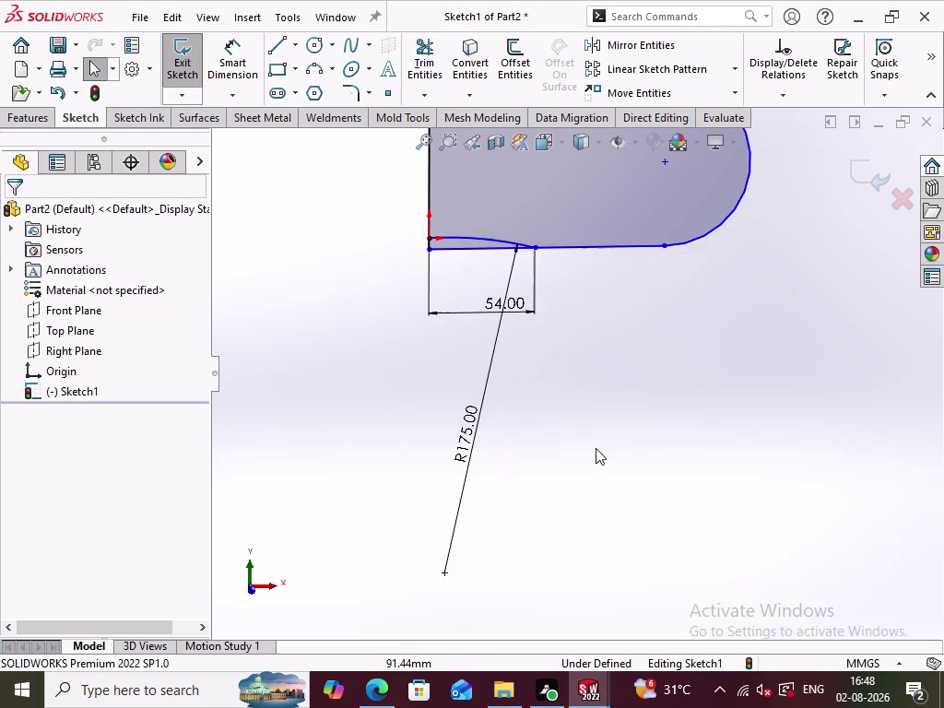
Add a 7.50 mm vertical dimension between the origin and the bottom-left corner.
scroll(up, 3)
click(226, 52)
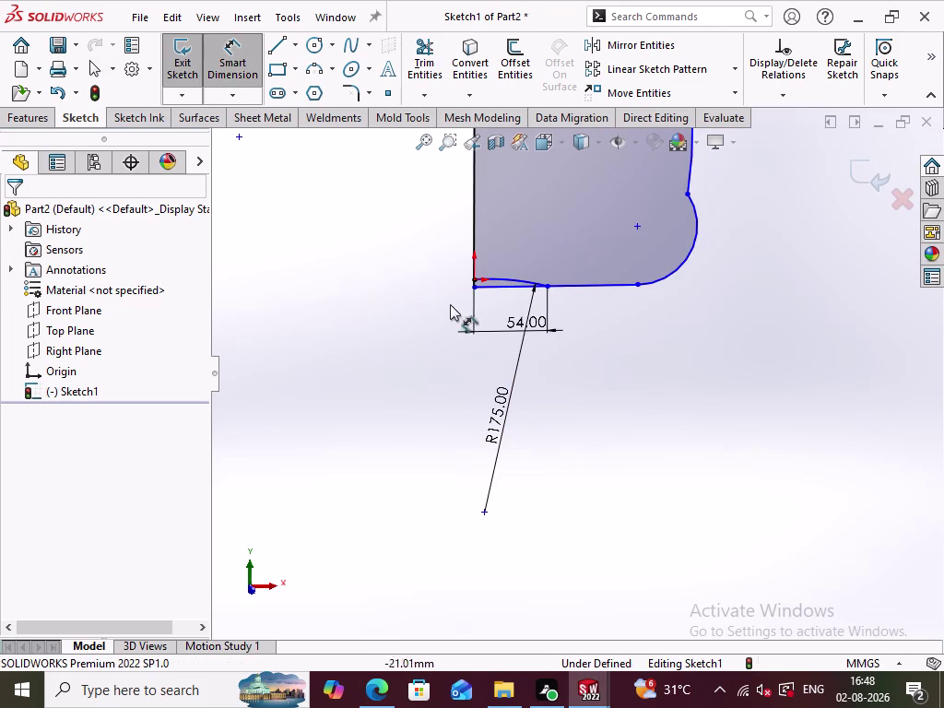
click(474, 277)
click(476, 287)
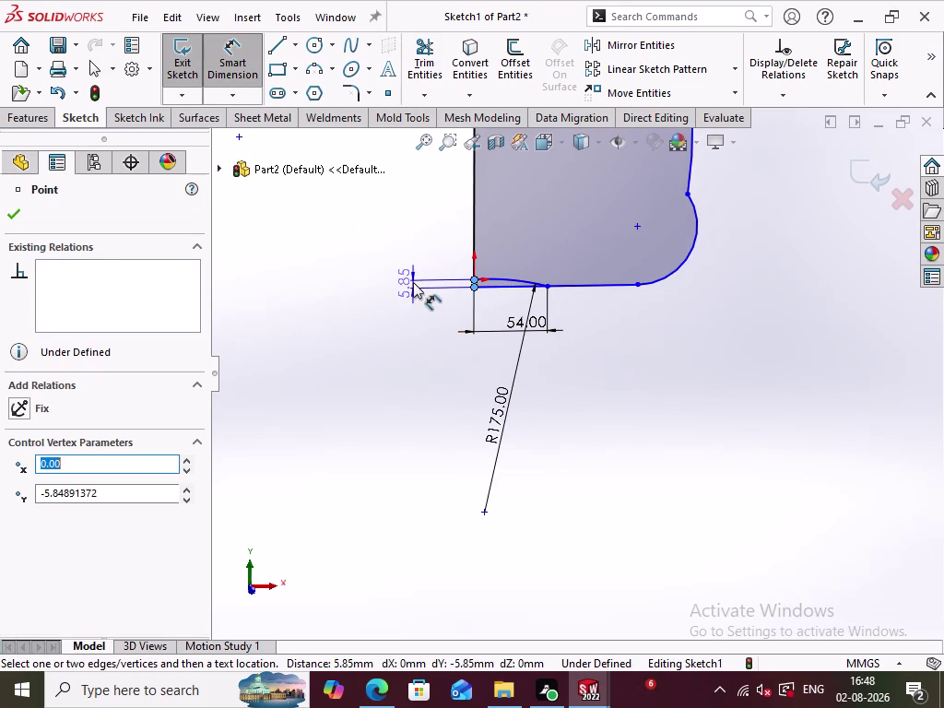
click(411, 280)
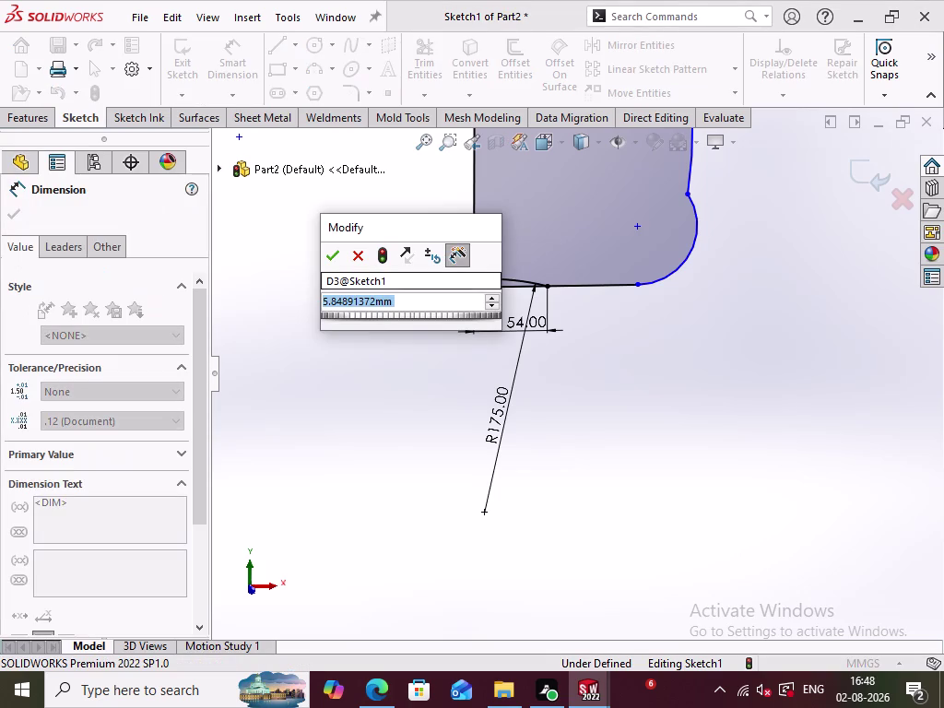
text(7.)
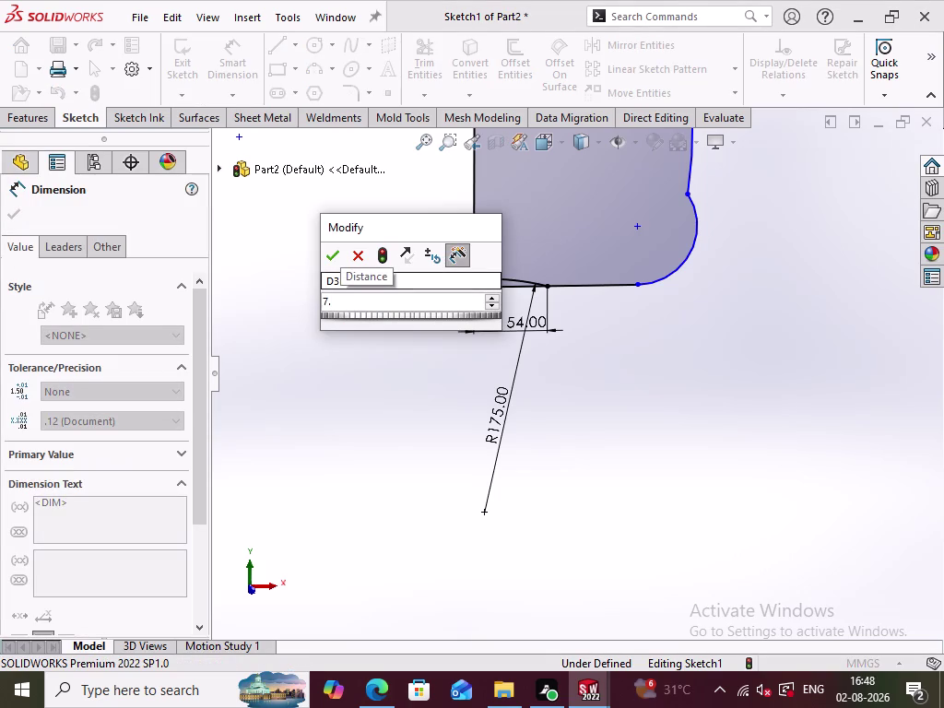
key(5)
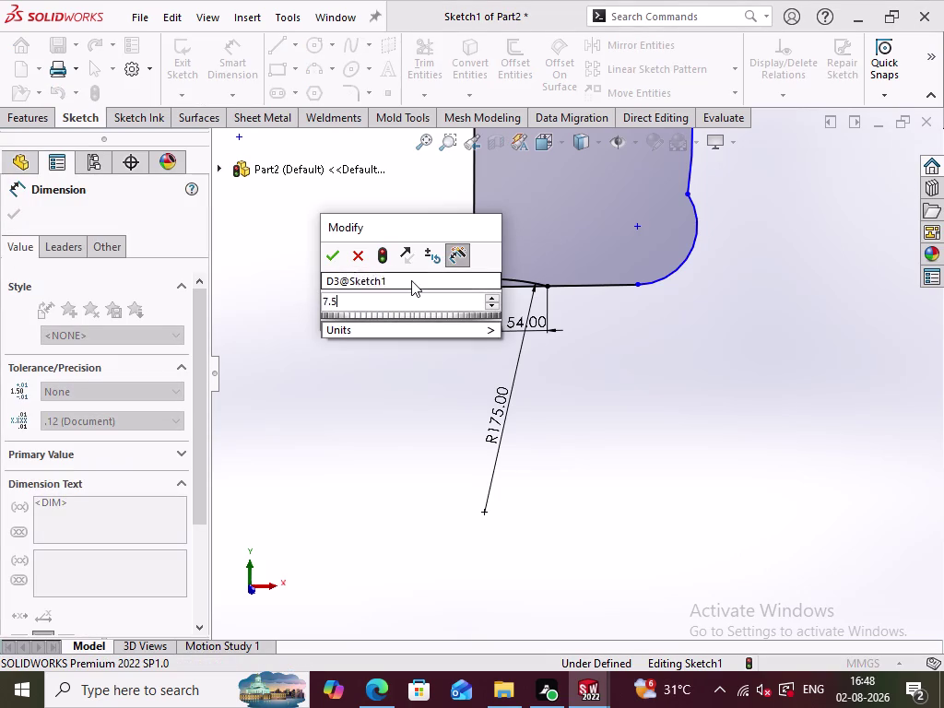
key(Return)
click(585, 395)
scroll(down, 3)
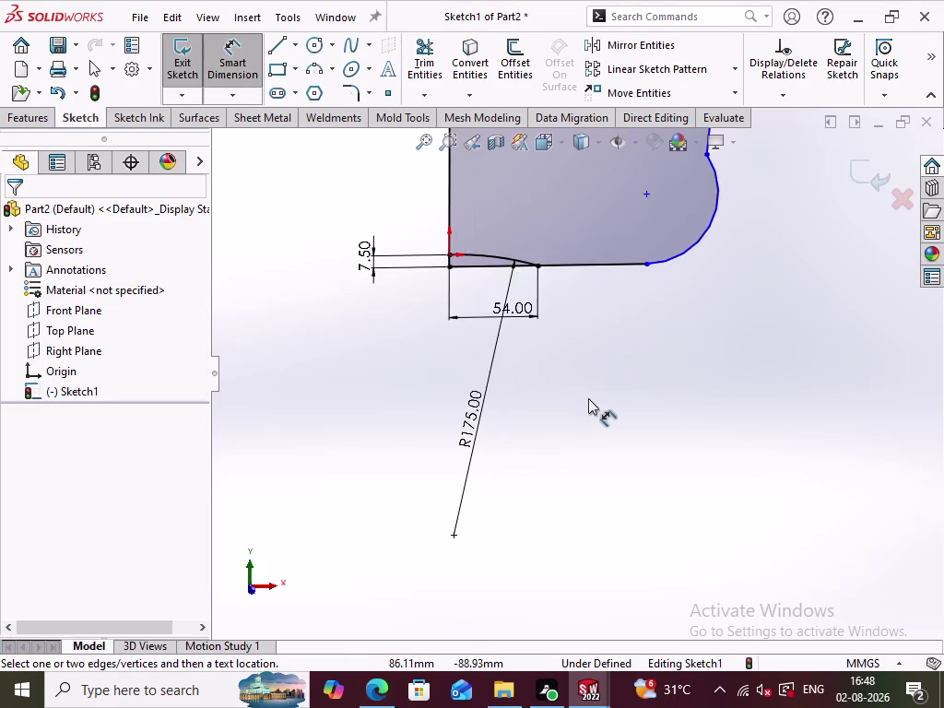
scroll(up, 3)
scroll(up, 3)
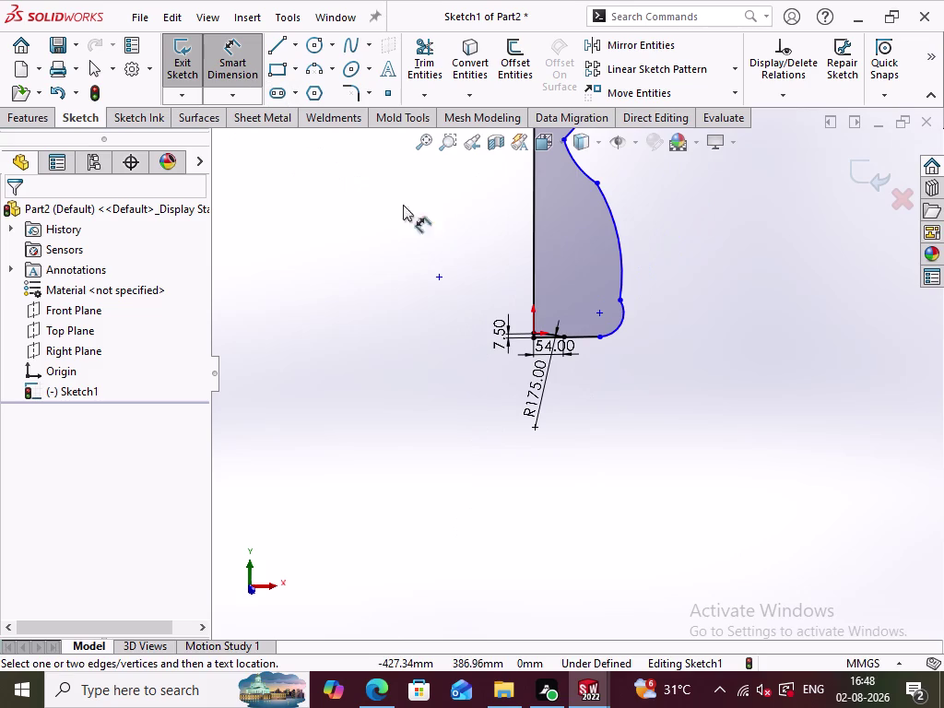
scroll(down, 3)
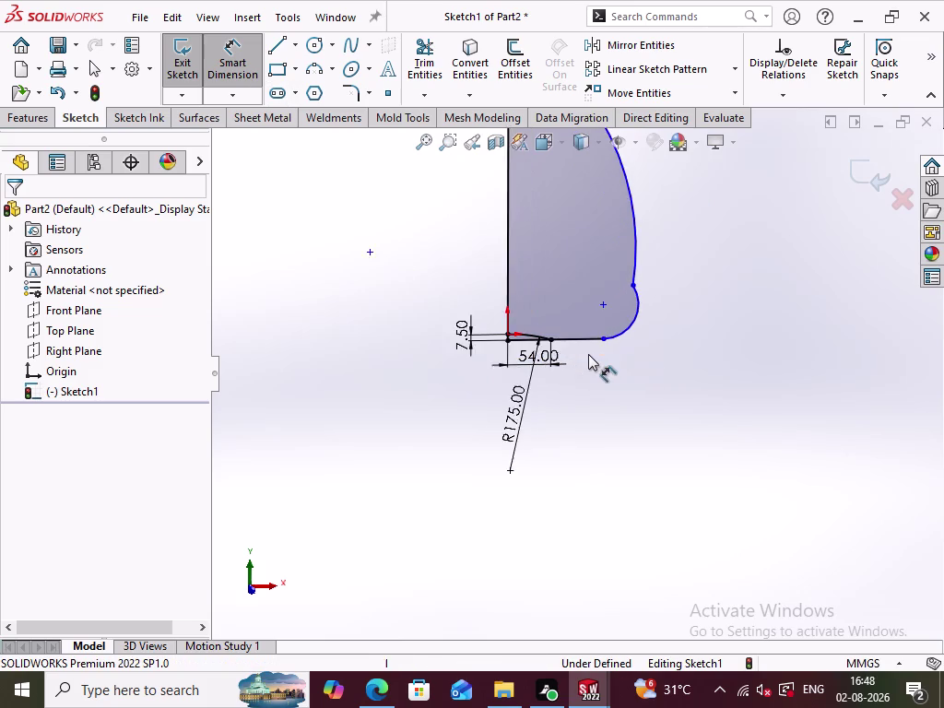
scroll(down, 3)
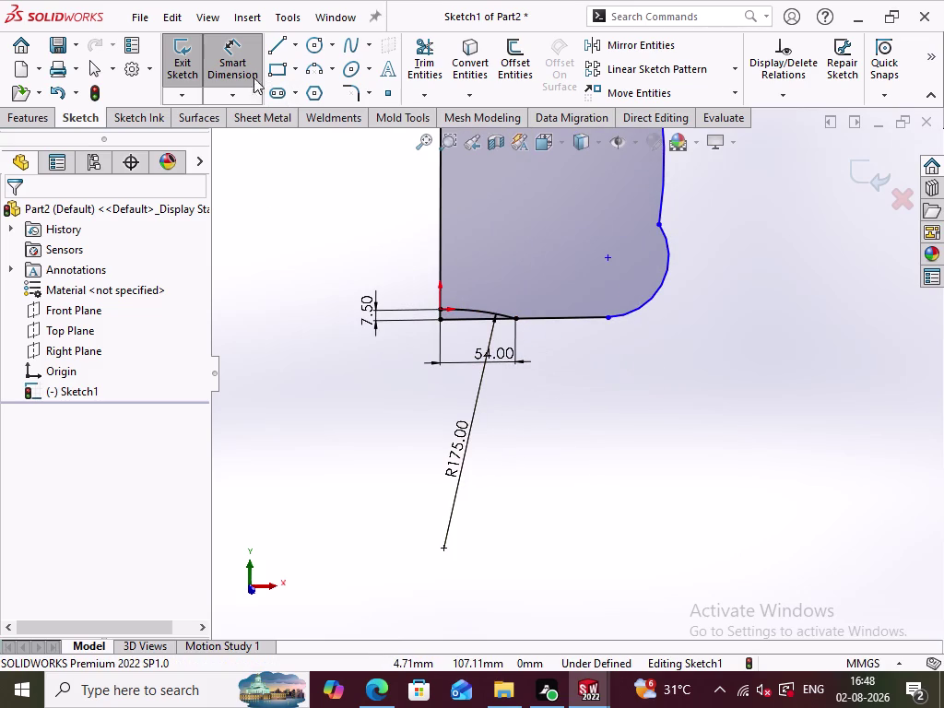
click(247, 68)
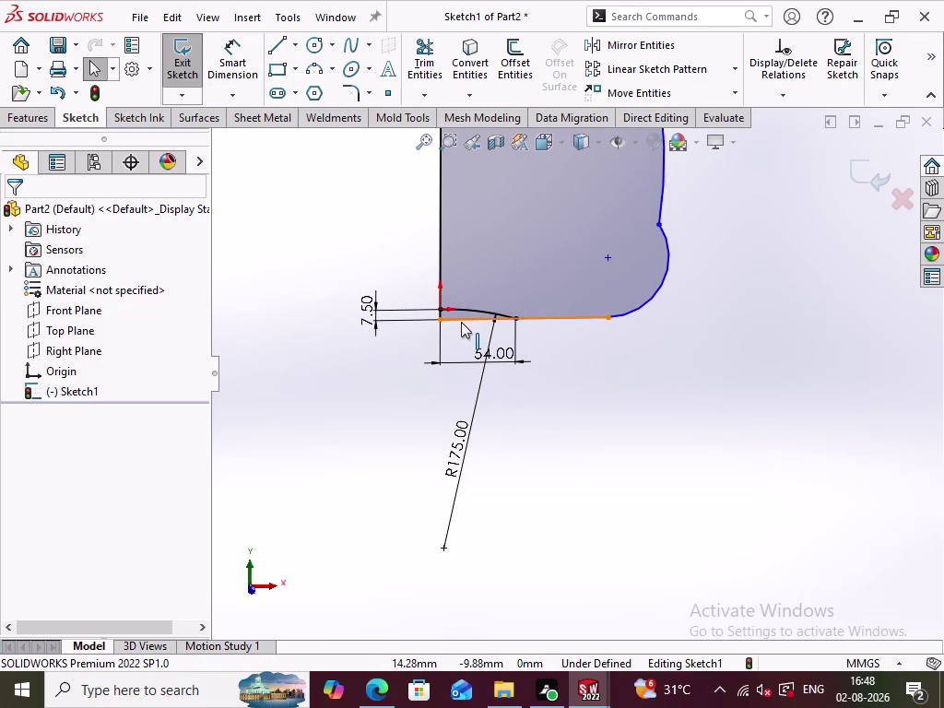
Delete the straight bottom edge and redraw it from the bottom arc's end to the fillet.
click(461, 321)
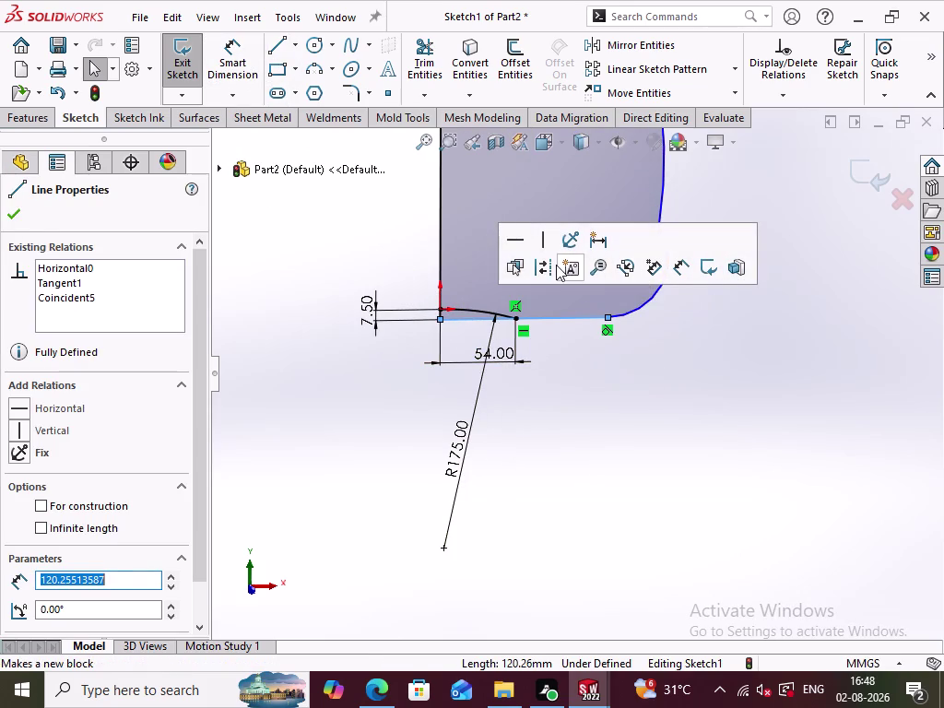
click(548, 264)
click(551, 403)
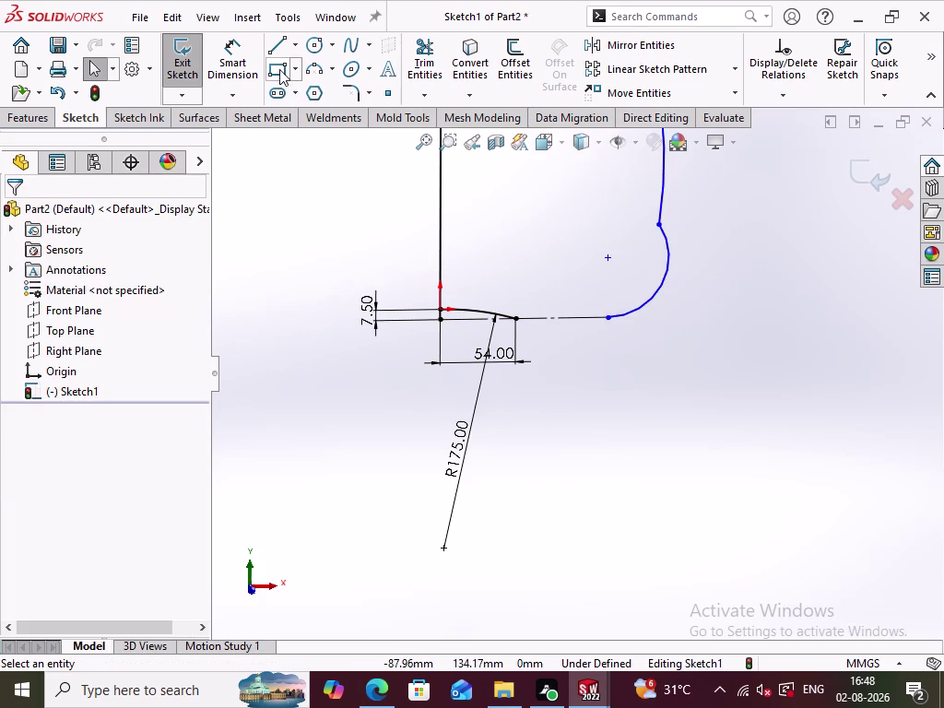
click(280, 51)
click(518, 318)
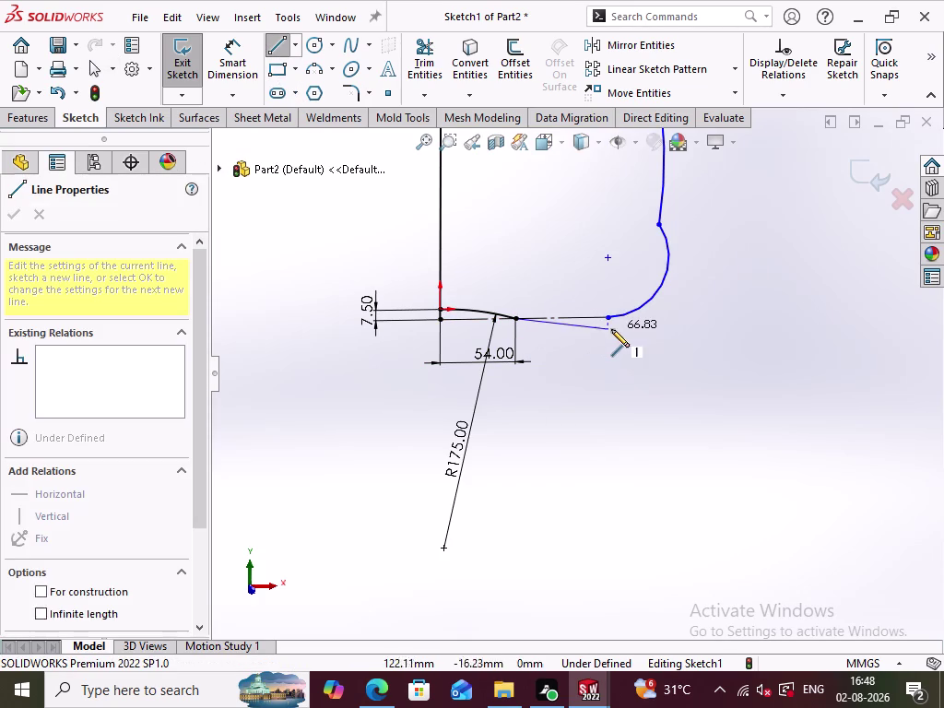
click(611, 321)
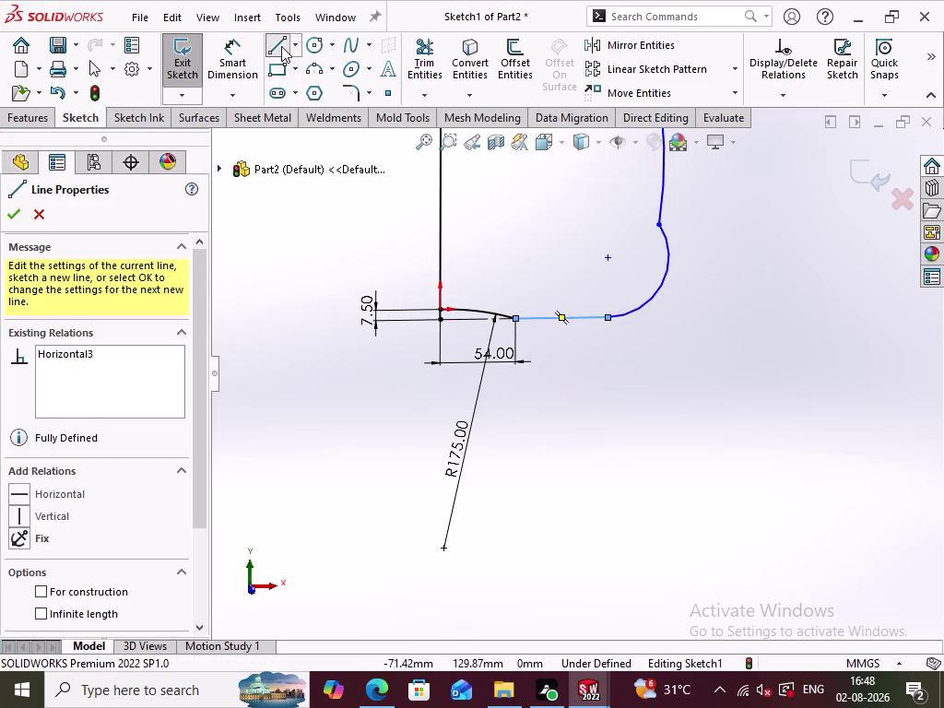
click(282, 46)
Dimension the new bottom line to 10 mm long.
click(245, 66)
click(568, 318)
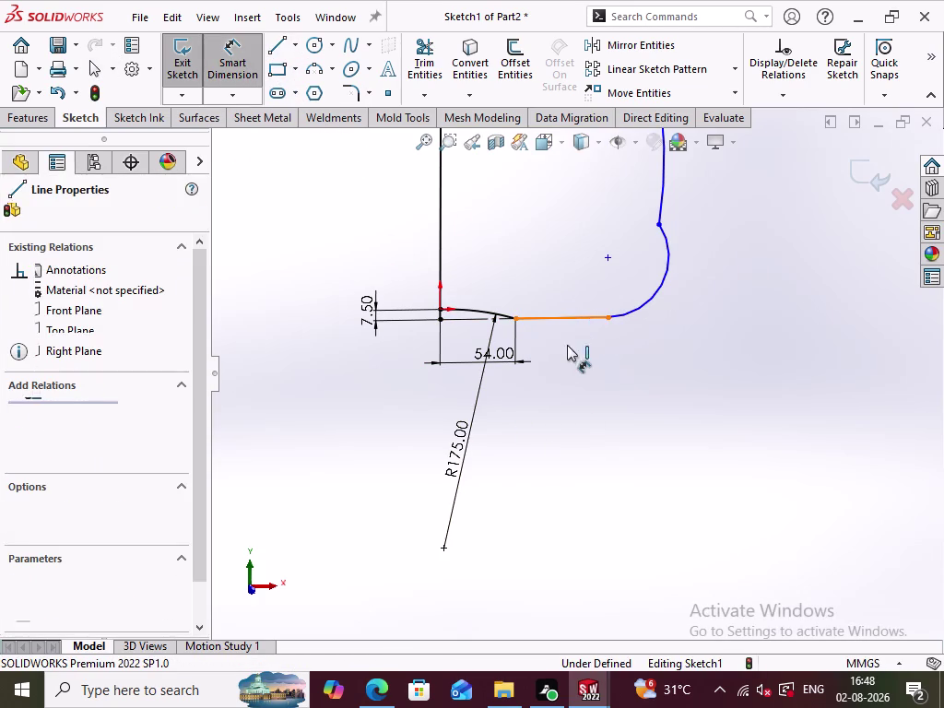
click(566, 361)
text(1)
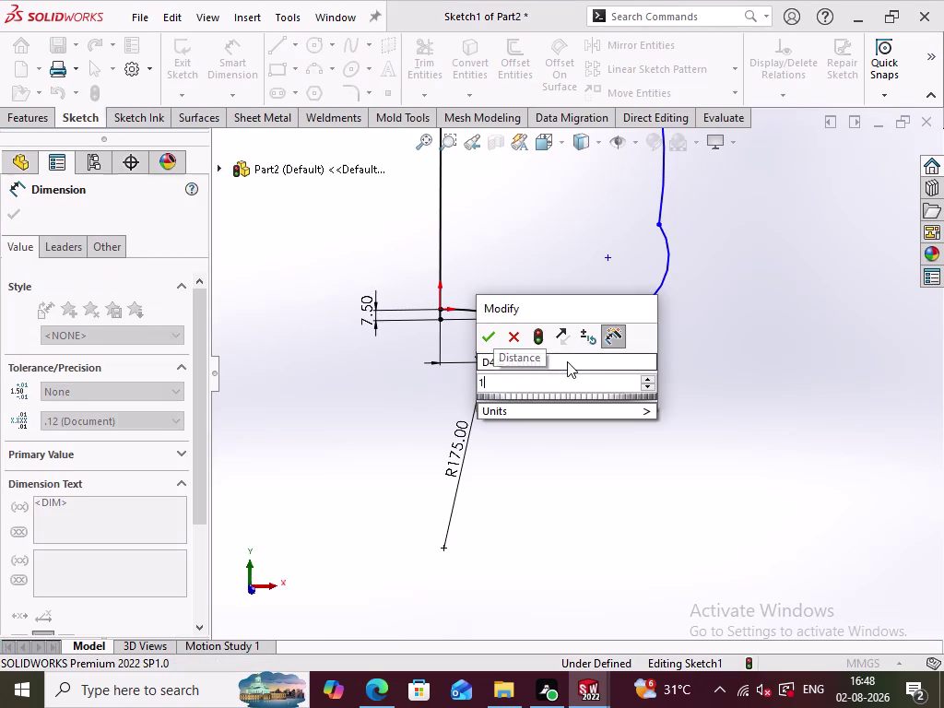
text(0)
key(Return)
click(588, 424)
scroll(down, 3)
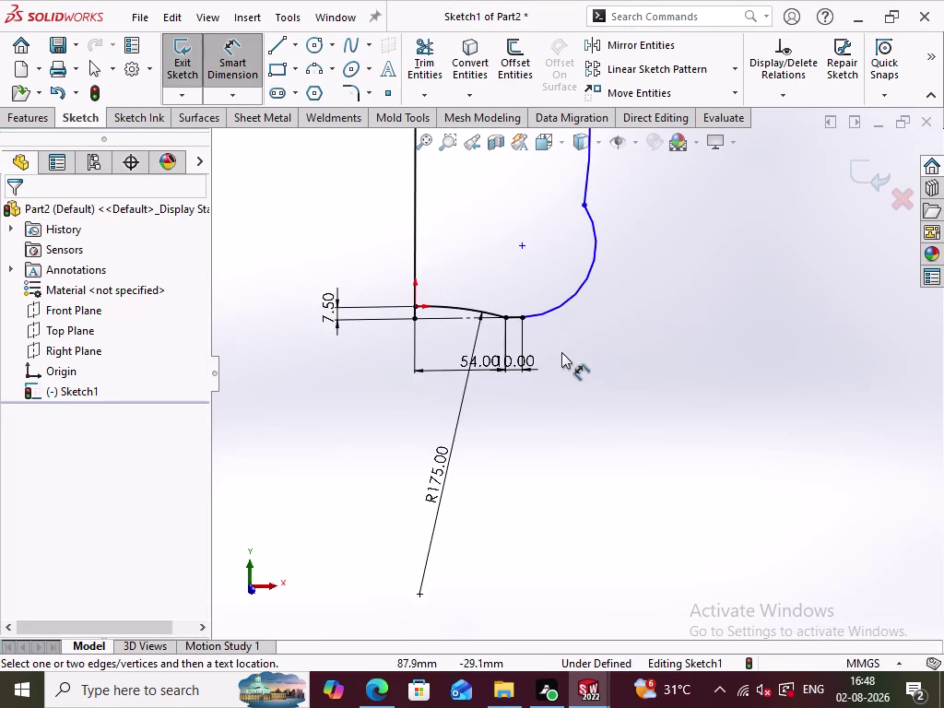
scroll(up, 3)
scroll(up, 3)
click(219, 49)
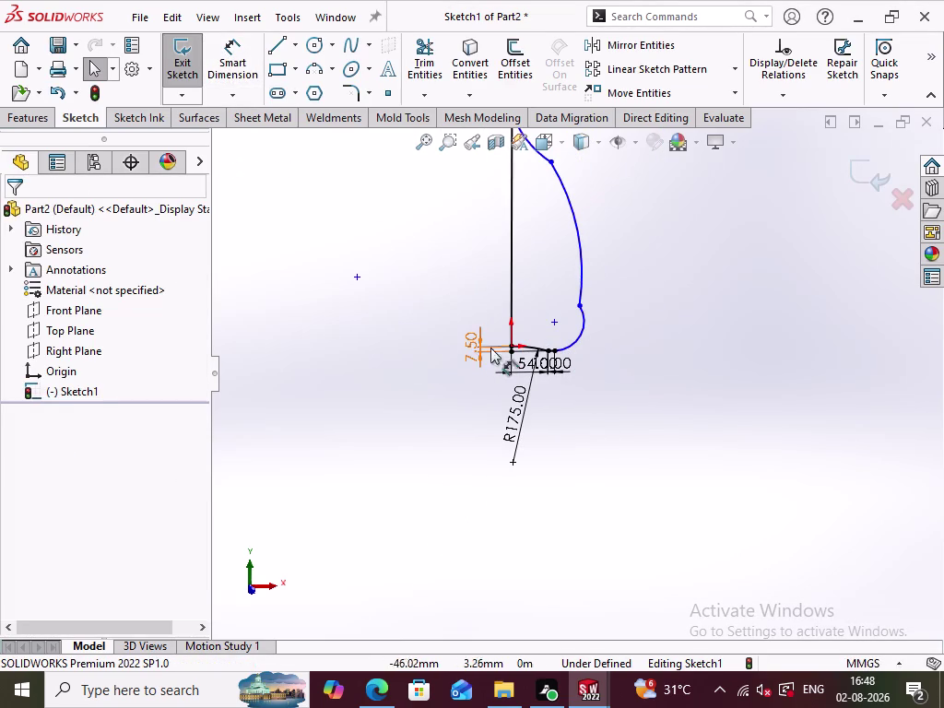
scroll(up, 3)
Stretch the top edge further right and drag the upper curve into a smooth bend.
scroll(up, 3)
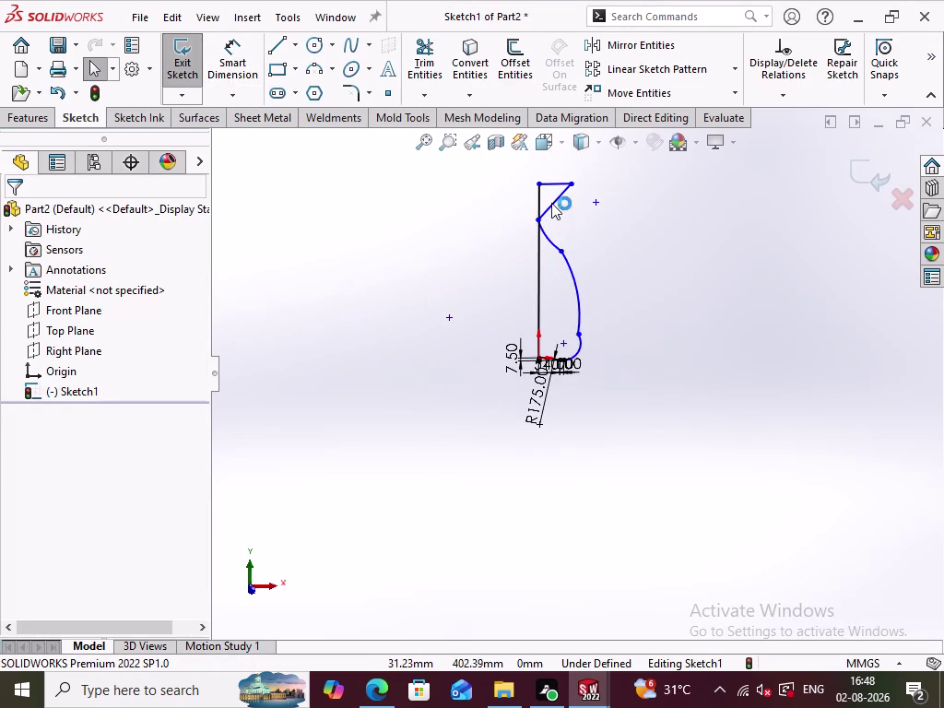
drag(572, 181, 630, 185)
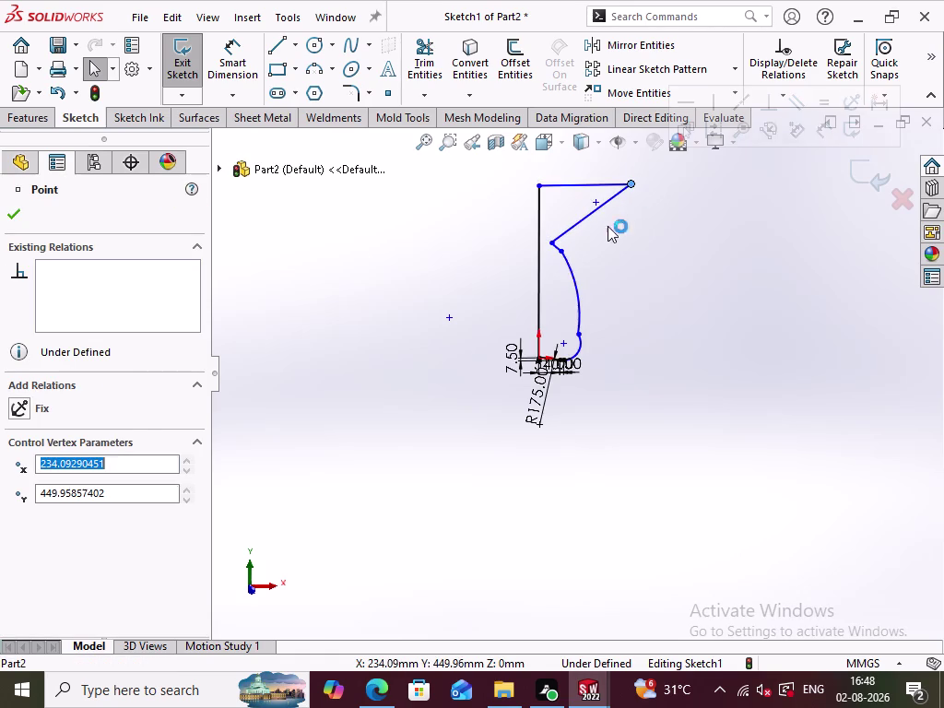
drag(561, 252, 590, 249)
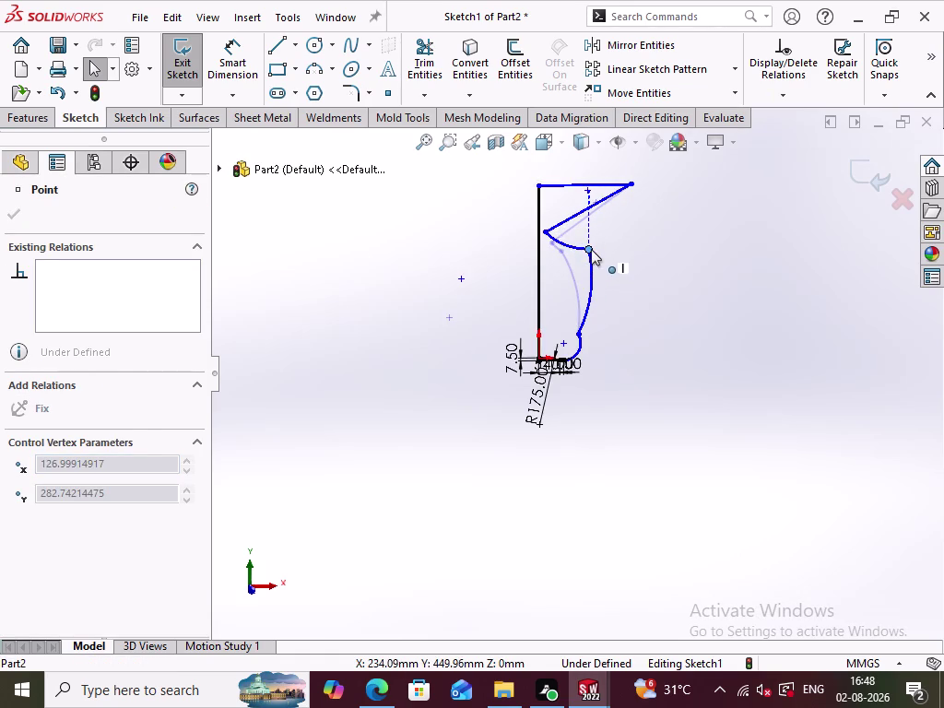
drag(591, 249, 584, 246)
click(666, 234)
drag(546, 233, 600, 203)
click(641, 276)
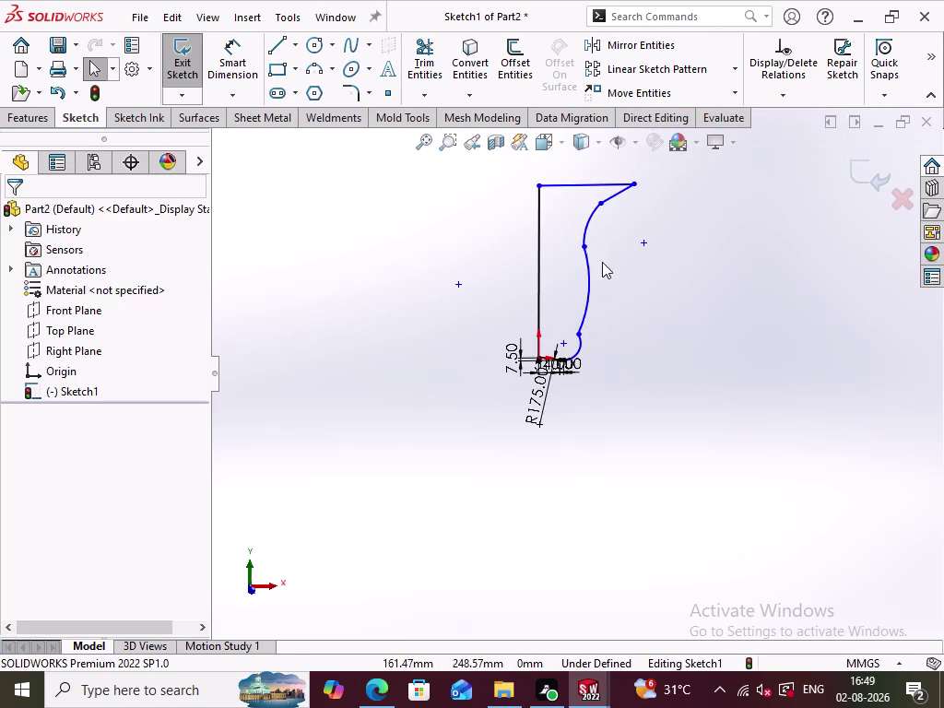
Drag points of the long side curve to adjust its bulge.
drag(580, 332, 596, 318)
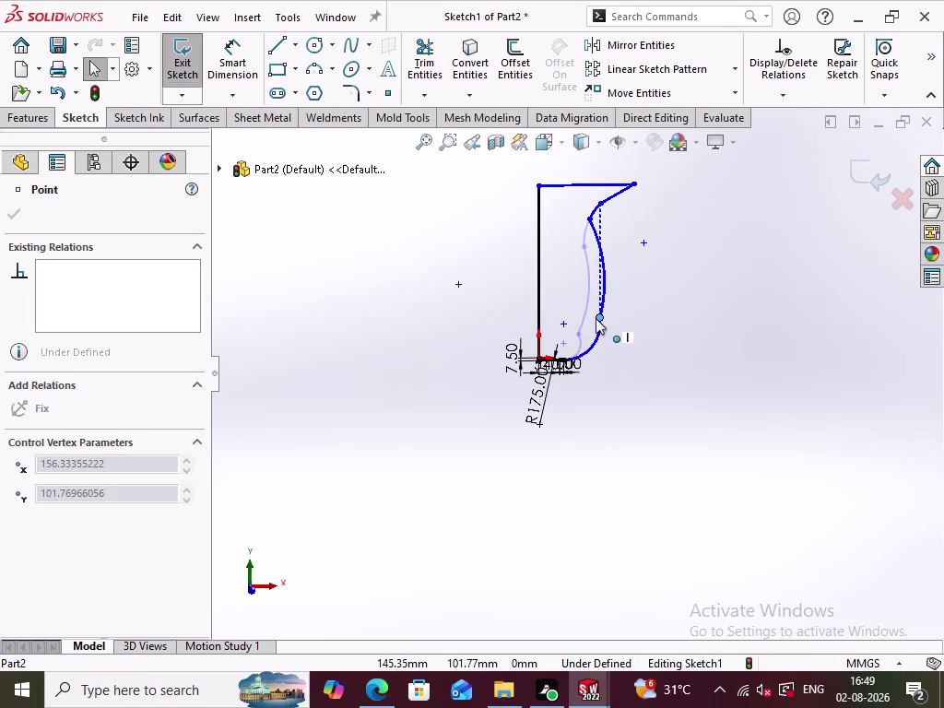
drag(596, 318, 582, 341)
click(691, 340)
drag(589, 226, 584, 253)
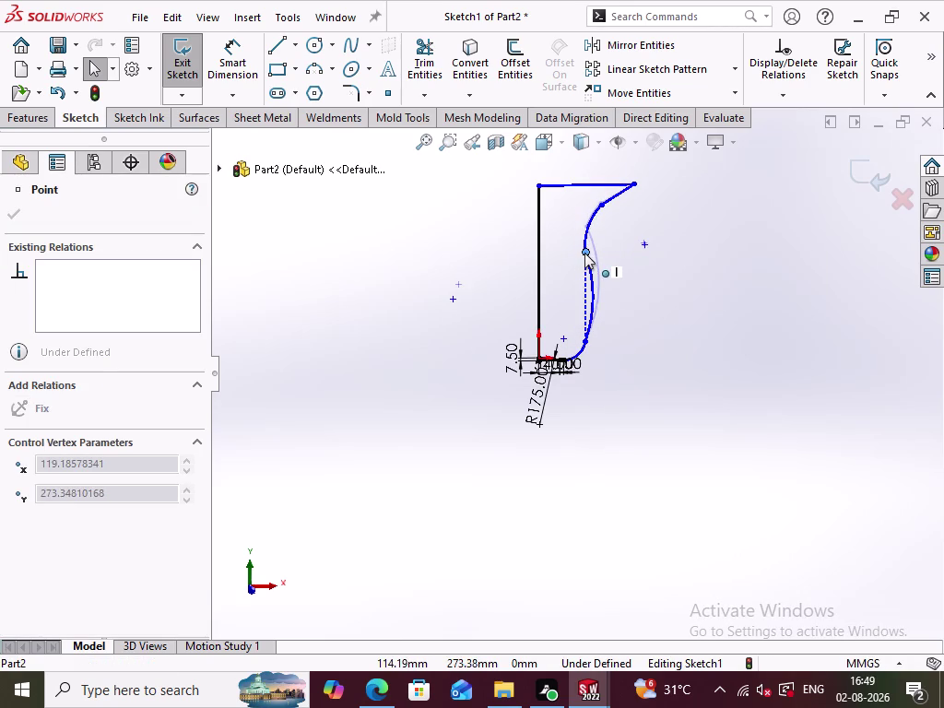
drag(584, 253, 580, 258)
click(675, 352)
scroll(down, 3)
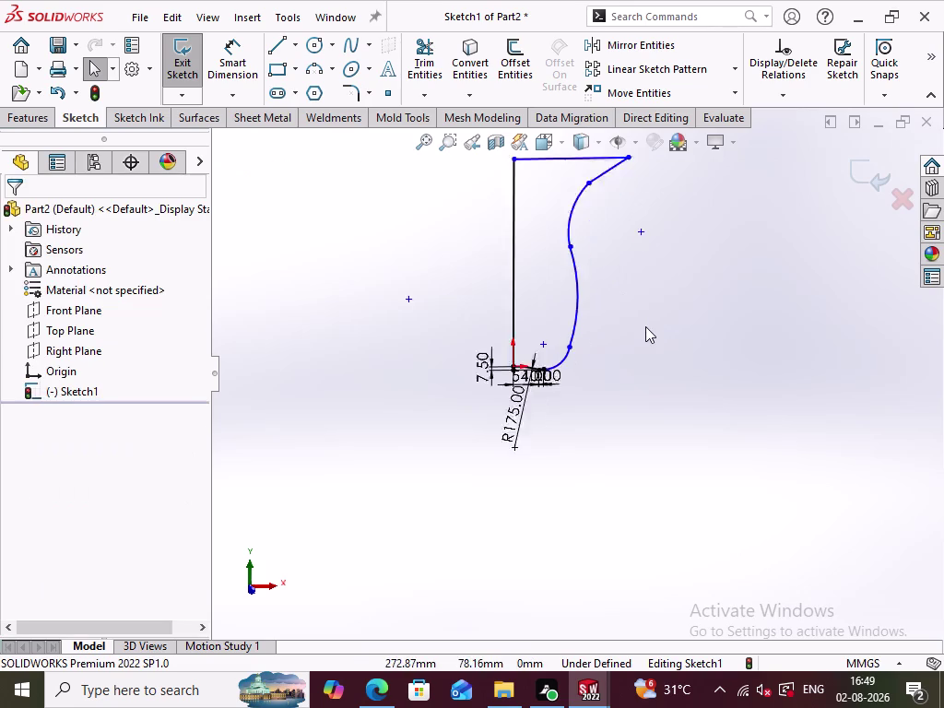
scroll(down, 3)
scroll(down, 3)
scroll(down, 3)
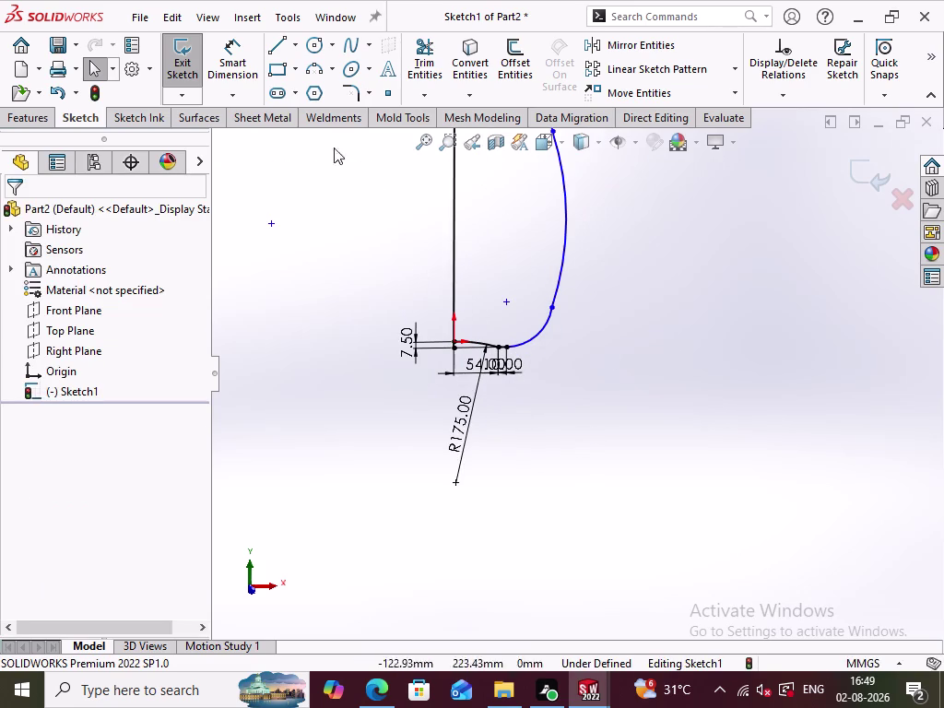
click(249, 66)
click(527, 338)
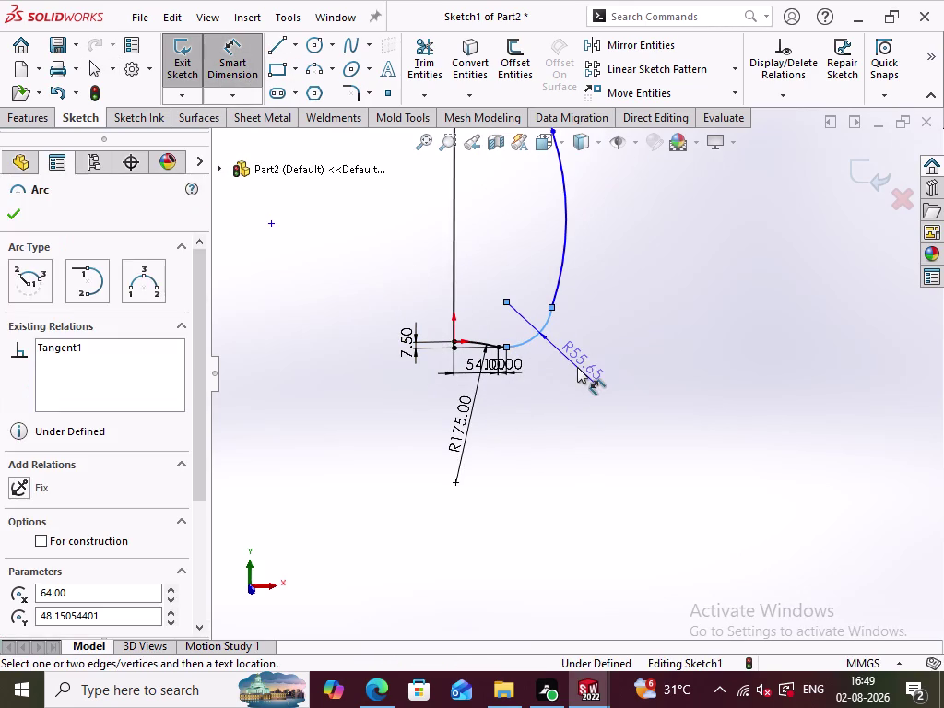
click(577, 367)
text(7)
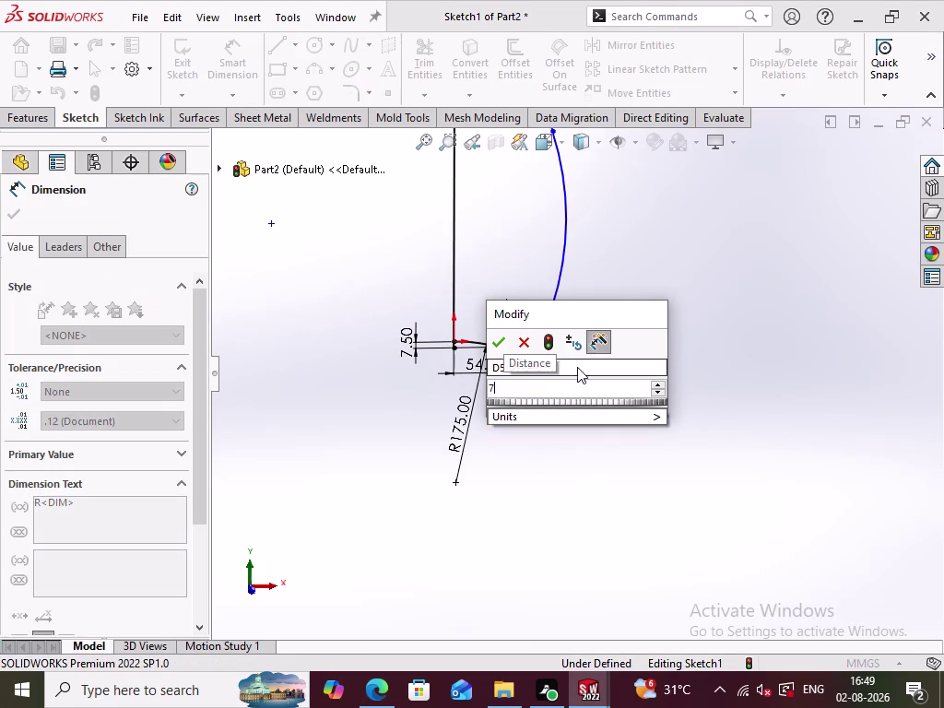
text(.)
key(5)
key(Return)
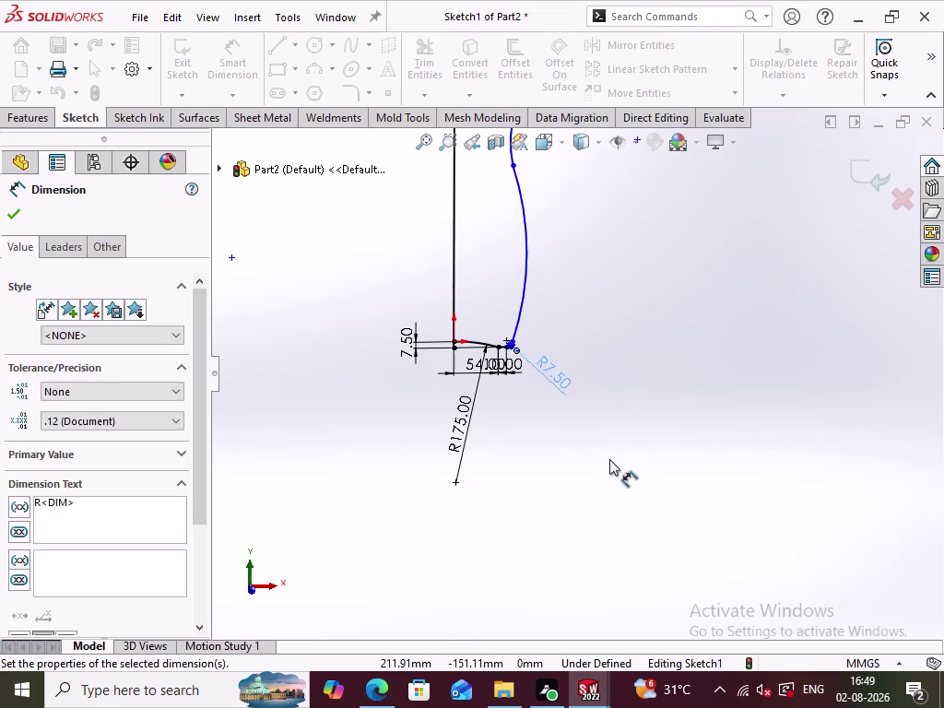
click(597, 451)
scroll(up, 3)
scroll(down, 3)
scroll(down, 3)
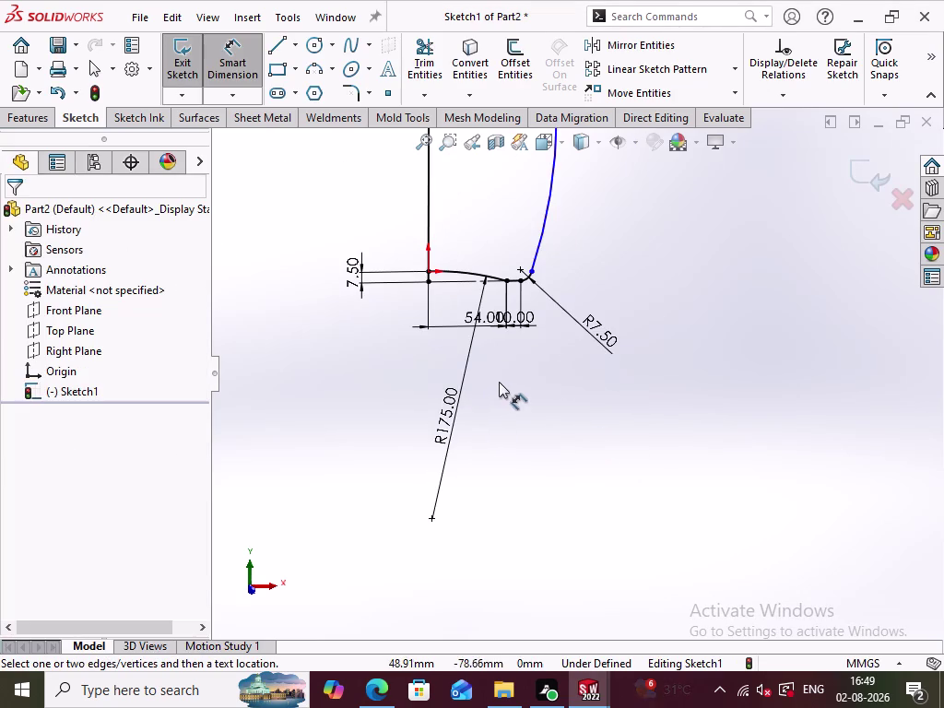
scroll(up, 3)
scroll(down, 3)
scroll(up, 3)
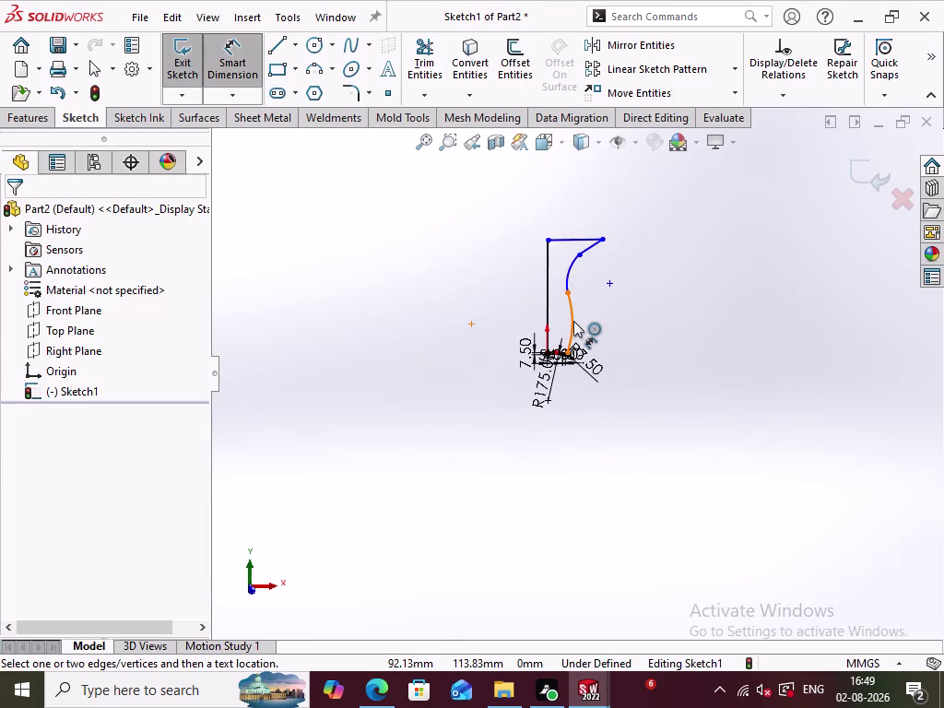
Dimension the long curved right side with an R195 radius.
click(573, 321)
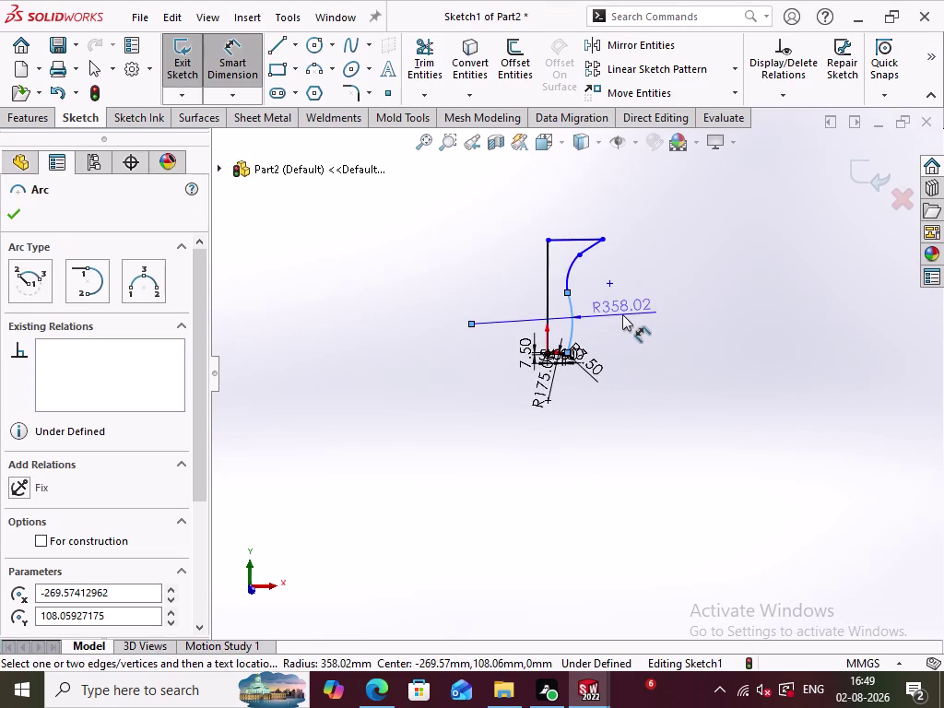
click(622, 314)
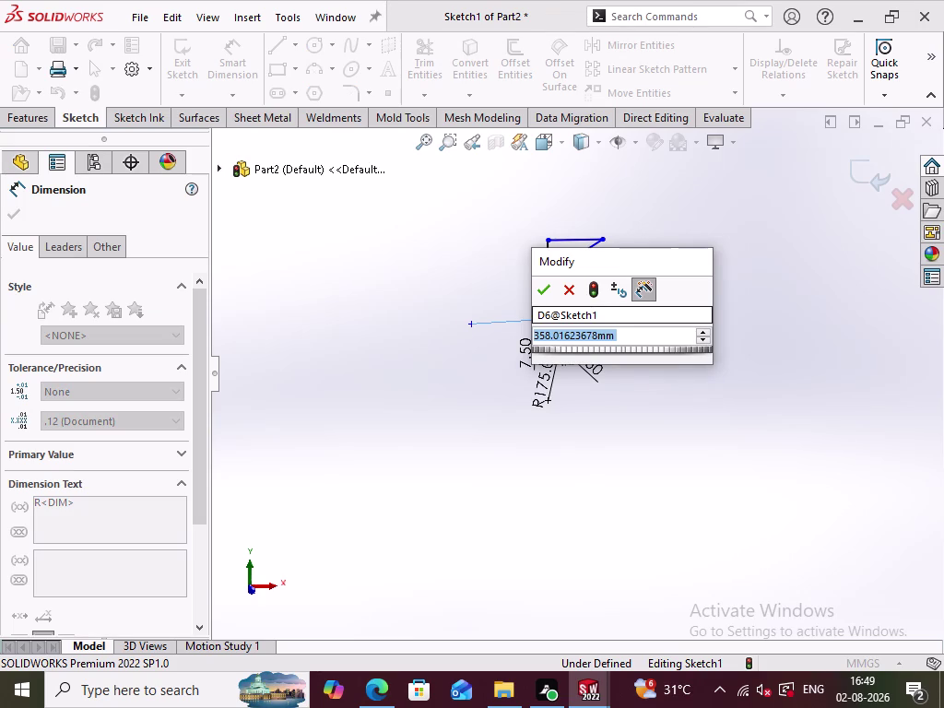
text(19)
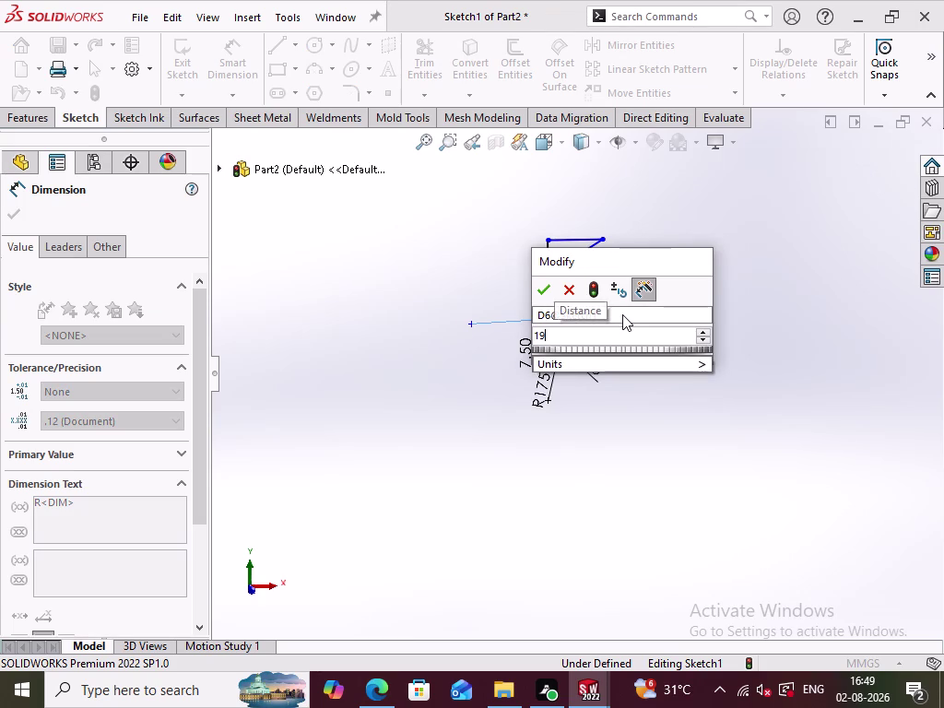
text(5)
key(Return)
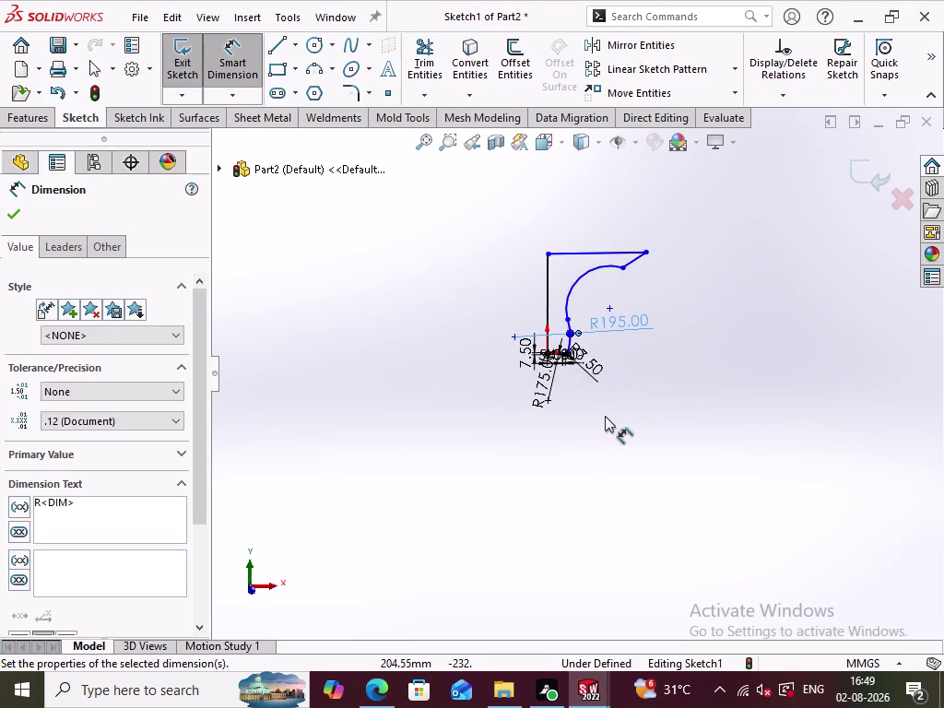
scroll(down, 3)
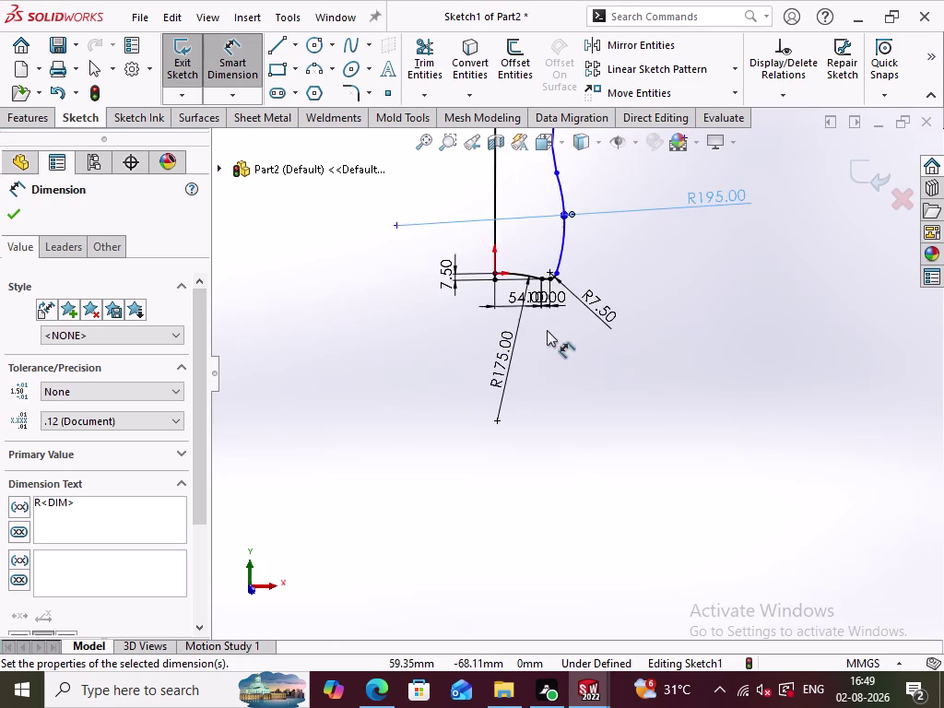
scroll(down, 3)
scroll(up, 3)
scroll(down, 3)
scroll(up, 3)
scroll(up, 3)
scroll(up, 3)
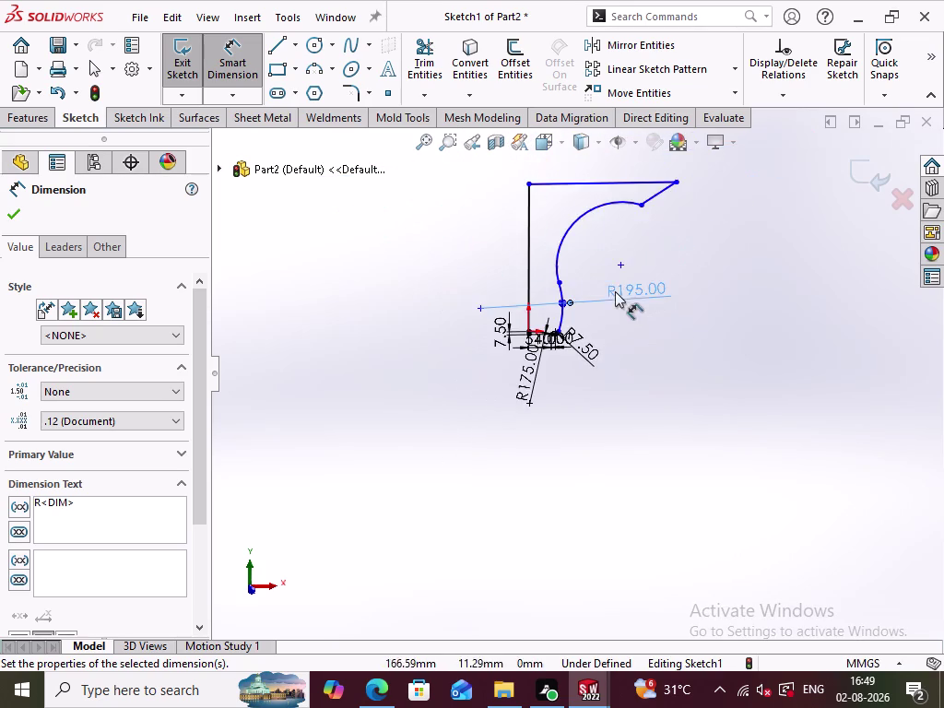
scroll(up, 3)
click(237, 76)
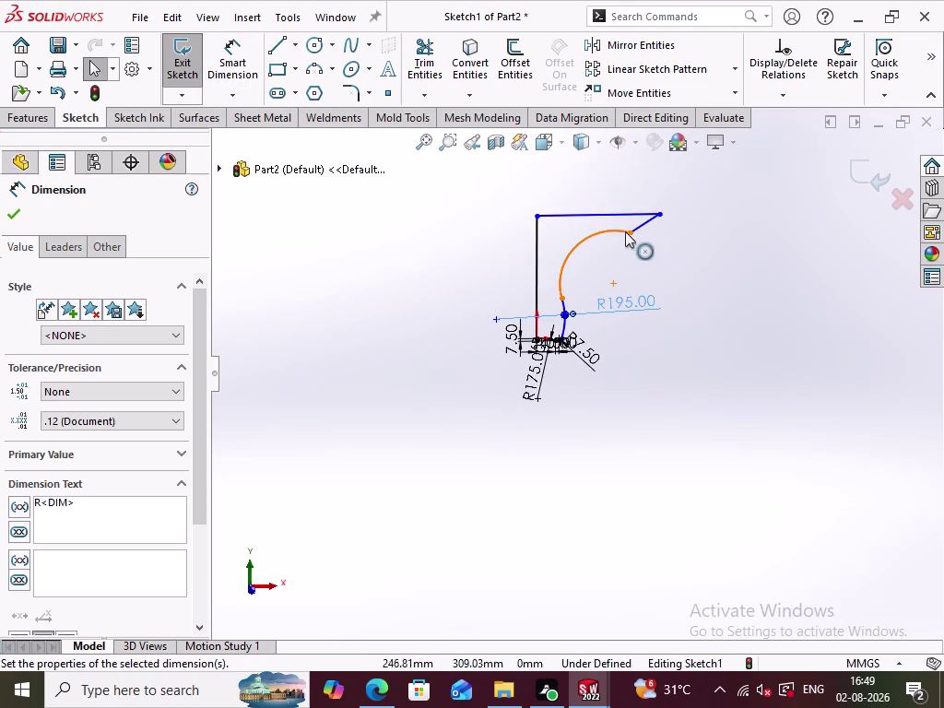
Drag the upper curve's end and its junction with the R195 arc higher and further right.
drag(628, 231, 552, 240)
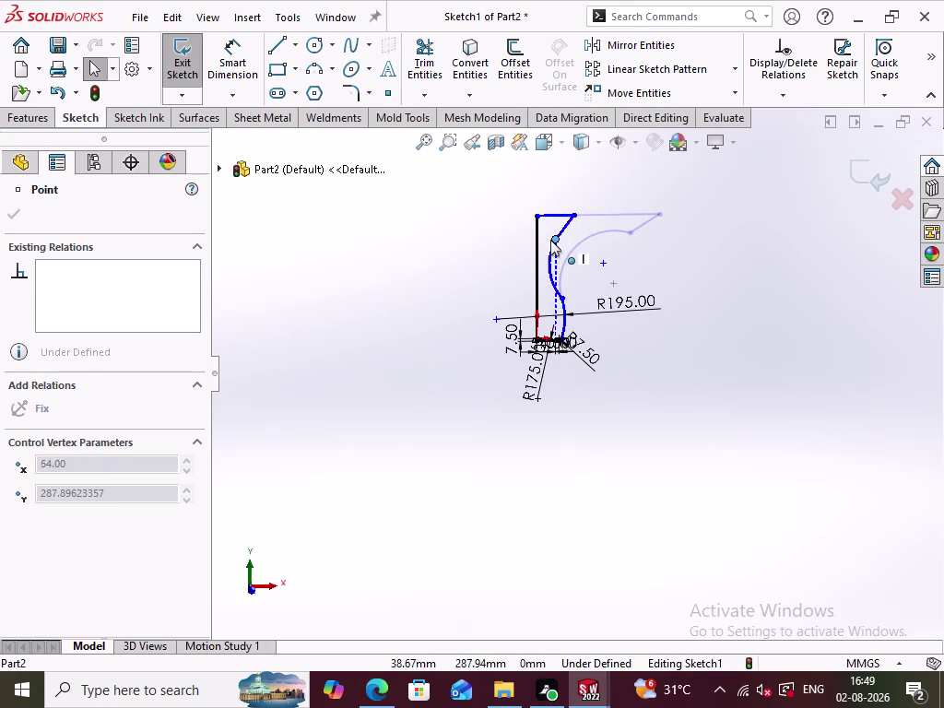
drag(552, 240, 548, 242)
click(627, 271)
drag(562, 298, 561, 267)
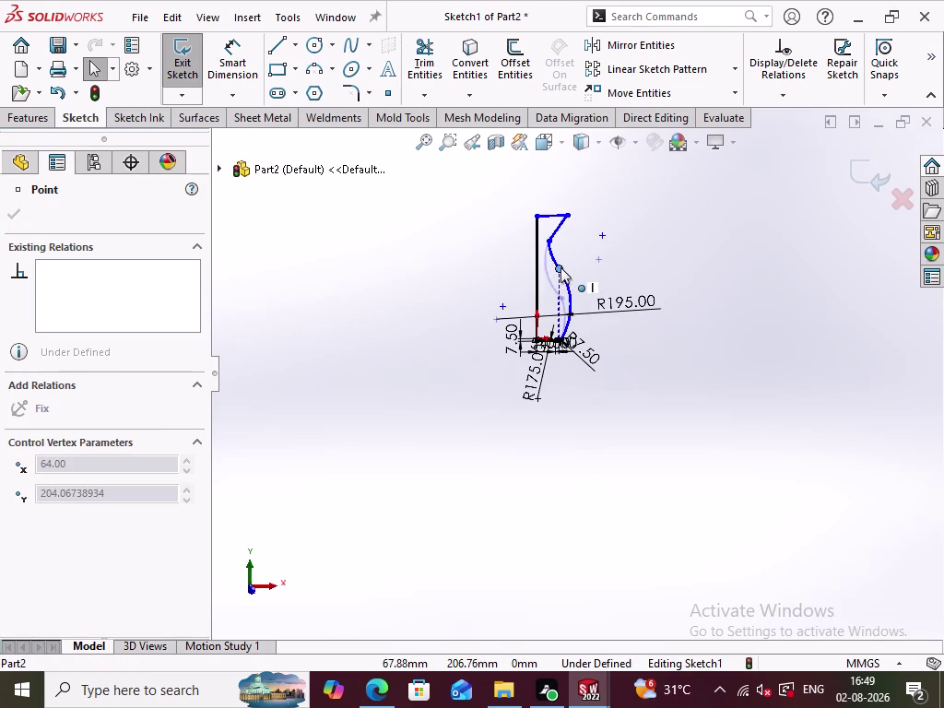
drag(561, 268, 559, 265)
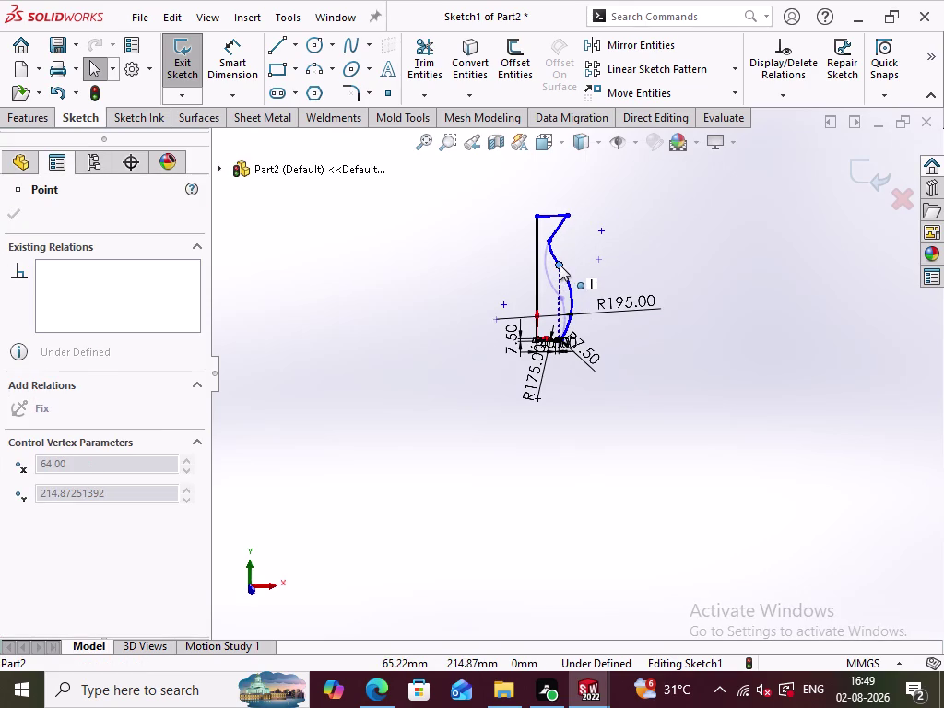
drag(560, 265, 560, 265)
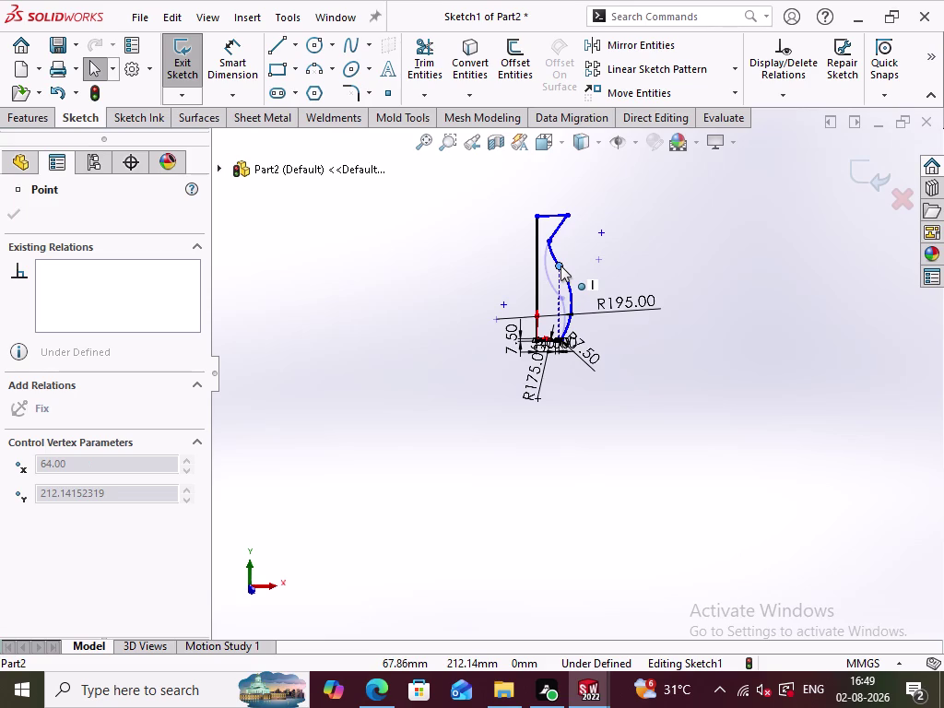
drag(560, 266, 573, 267)
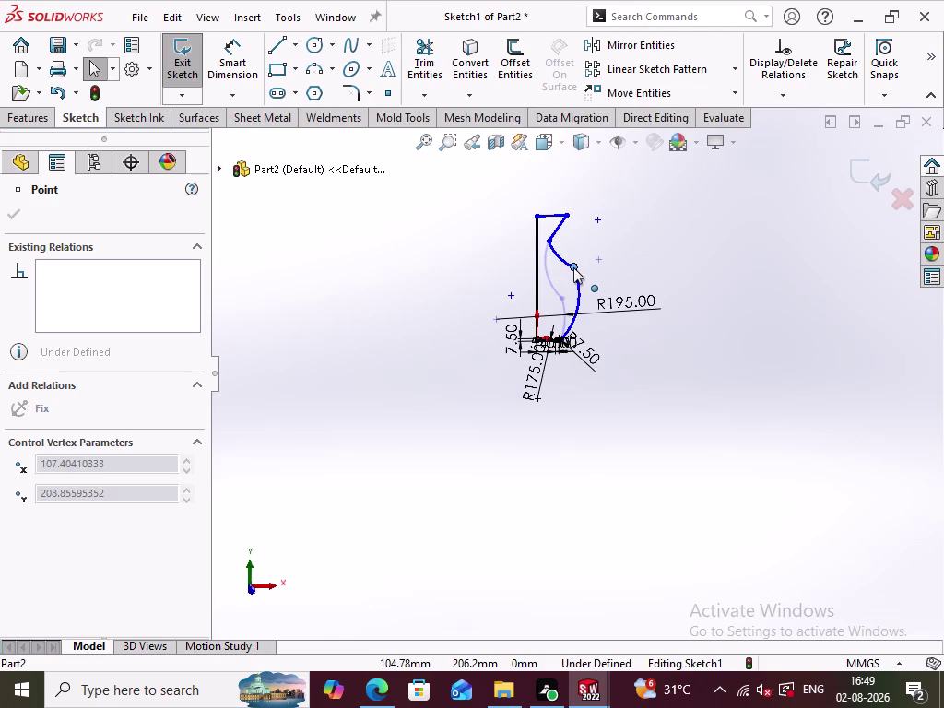
drag(573, 267, 576, 264)
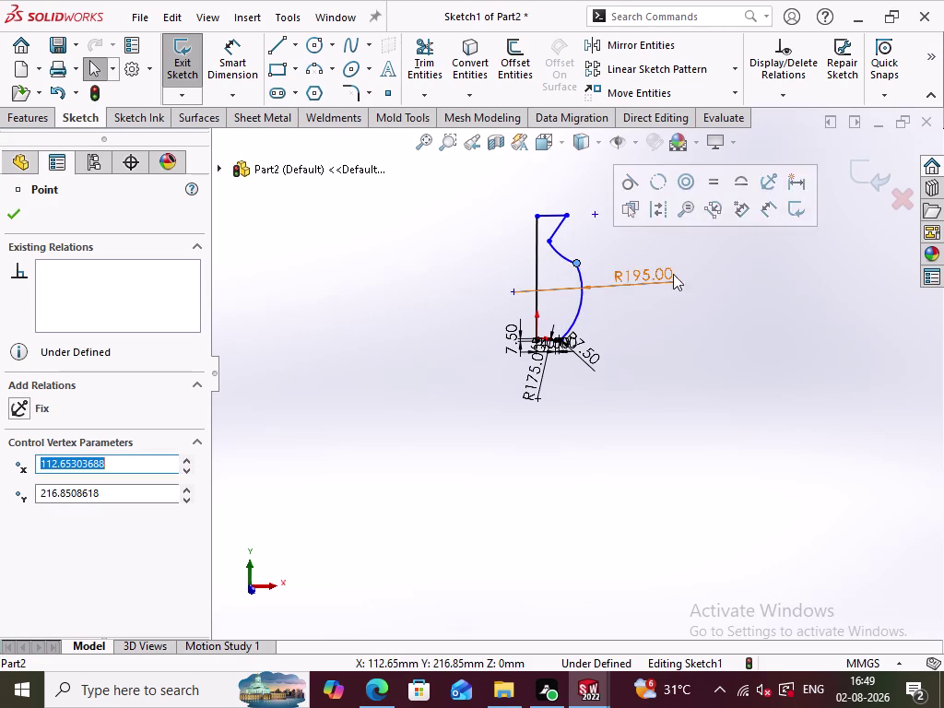
click(736, 311)
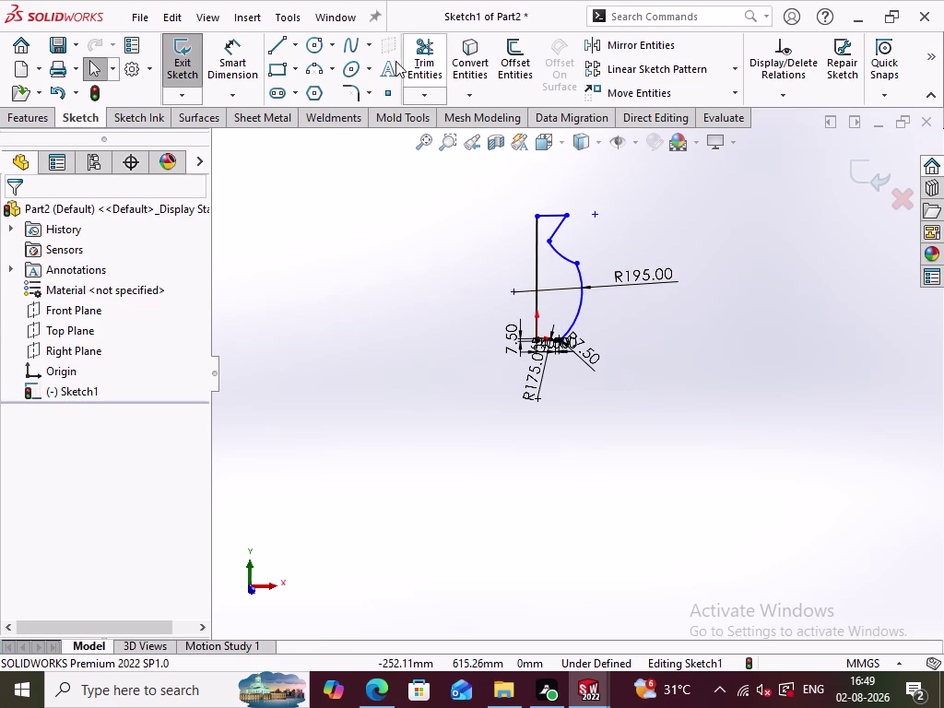
click(236, 74)
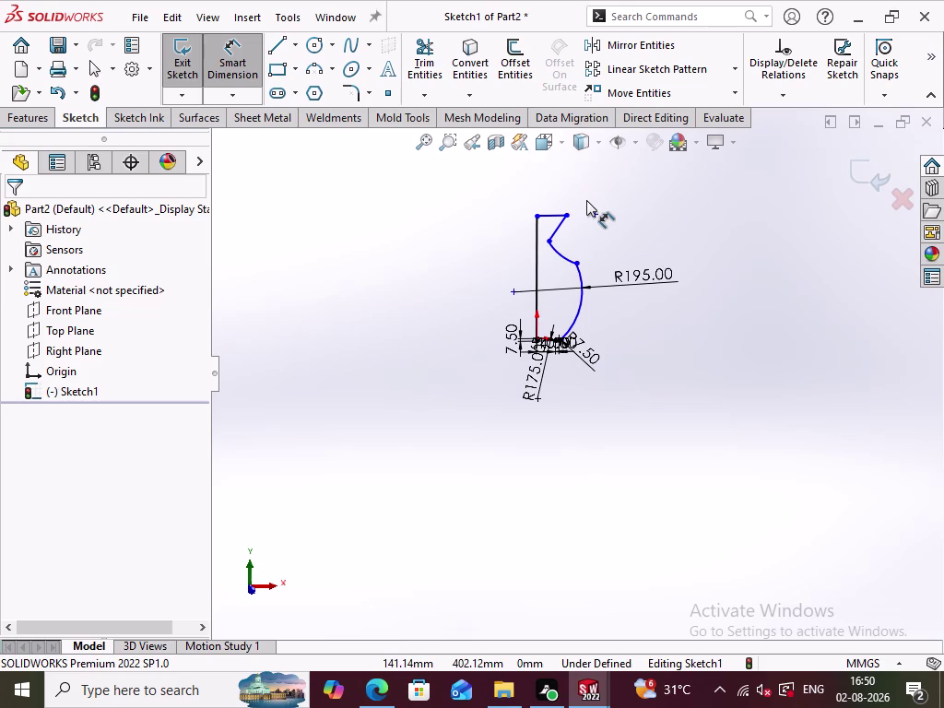
Dimension the top edge line to 60 long.
click(556, 215)
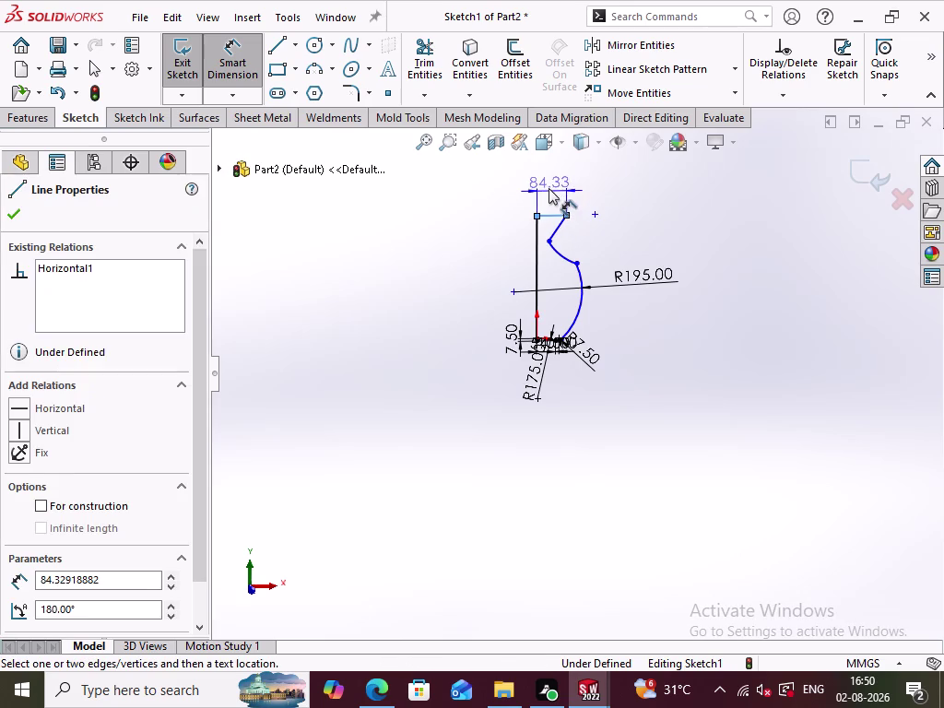
click(552, 183)
text(60)
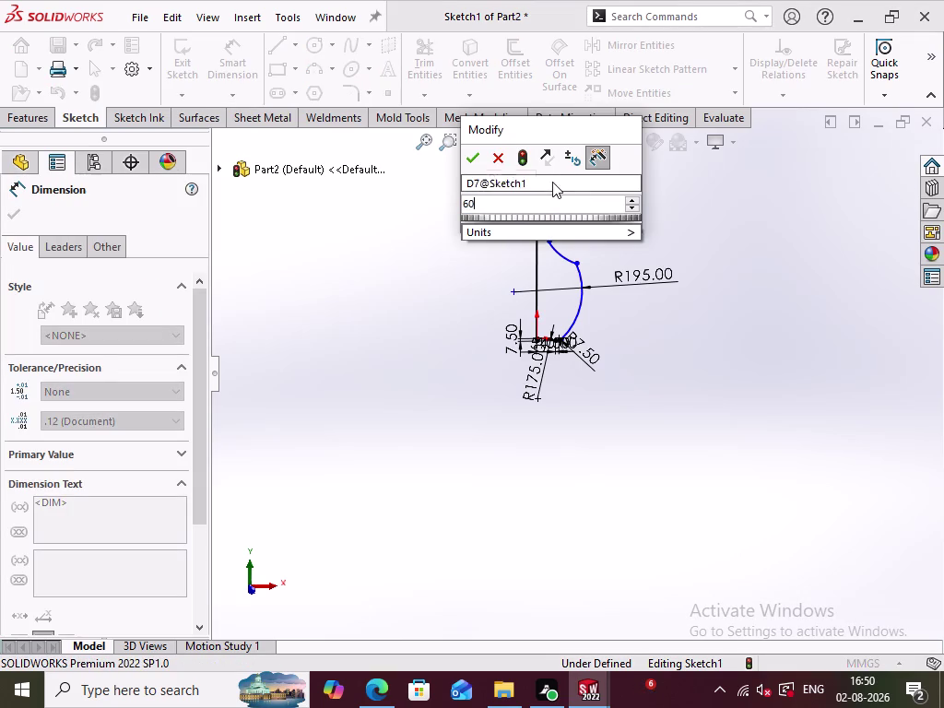
key(Return)
click(667, 350)
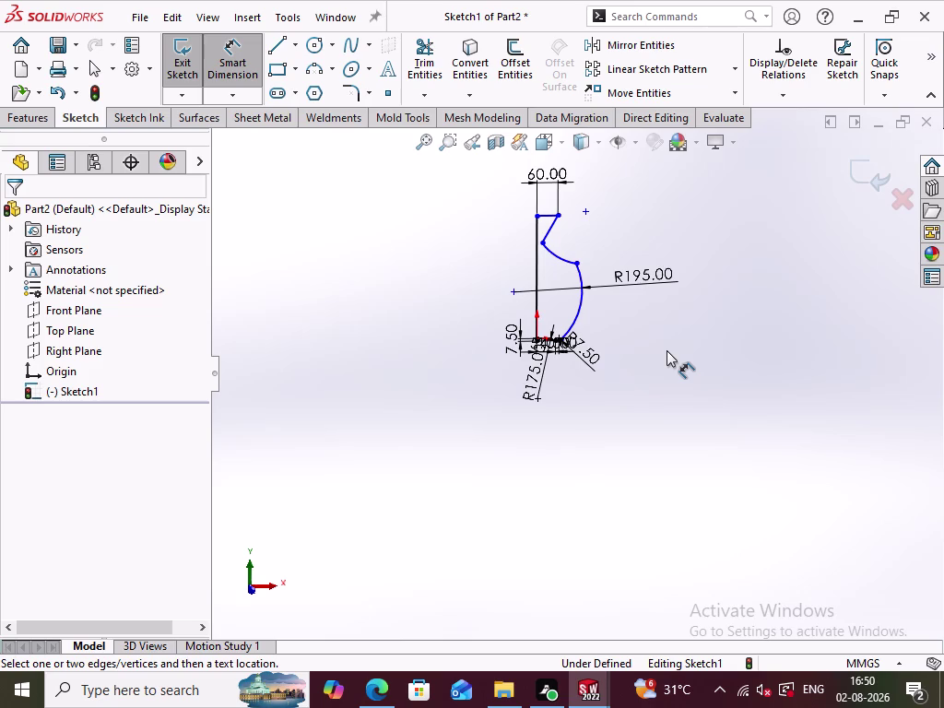
Add a 45 distance from the vertical edge to the upper curve's top point, placed below the 60.
click(547, 244)
click(538, 251)
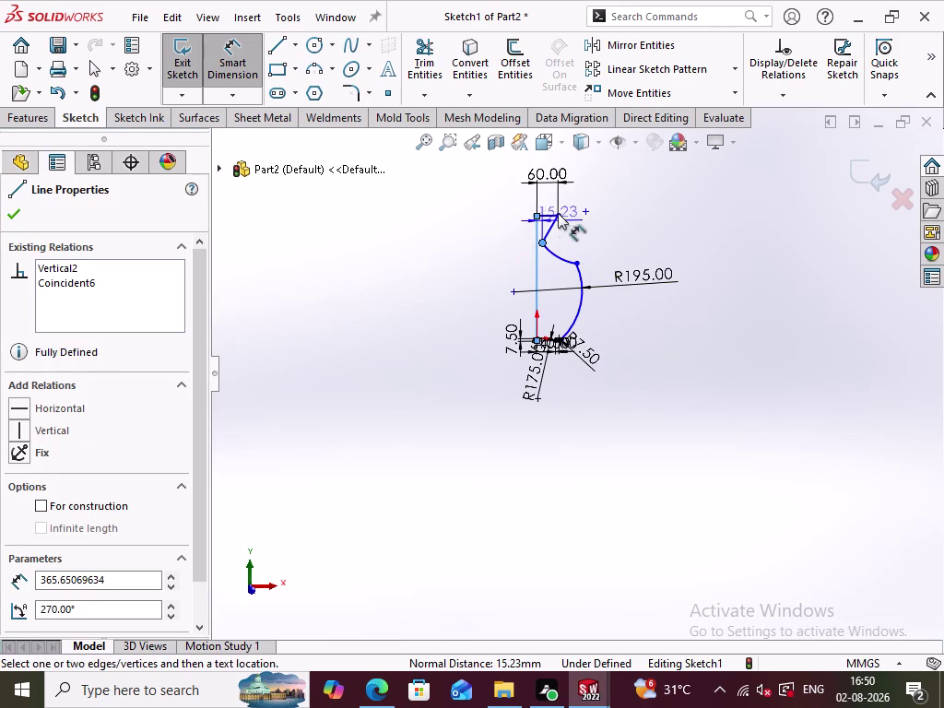
click(595, 198)
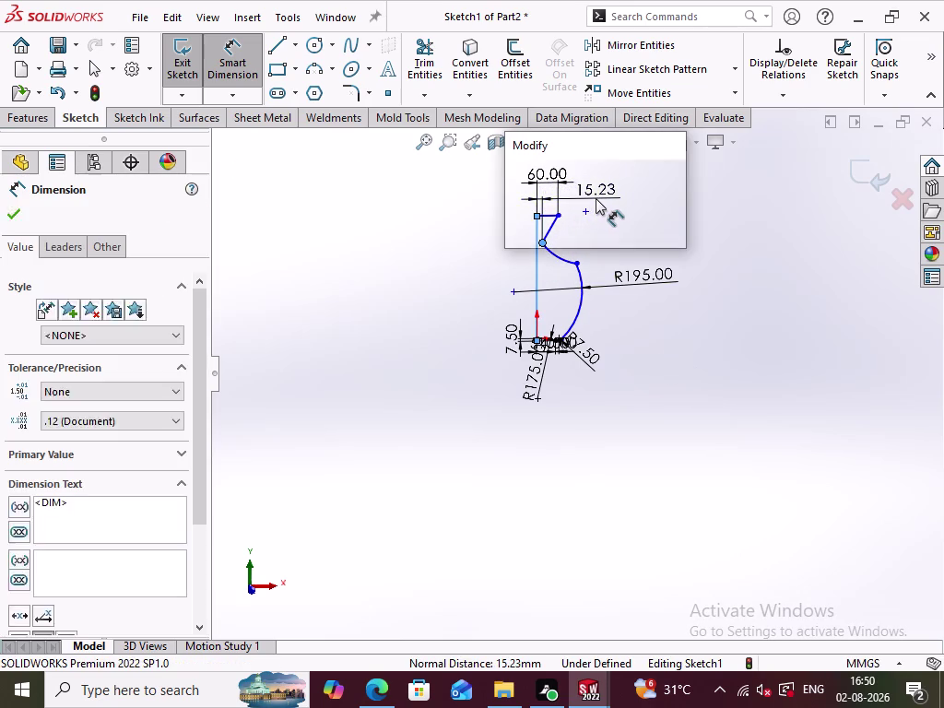
text(45)
key(Return)
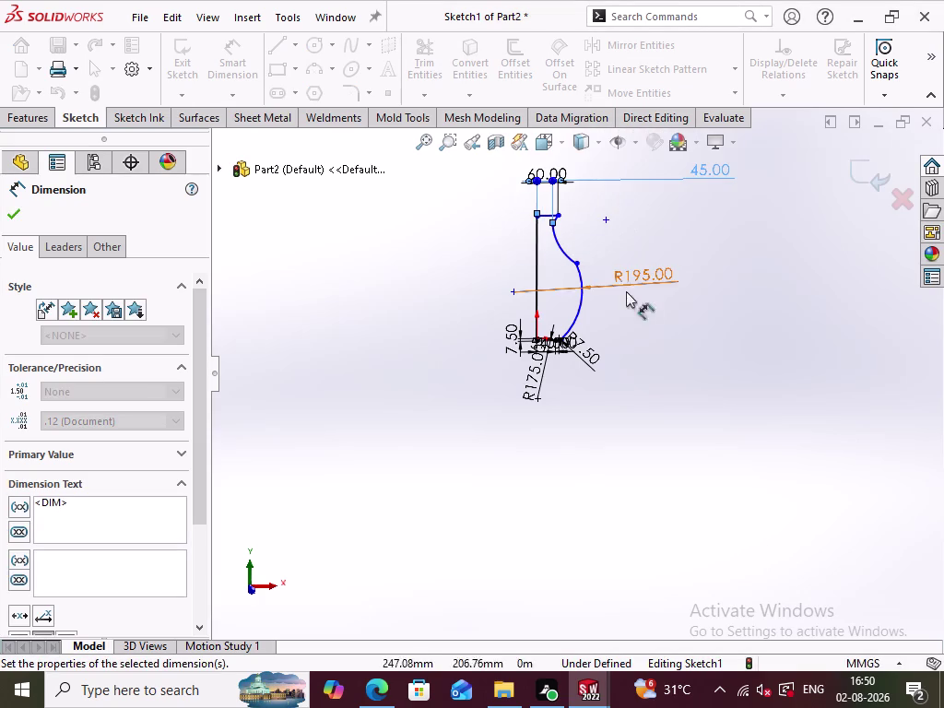
click(649, 338)
scroll(down, 3)
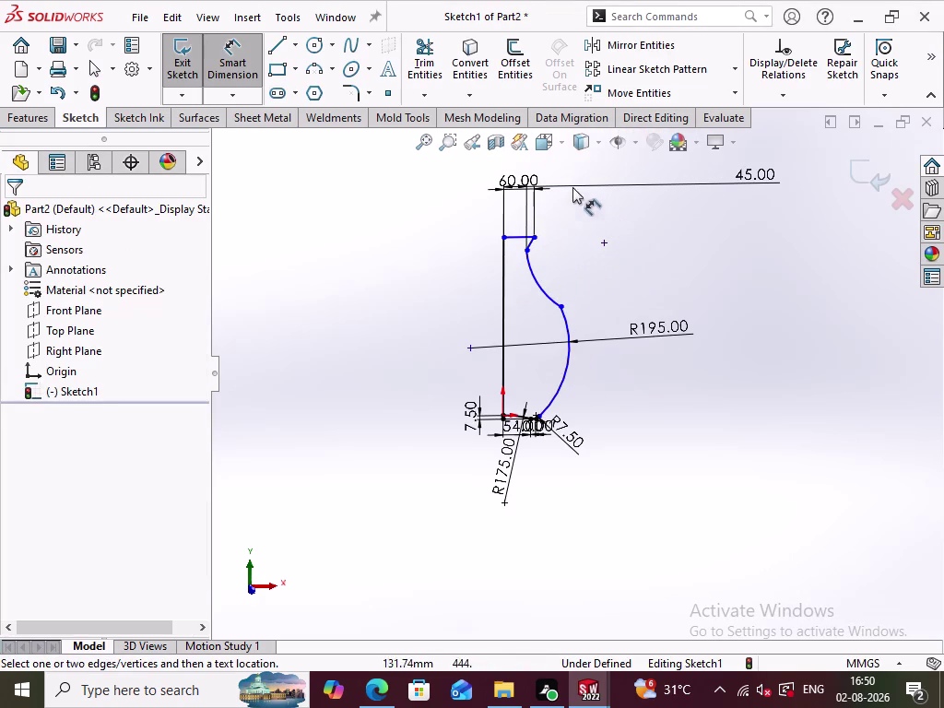
drag(760, 175, 605, 206)
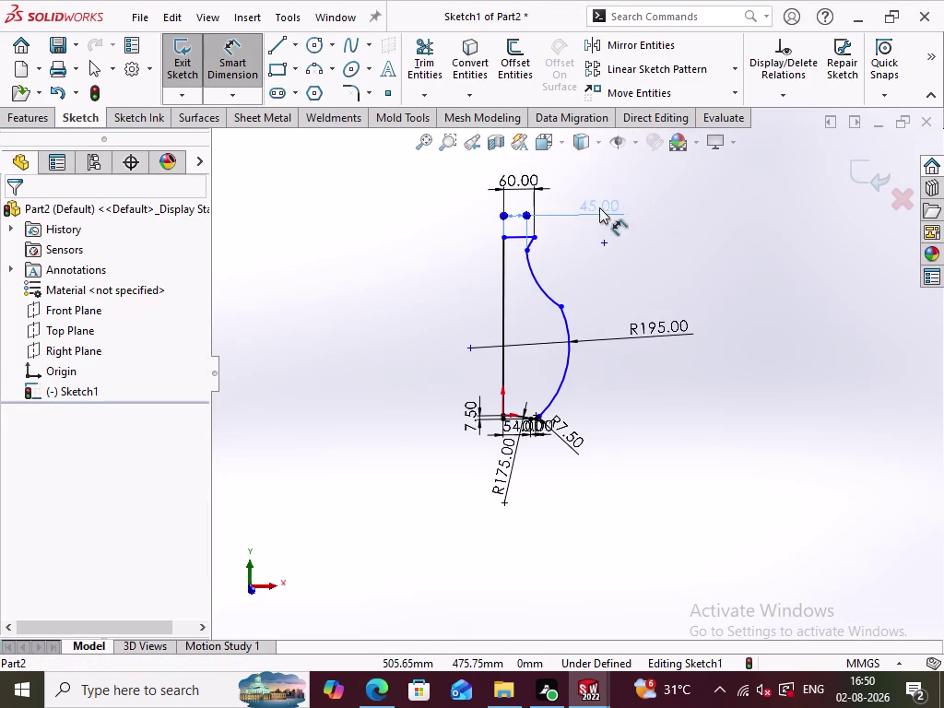
drag(605, 207, 572, 213)
click(665, 251)
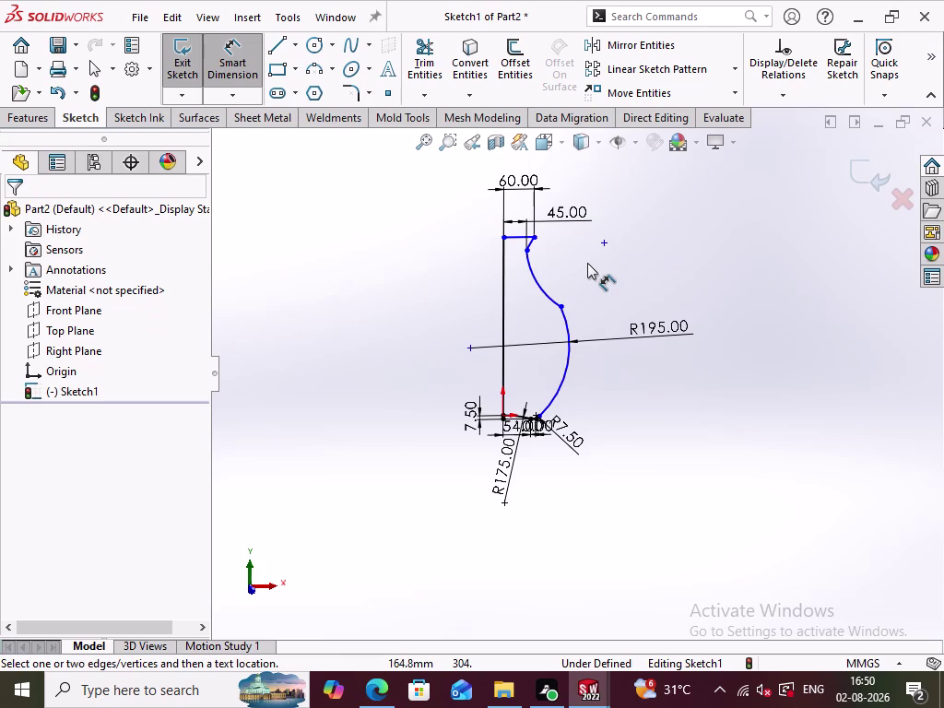
click(526, 249)
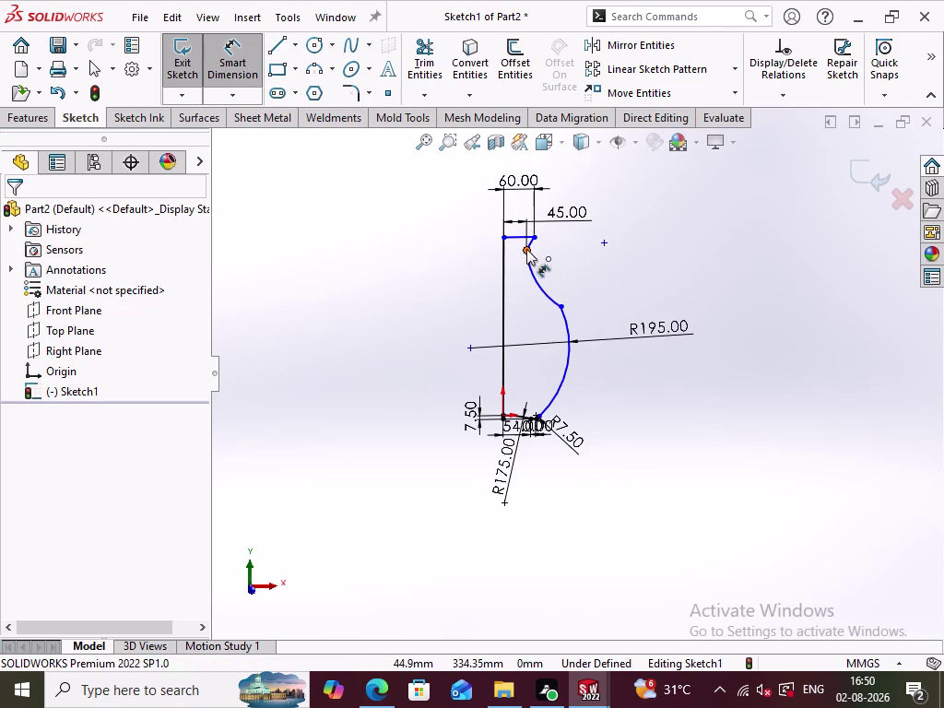
Add a 20 mm vertical offset from the top edge to the upper curve's endpoint.
click(534, 235)
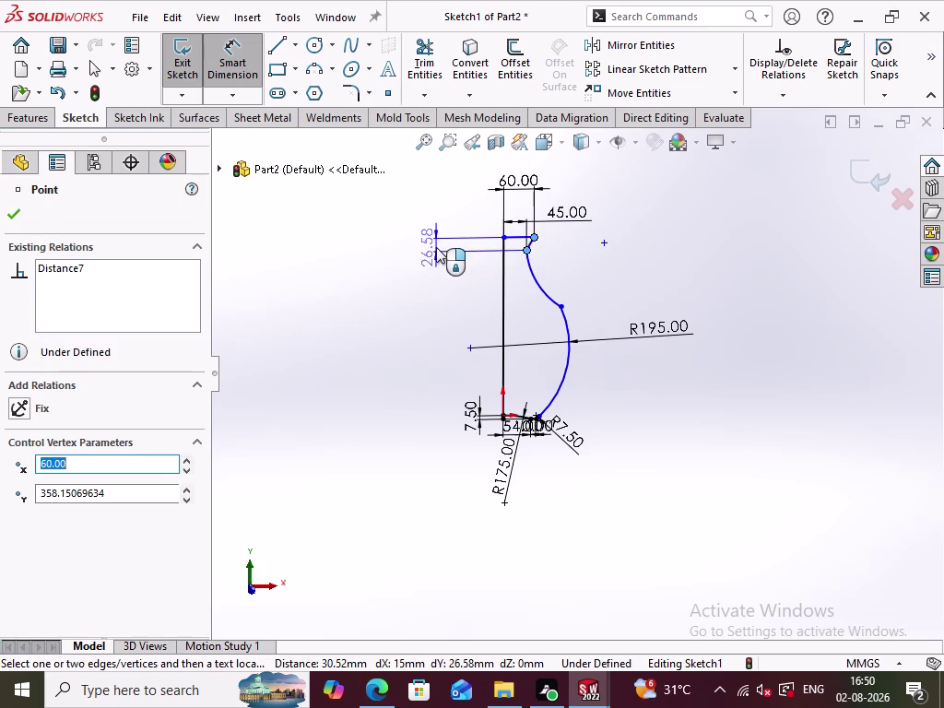
click(436, 247)
text(20)
key(Return)
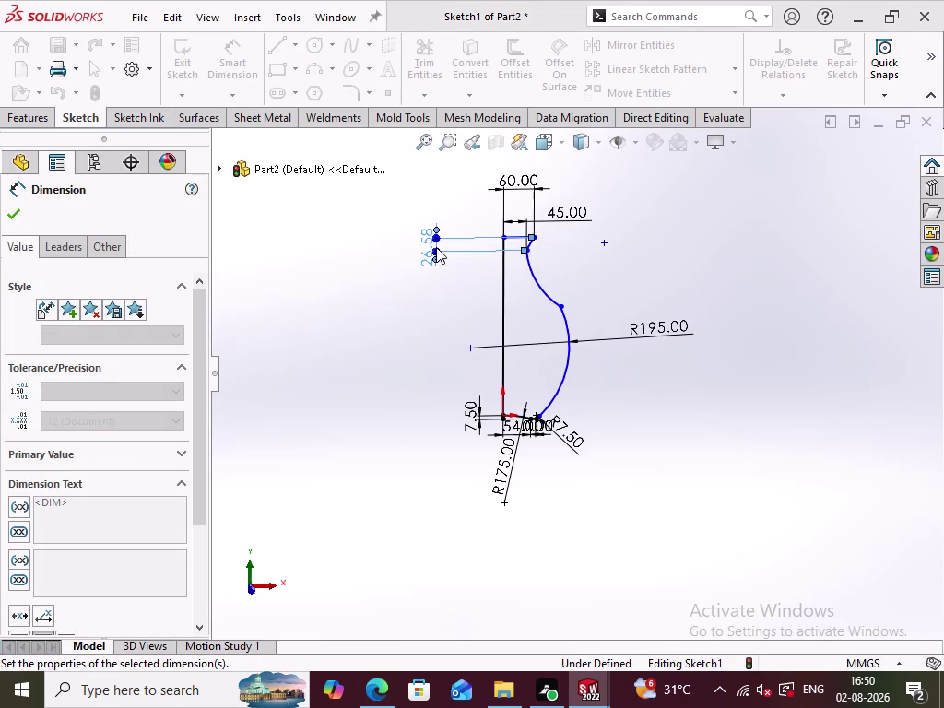
click(678, 400)
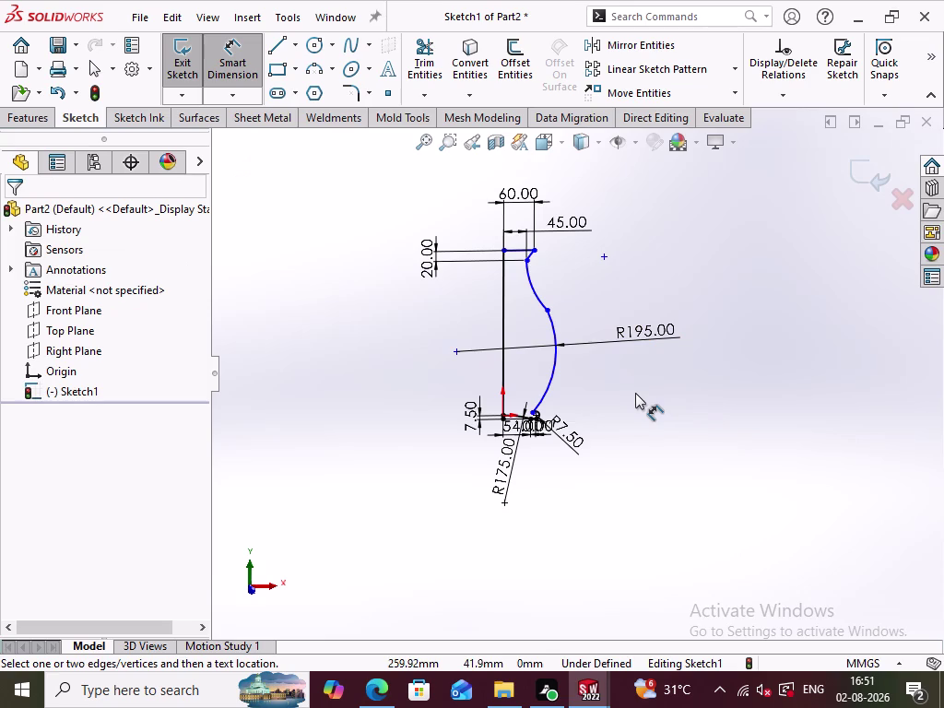
Try a 55 radius on the upper arc, then undo it.
double_click(534, 285)
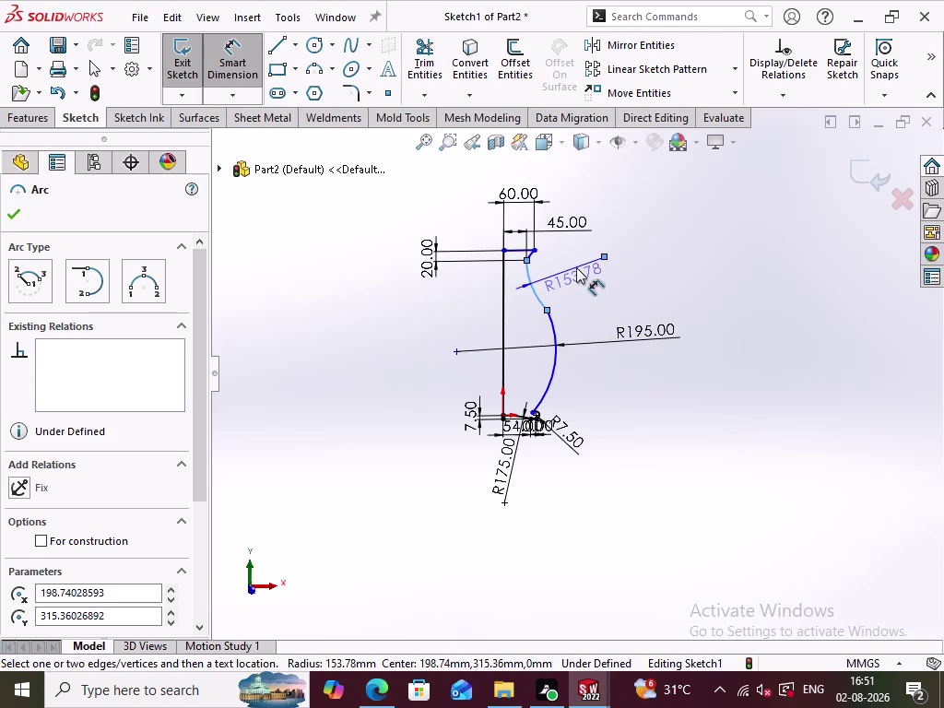
click(572, 269)
text(55)
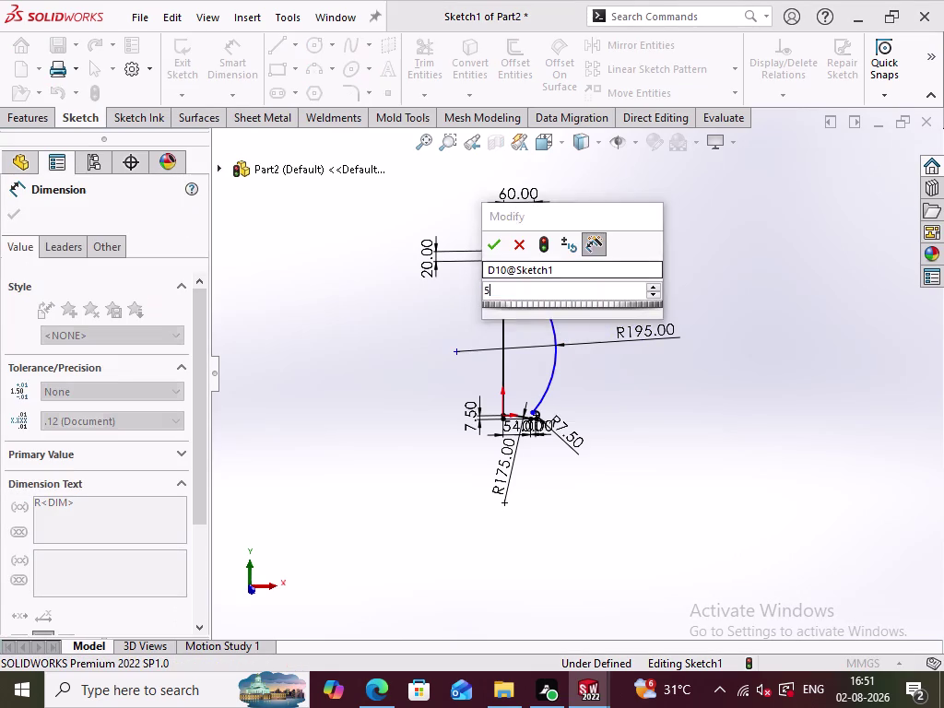
key(Return)
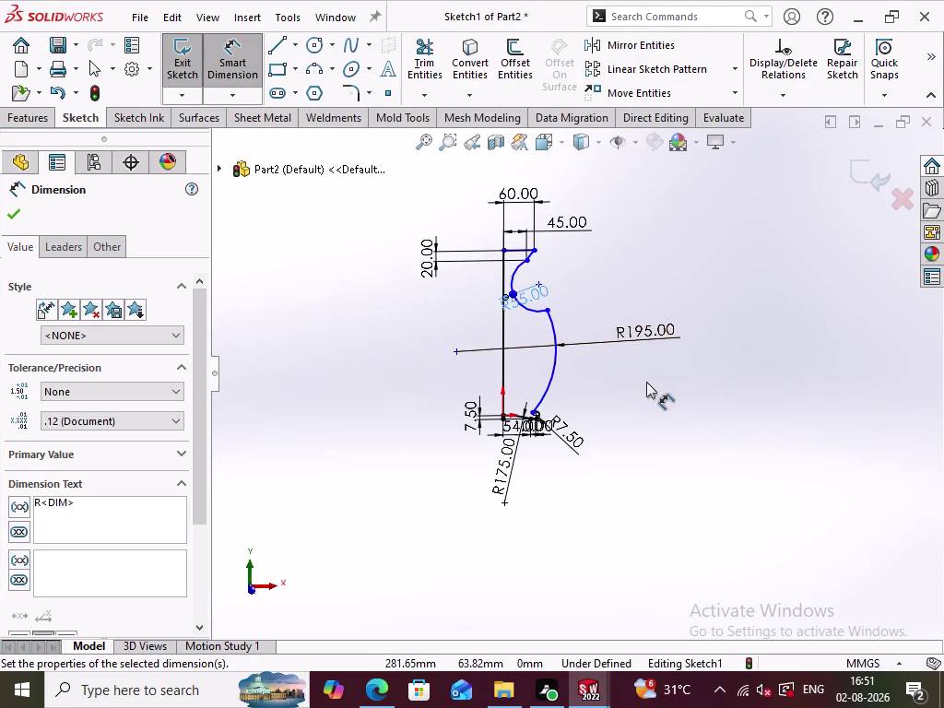
key(ctrl+z)
click(624, 391)
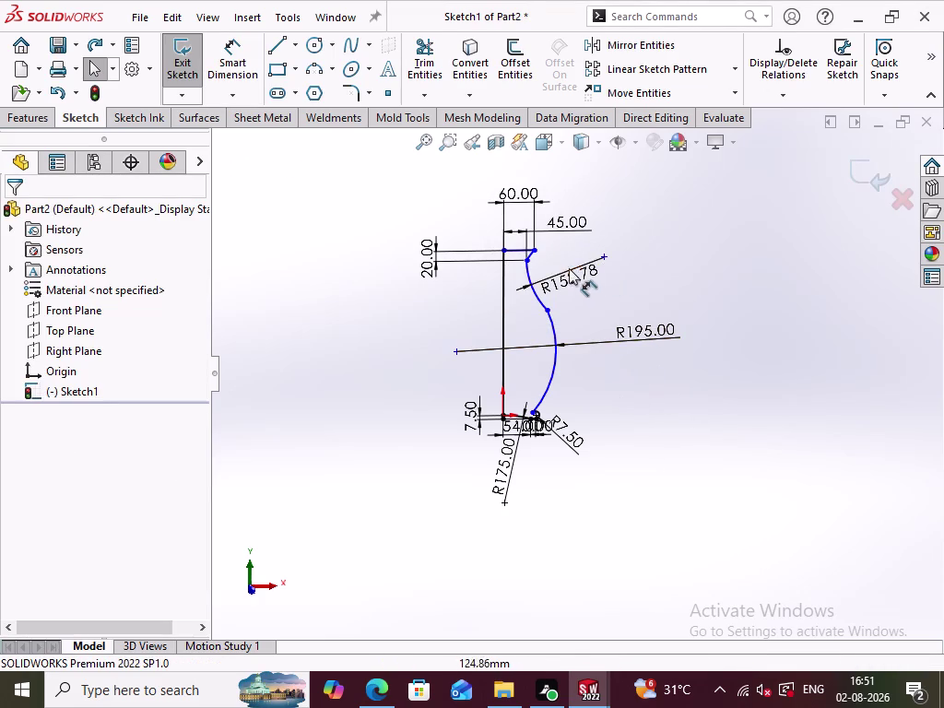
key(ctrl+z)
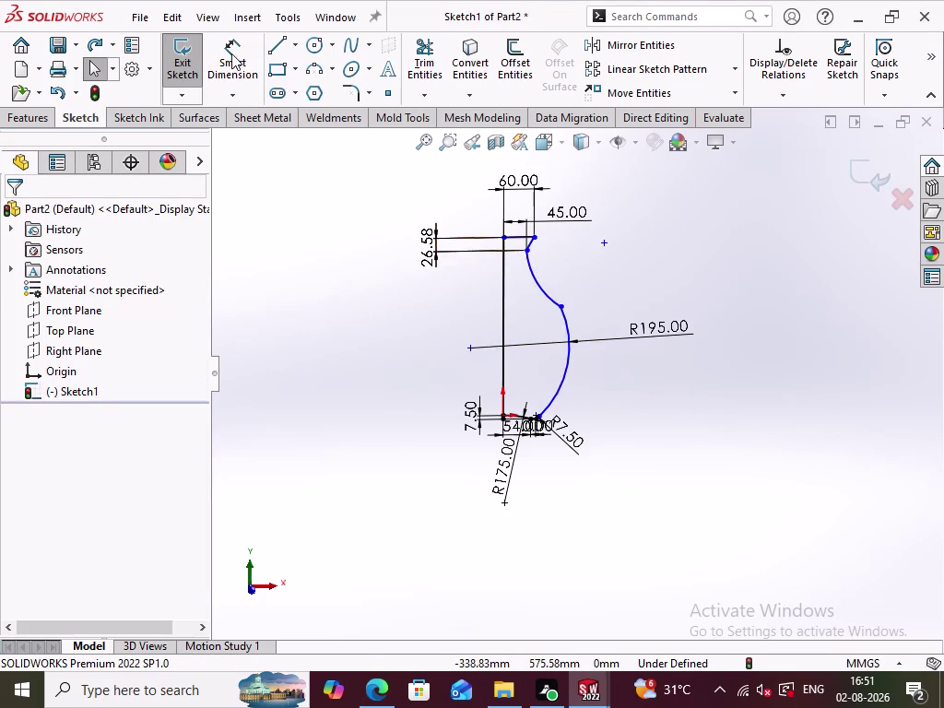
Change the top offset dimension from 26.58 back to 20 mm.
triple_click(433, 249)
double_click(433, 249)
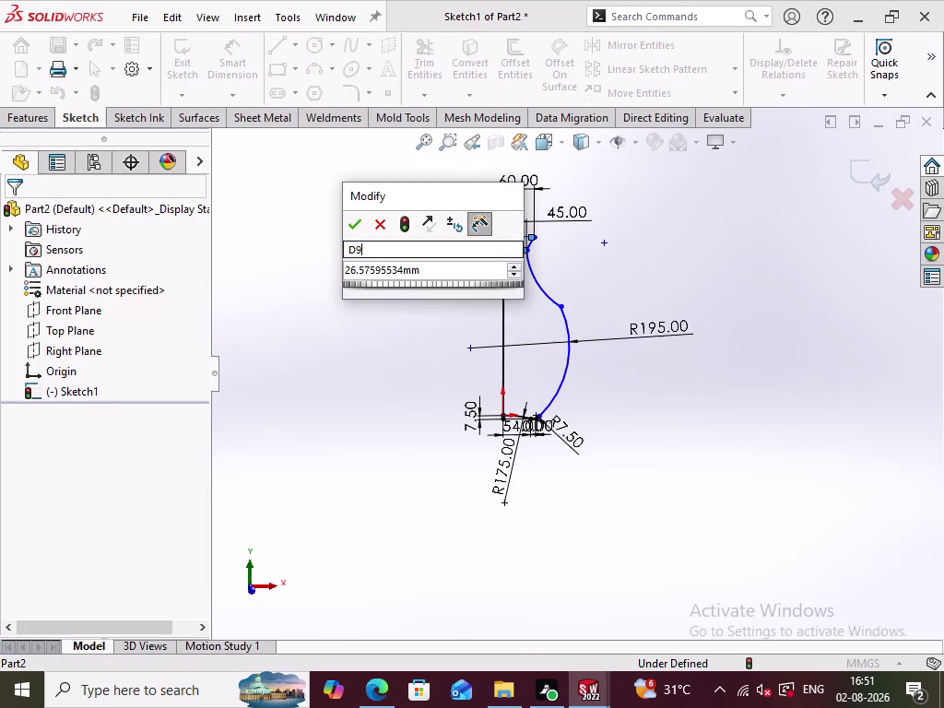
click(404, 312)
click(378, 223)
click(379, 324)
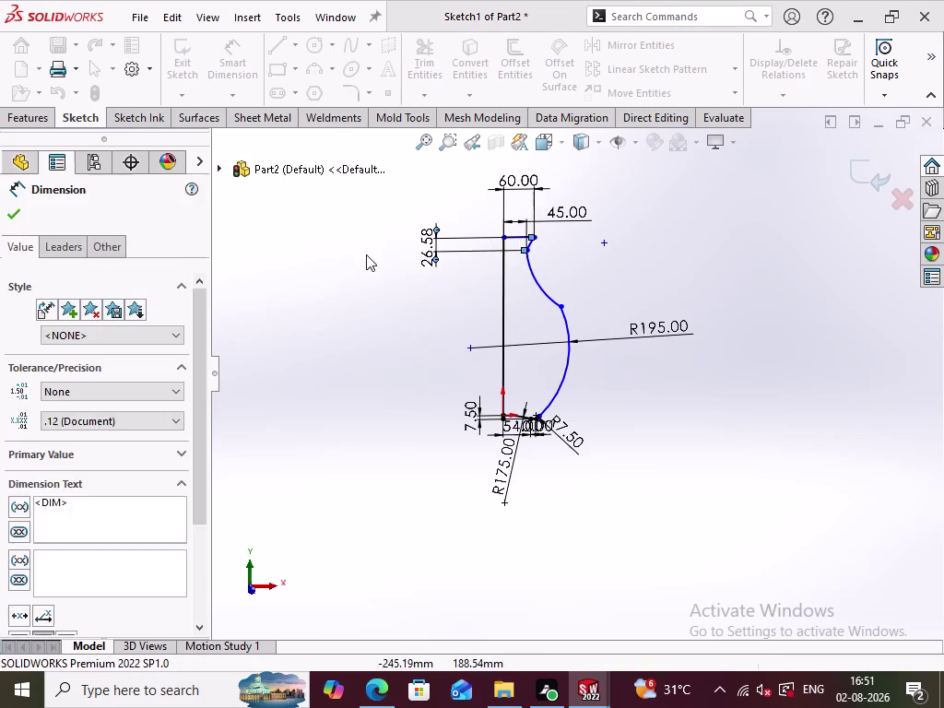
double_click(422, 248)
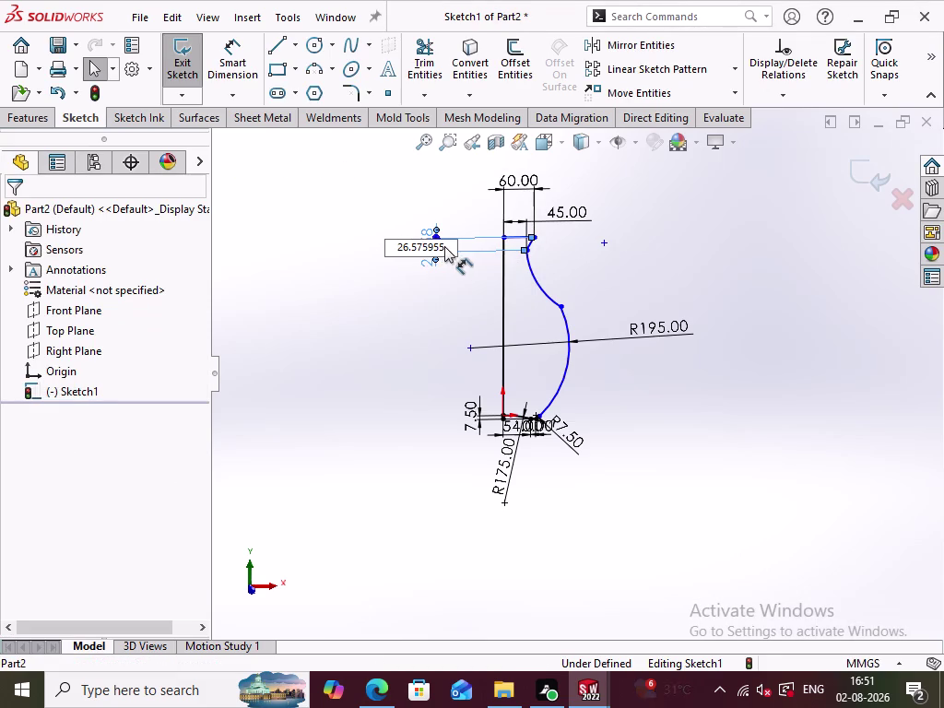
drag(445, 246, 369, 240)
key(2)
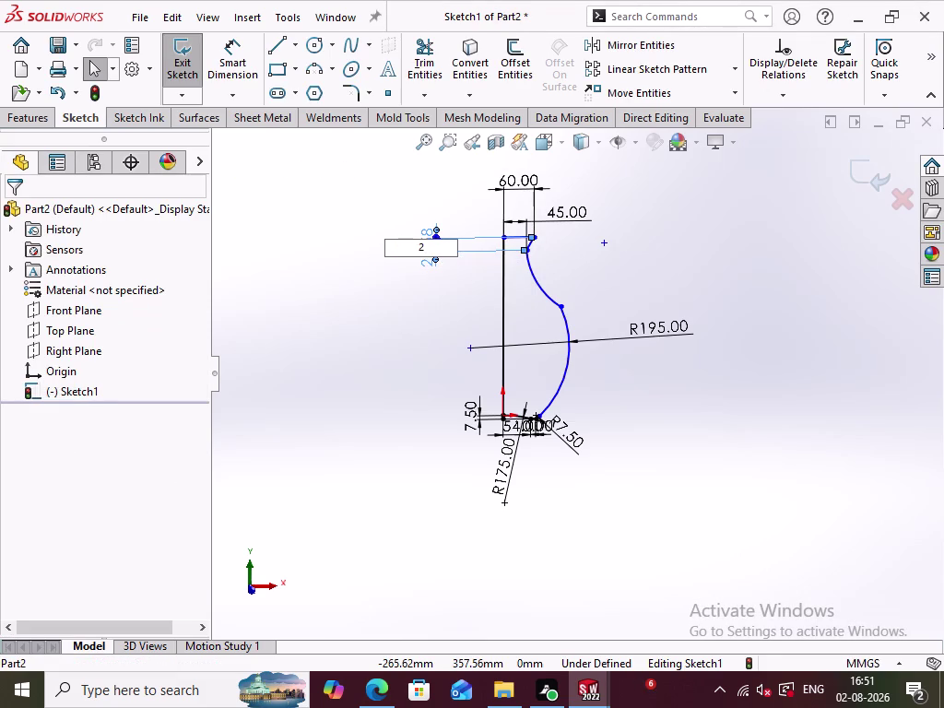
key(0)
key(Return)
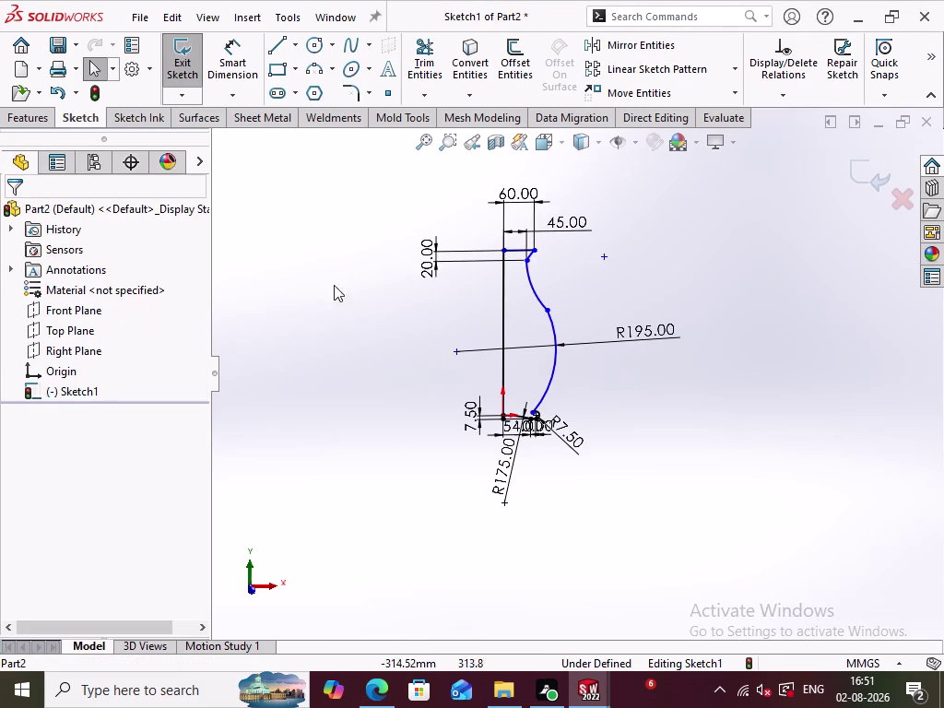
click(346, 313)
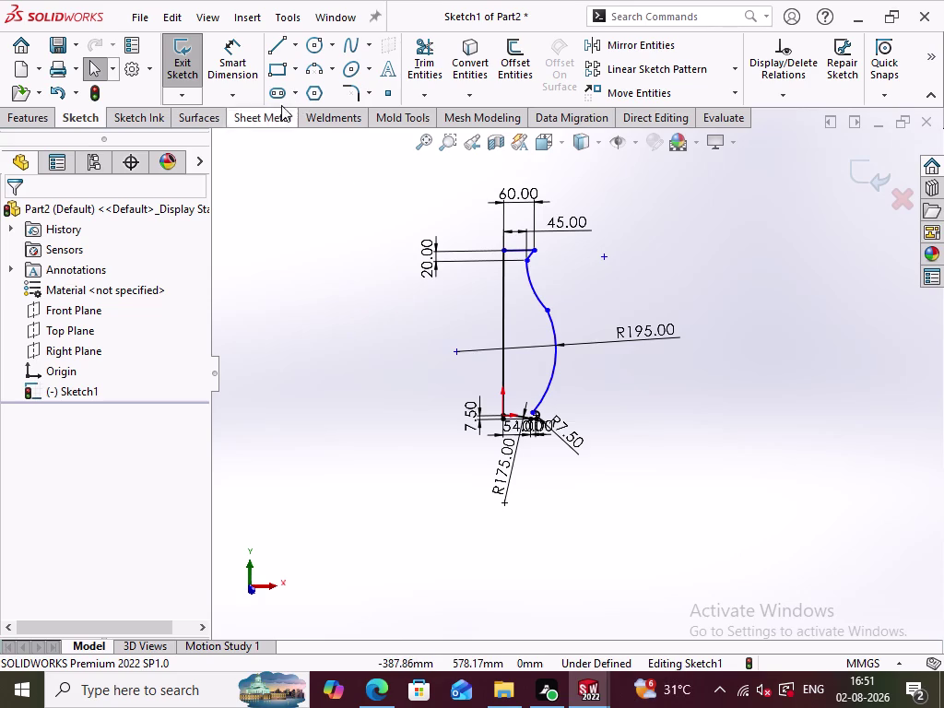
Dimension the top vertex to the upper arc's lower end as 63 mm vertically.
click(247, 69)
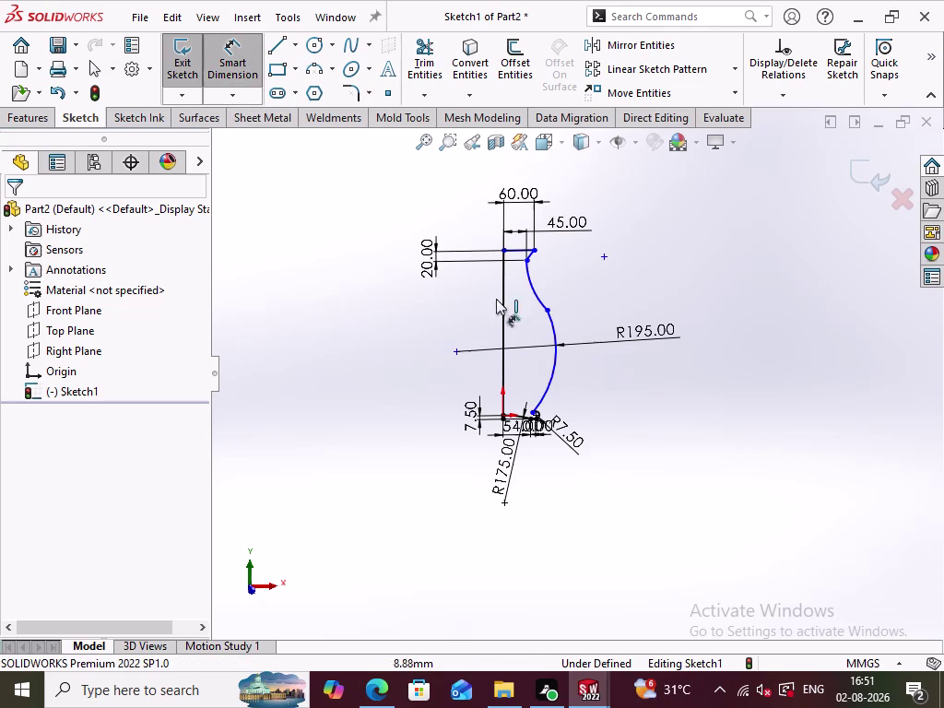
click(504, 248)
click(547, 312)
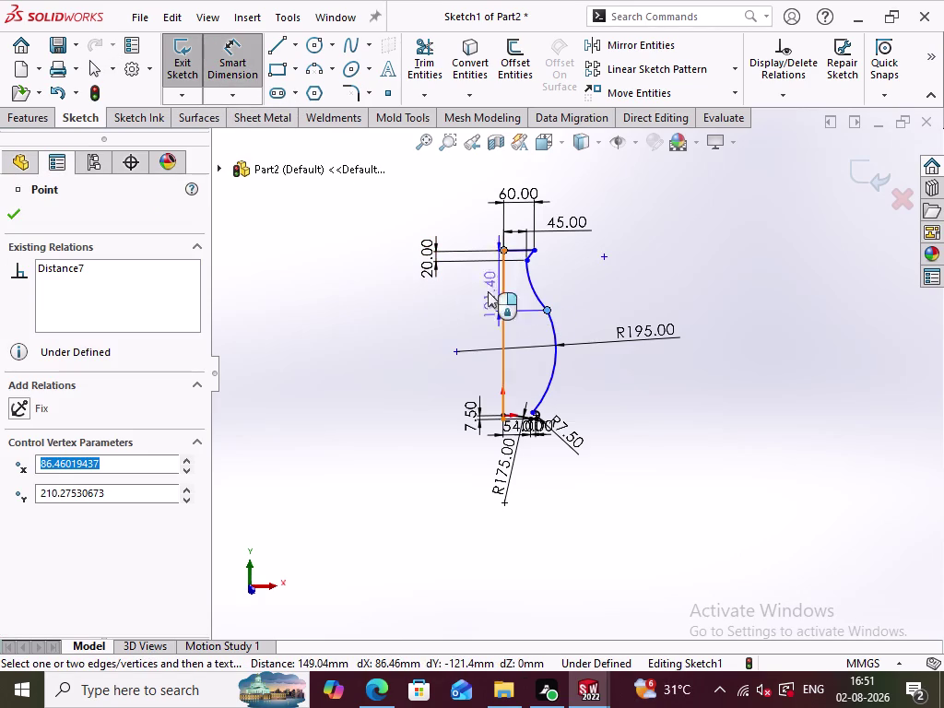
click(371, 282)
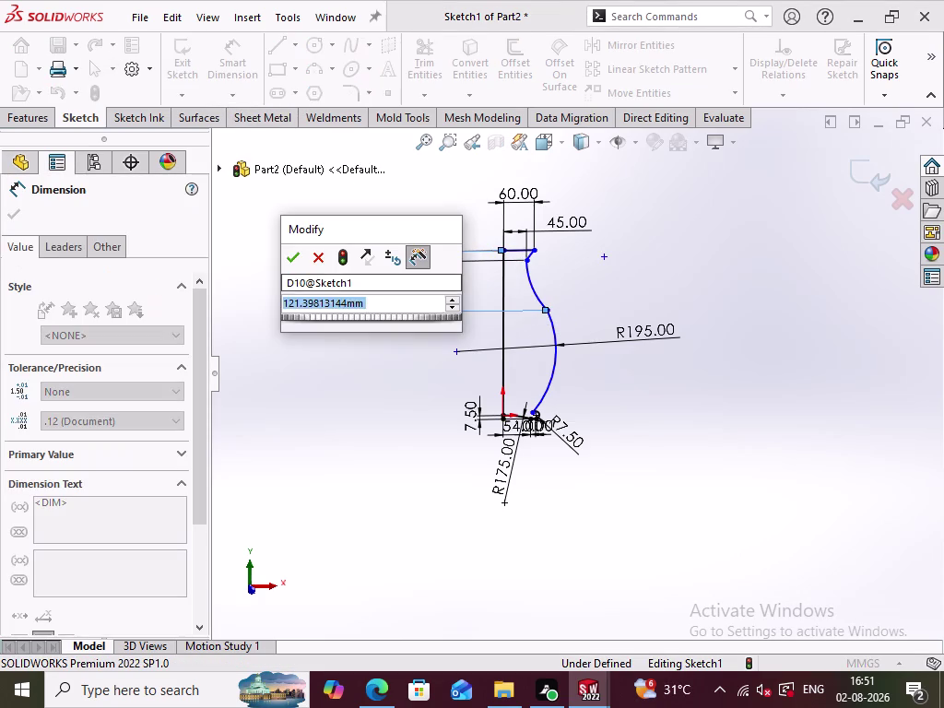
text(63)
key(Return)
click(417, 380)
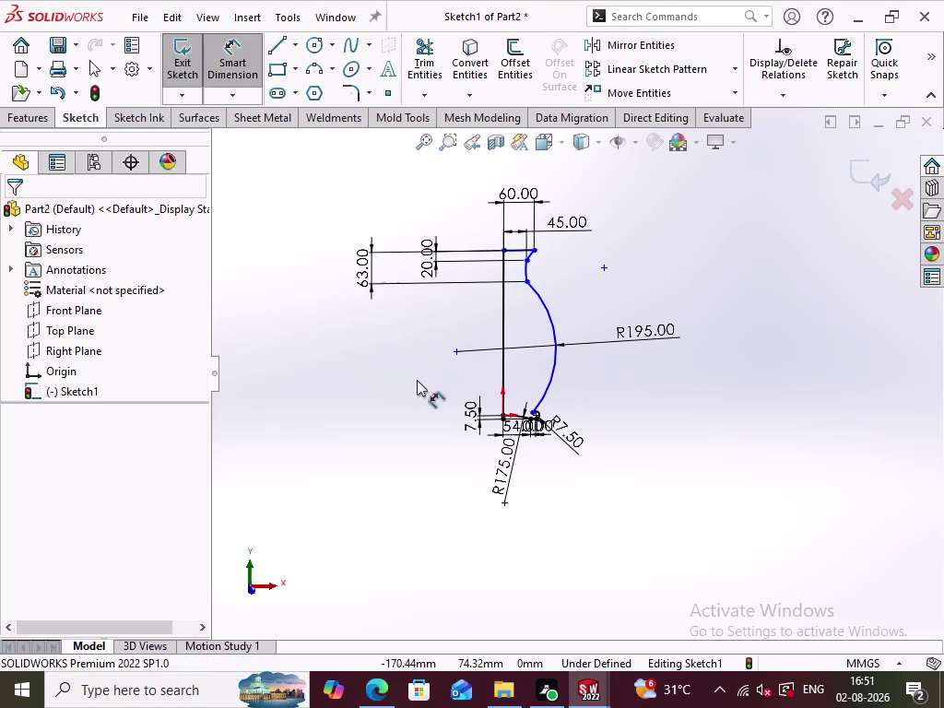
Give the small upper arc an R55 radius dimension.
scroll(down, 3)
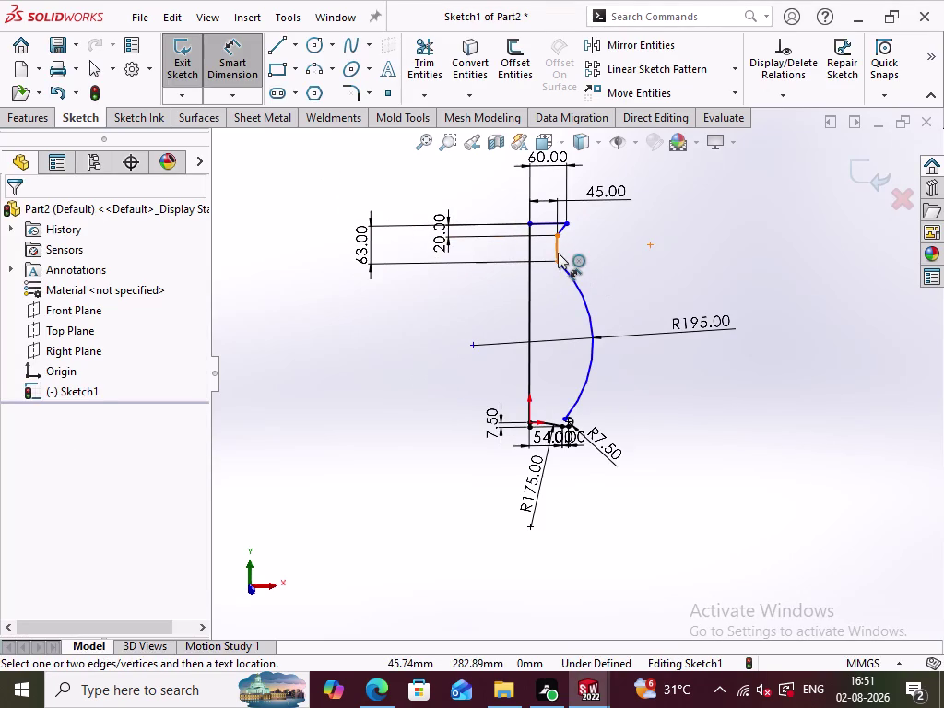
click(558, 253)
click(602, 249)
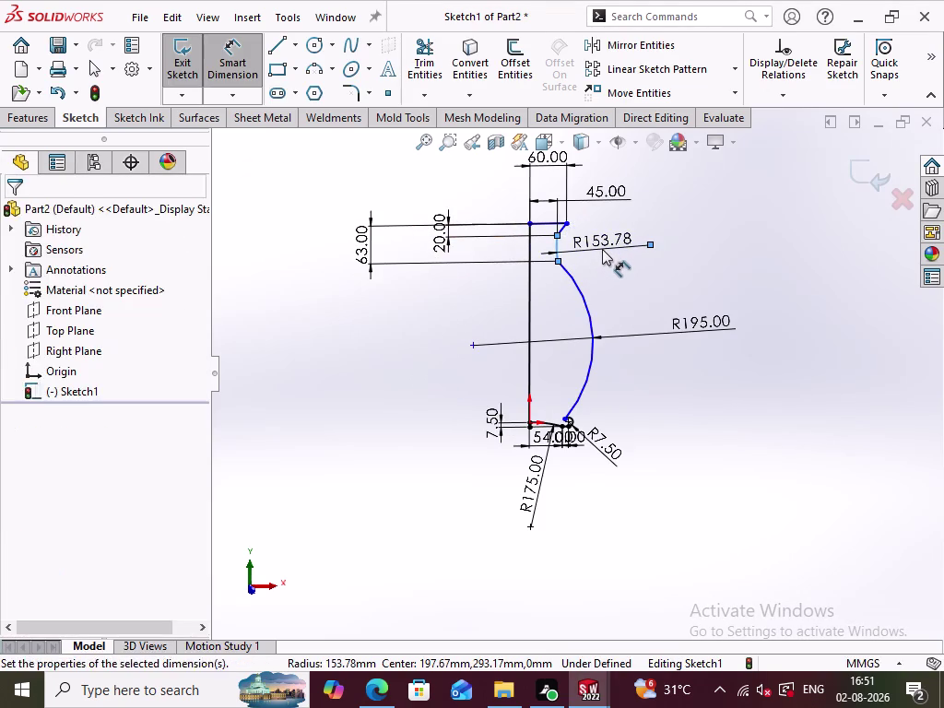
text(55)
key(Return)
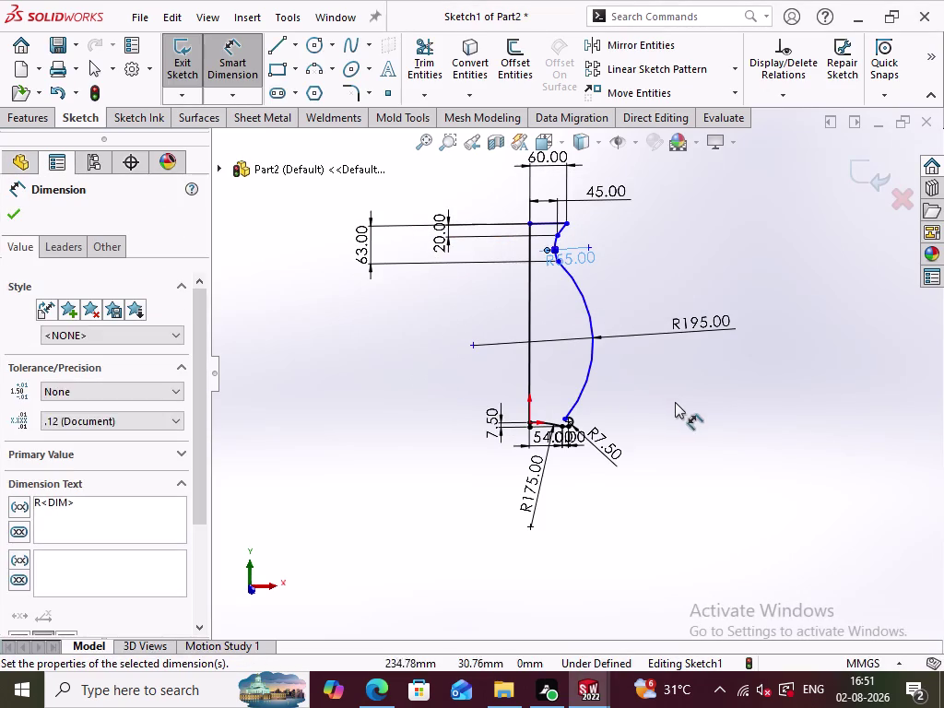
click(675, 402)
scroll(down, 3)
scroll(down, 3)
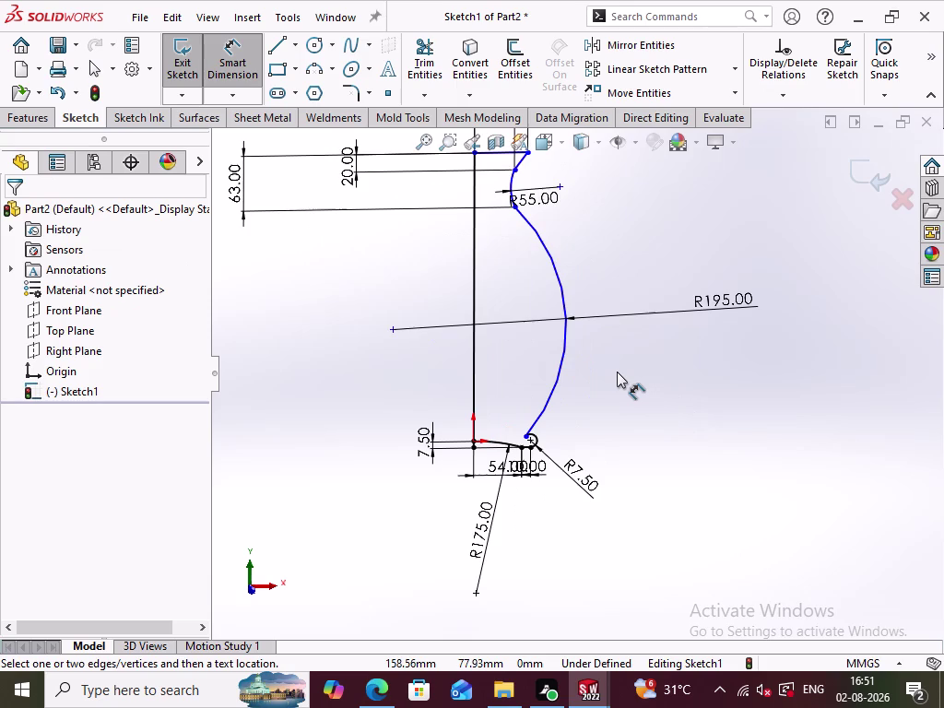
scroll(up, 3)
scroll(up, 3)
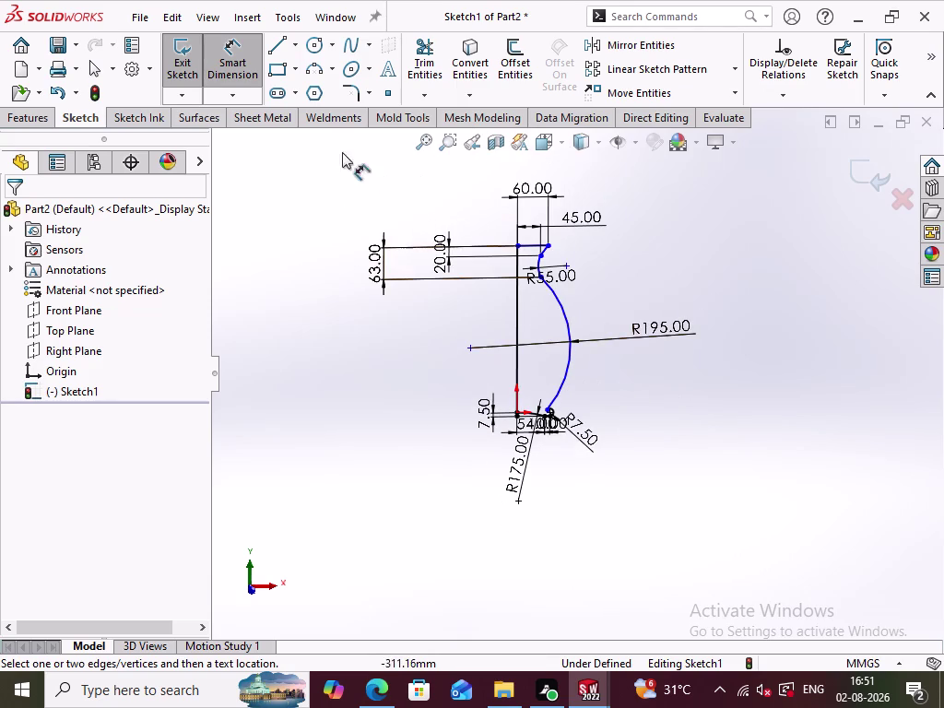
click(245, 70)
scroll(down, 3)
scroll(down, 3)
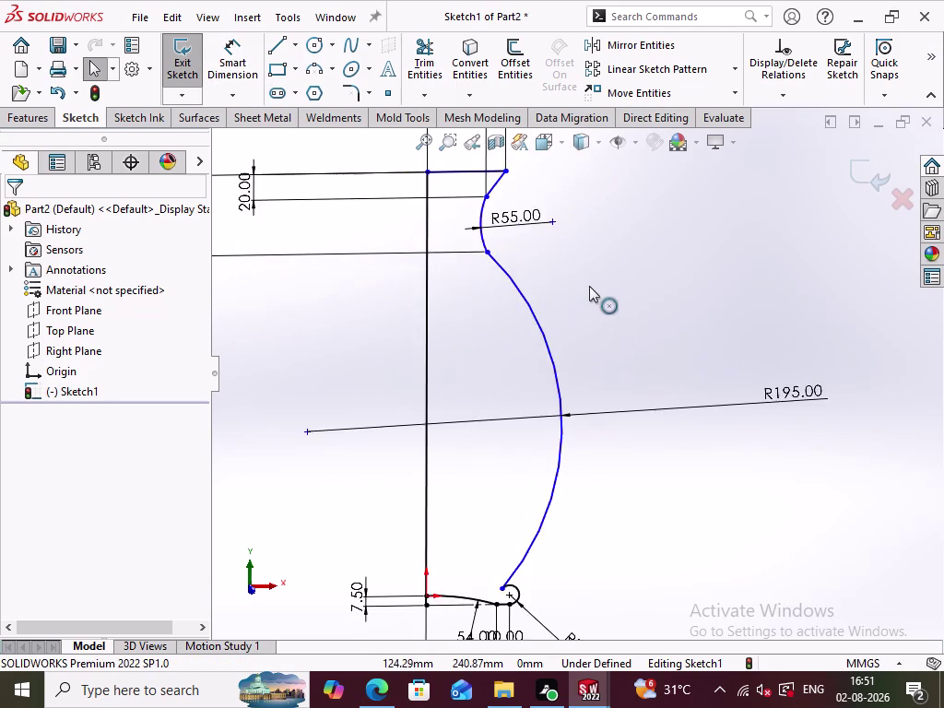
Drag the upper arc's endpoint along the profile, then undo the move.
scroll(down, 3)
drag(488, 199, 599, 184)
click(571, 259)
scroll(up, 3)
drag(465, 264, 465, 266)
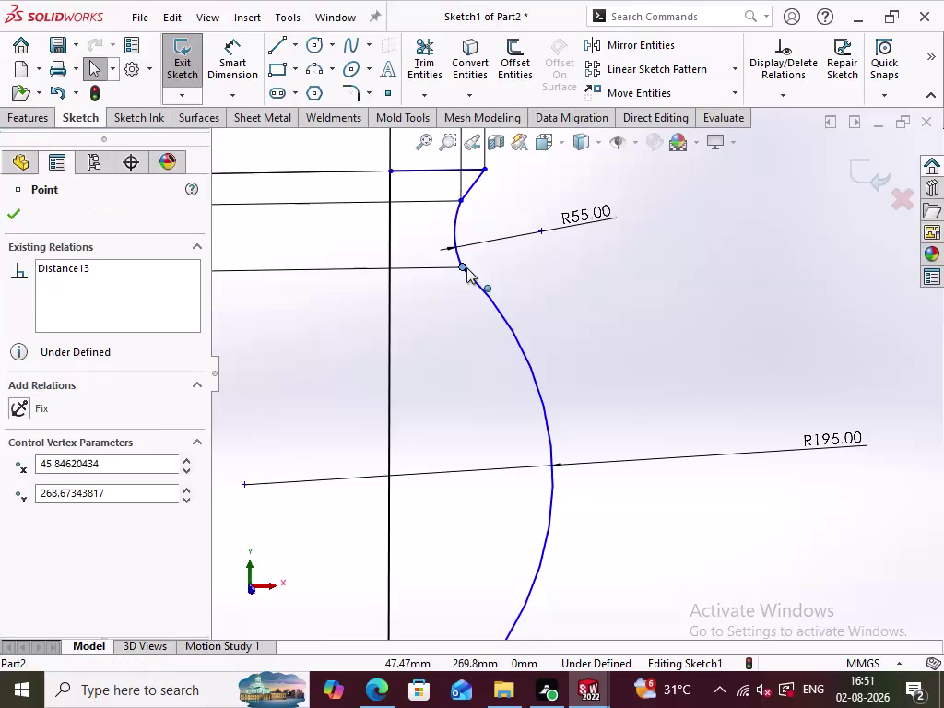
drag(465, 266, 467, 255)
scroll(up, 3)
middle_drag(637, 489, 642, 481)
scroll(up, 3)
click(616, 507)
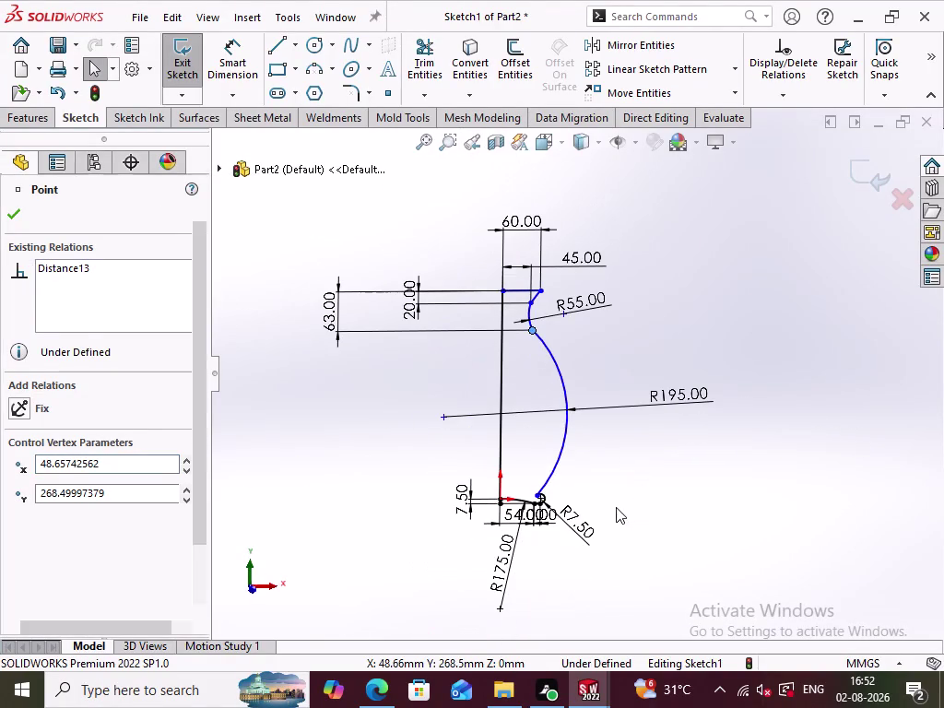
key(ctrl+z)
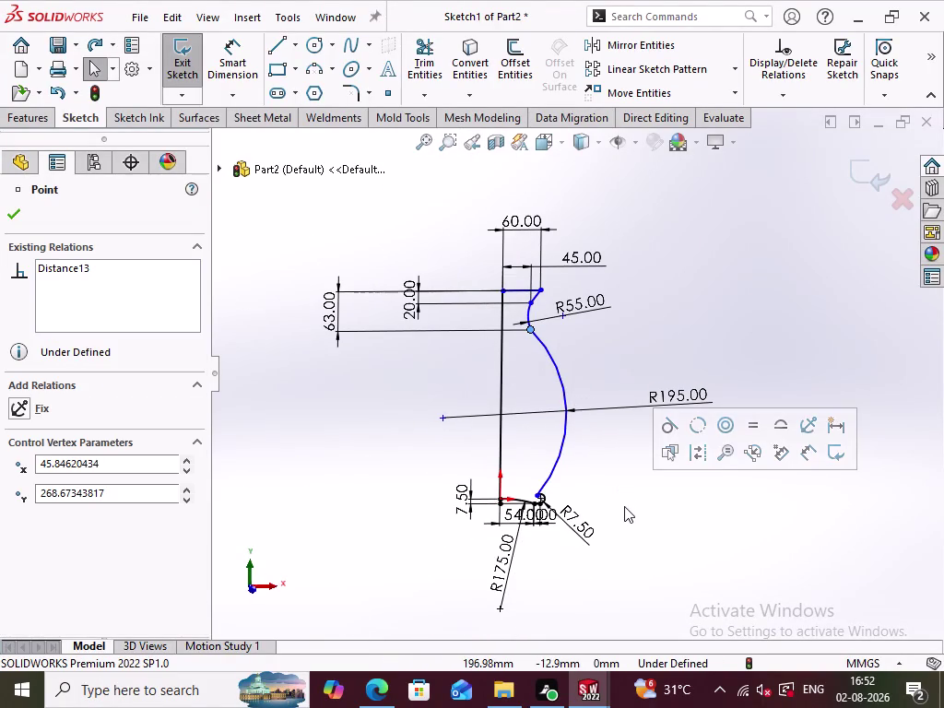
key(ctrl+z)
click(615, 506)
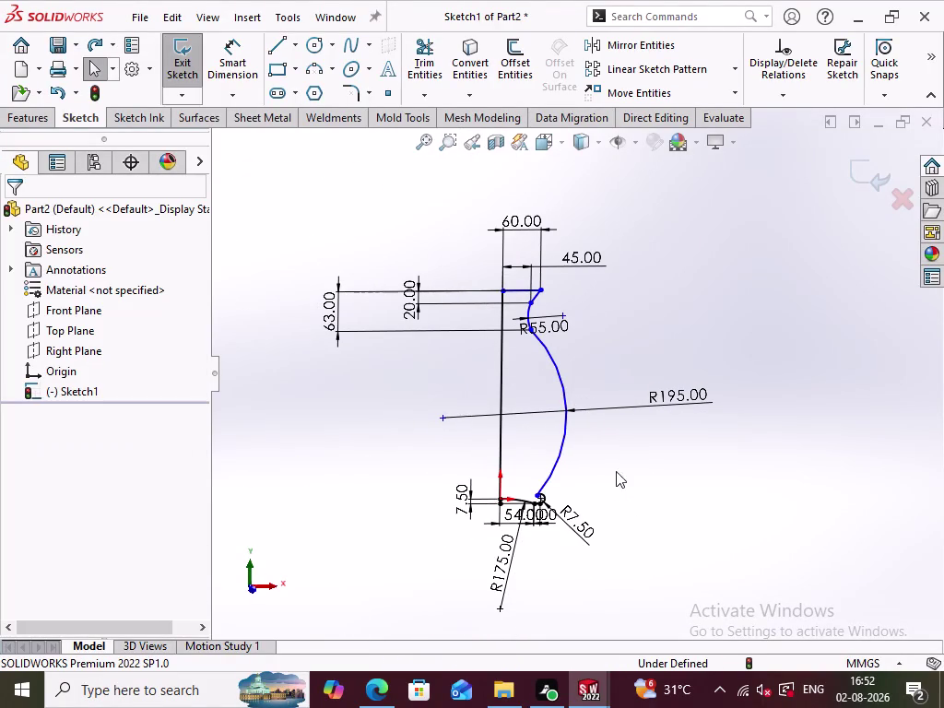
Move the R55 radius label off the profile, keeping the 55 value.
click(542, 318)
drag(542, 318, 585, 313)
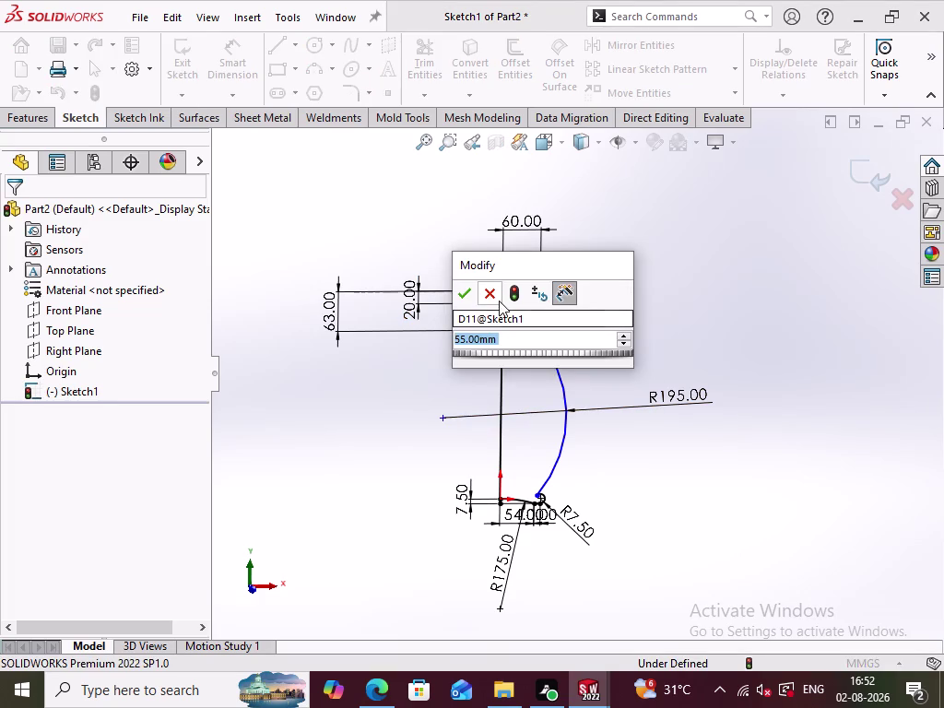
click(497, 297)
click(632, 457)
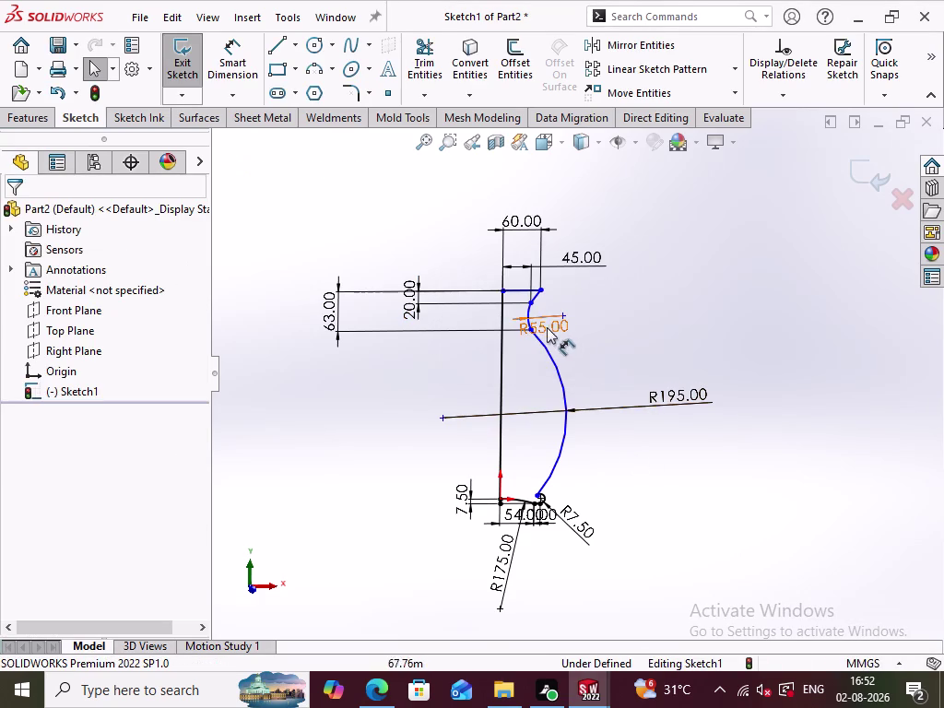
drag(547, 327, 621, 318)
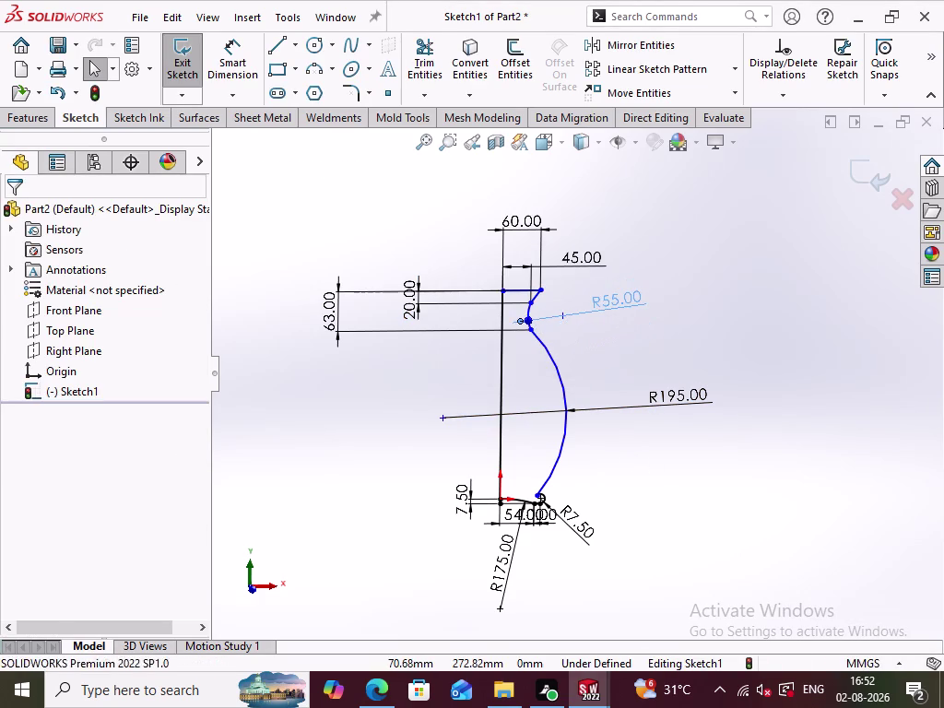
click(617, 355)
Delete the R7.50 corner fillet dimension.
scroll(down, 3)
scroll(down, 3)
scroll(down, 3)
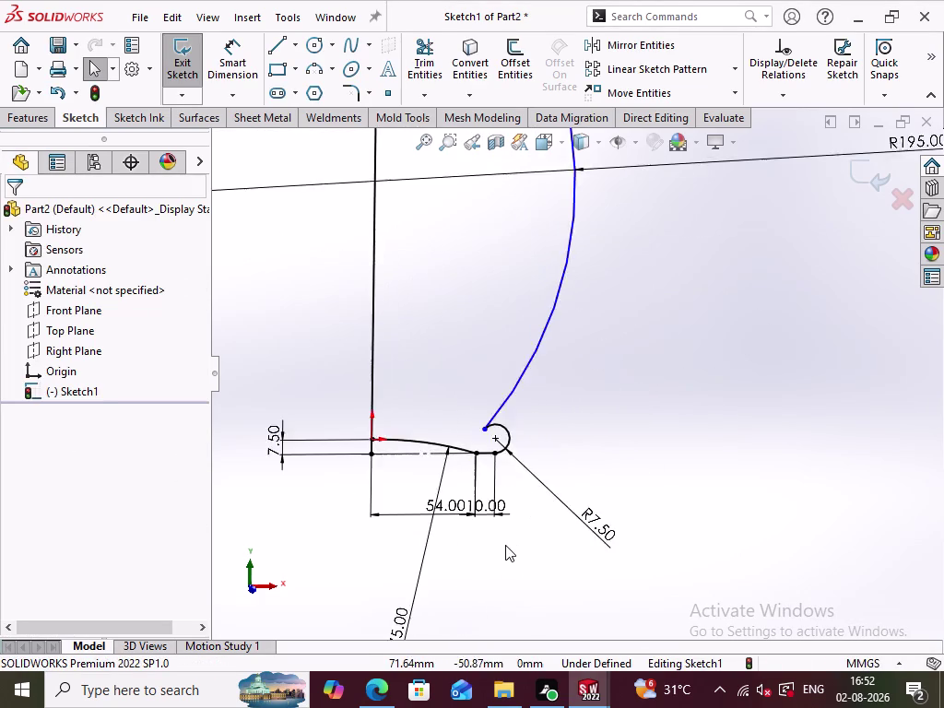
scroll(down, 3)
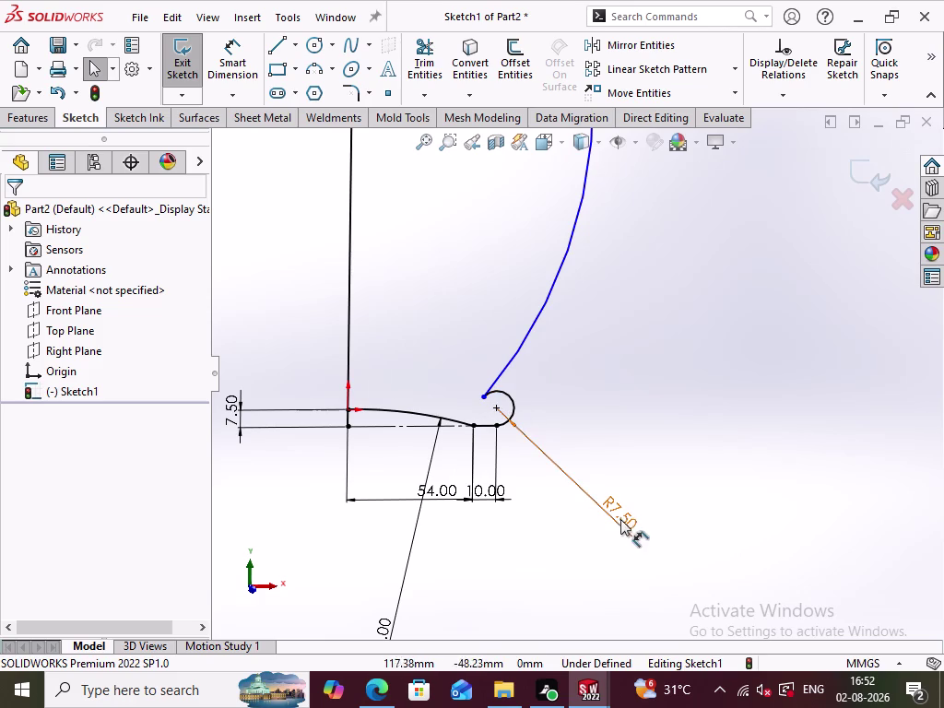
right_click(622, 514)
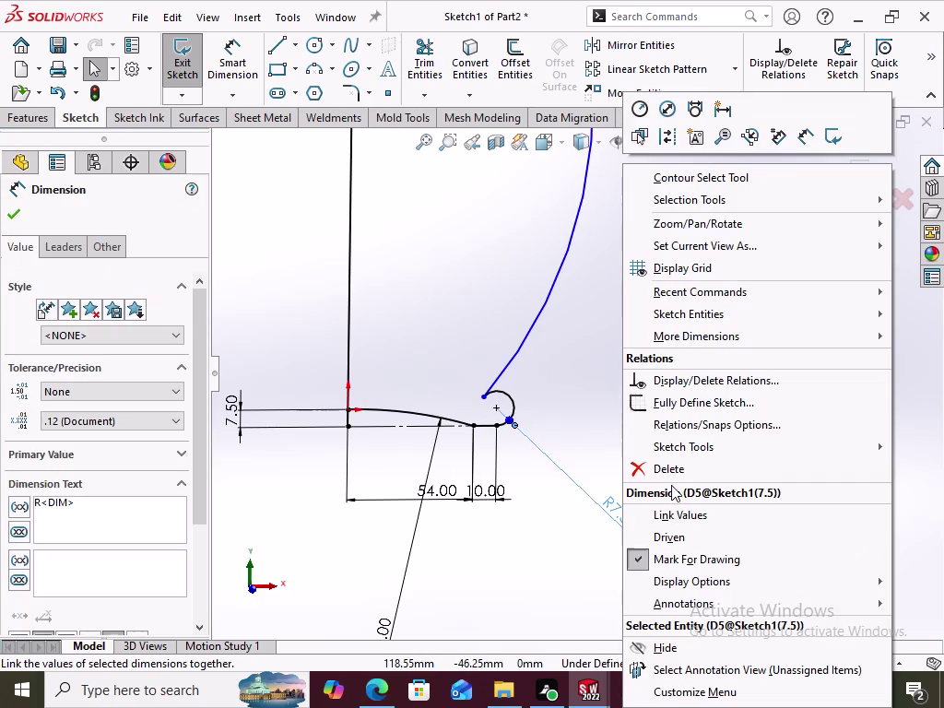
click(677, 471)
Drag the large arc's lower end down onto the short bottom line.
click(572, 524)
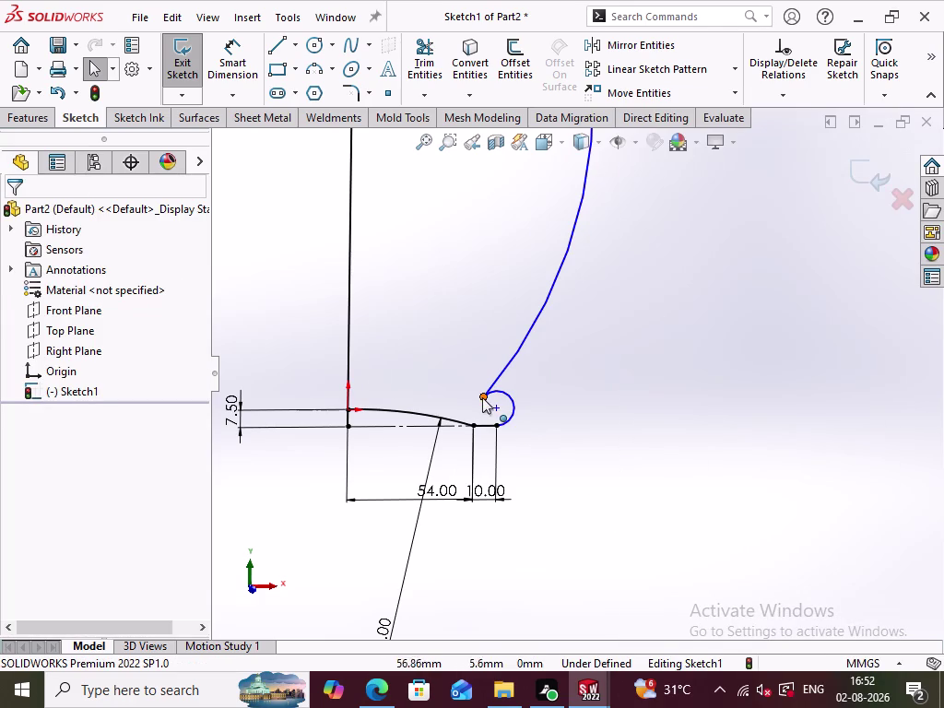
drag(482, 397, 514, 393)
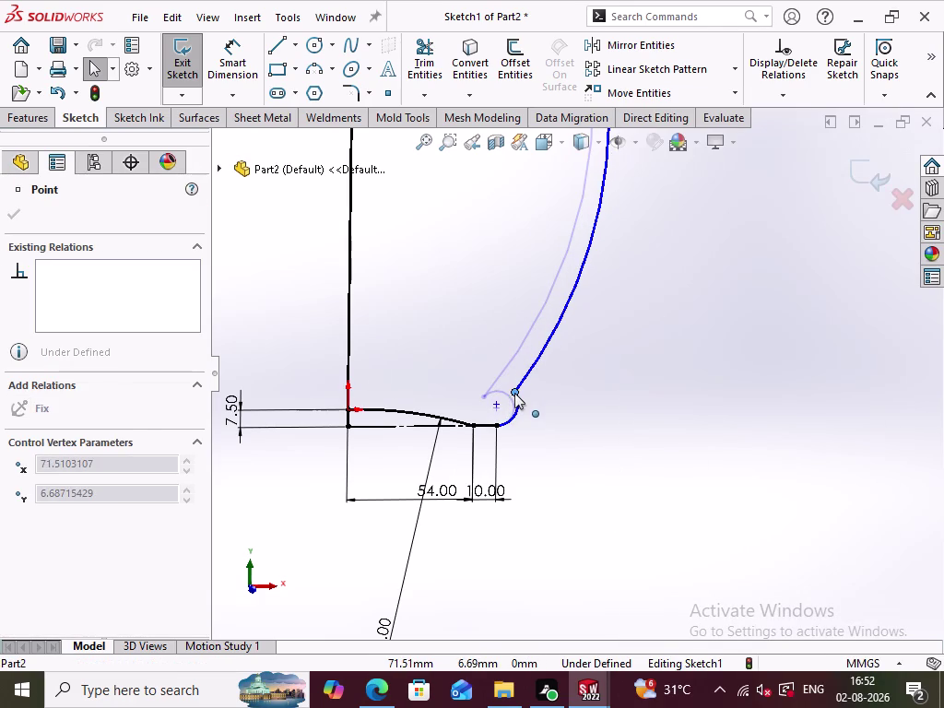
drag(514, 393, 512, 394)
click(581, 443)
scroll(up, 3)
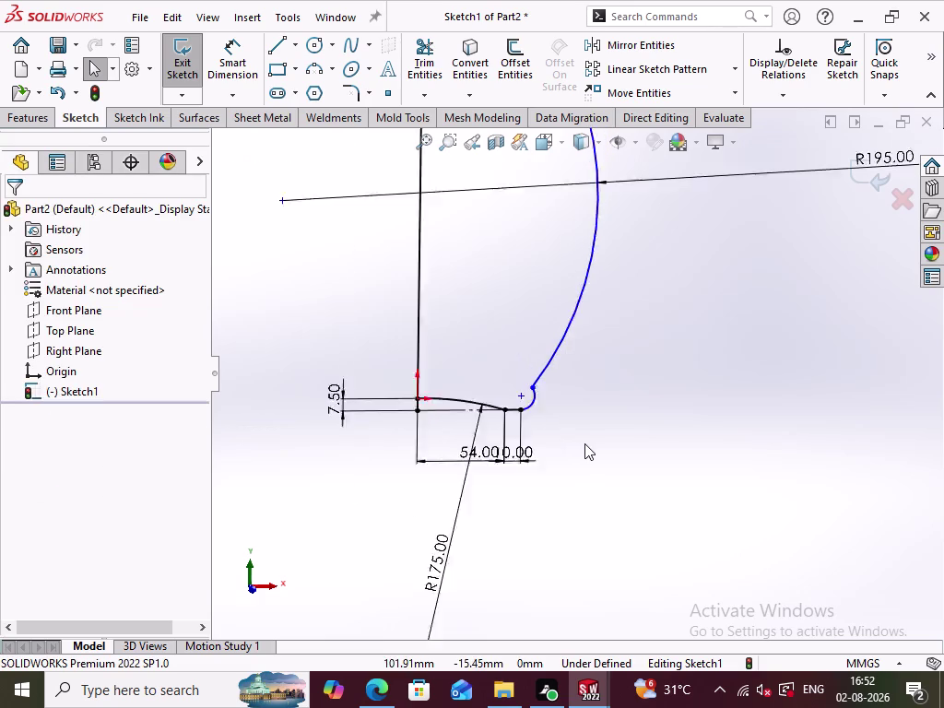
scroll(up, 3)
scroll(down, 3)
scroll(up, 3)
scroll(up, 3)
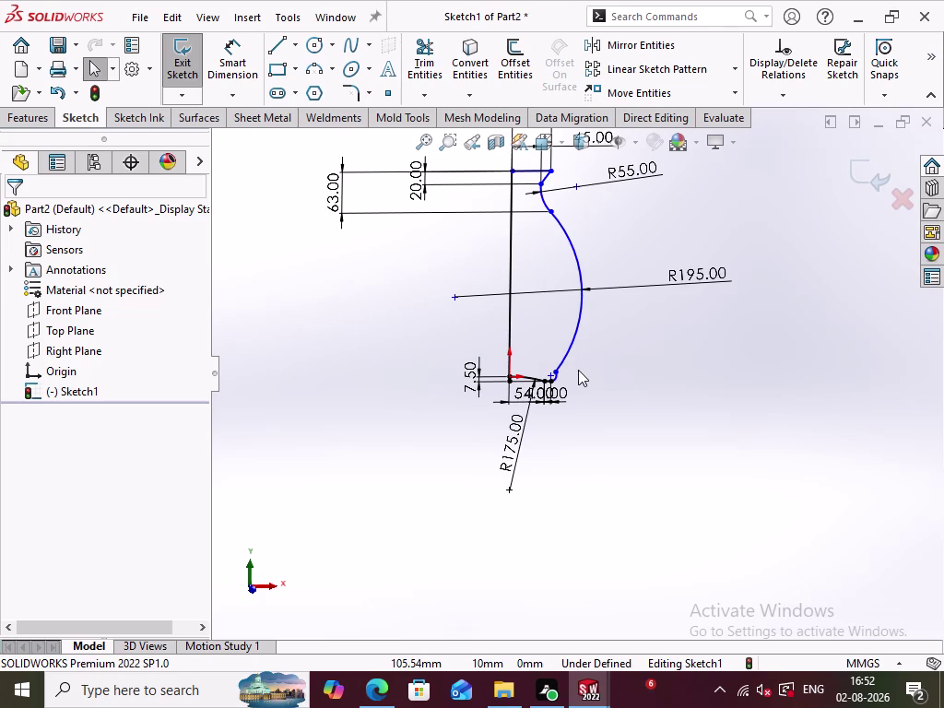
scroll(down, 3)
scroll(down, 3)
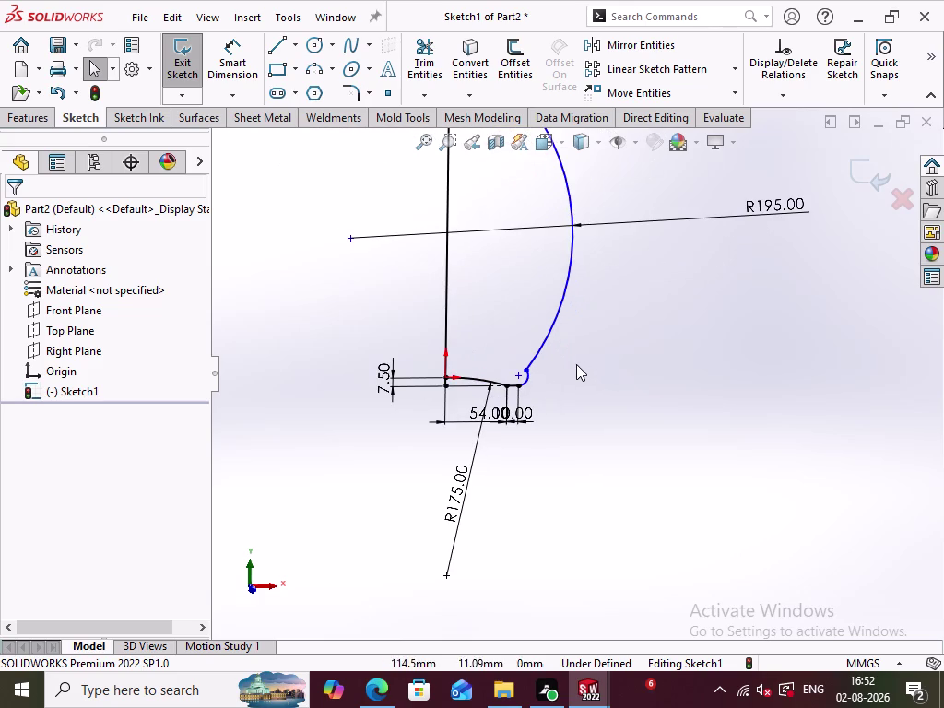
click(518, 390)
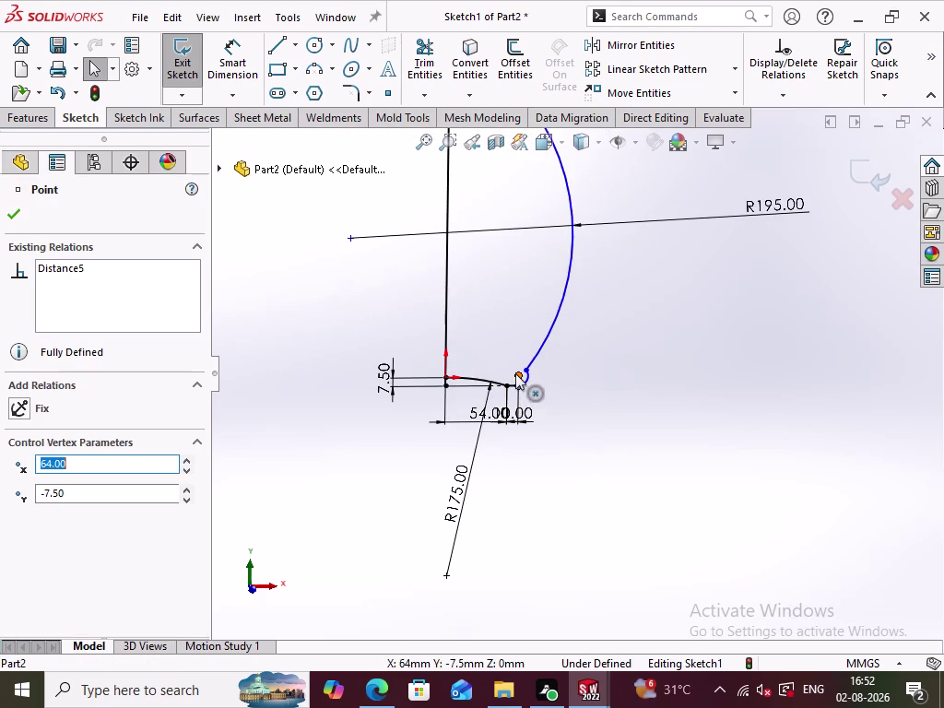
Dimension the small bottom arc with a 7.5 radius.
click(515, 373)
click(56, 534)
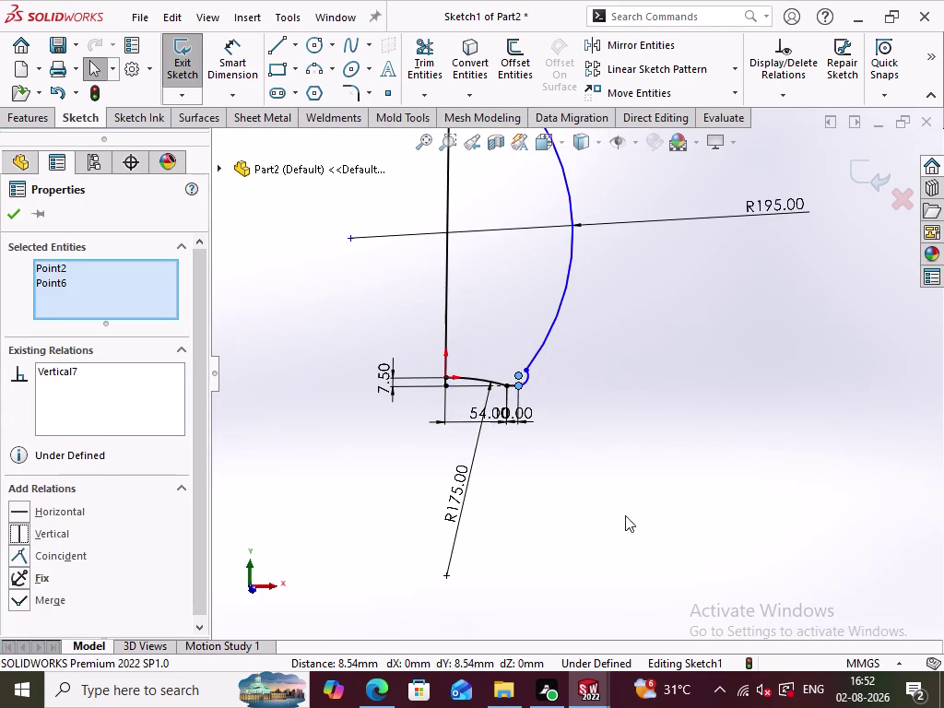
click(650, 510)
click(248, 66)
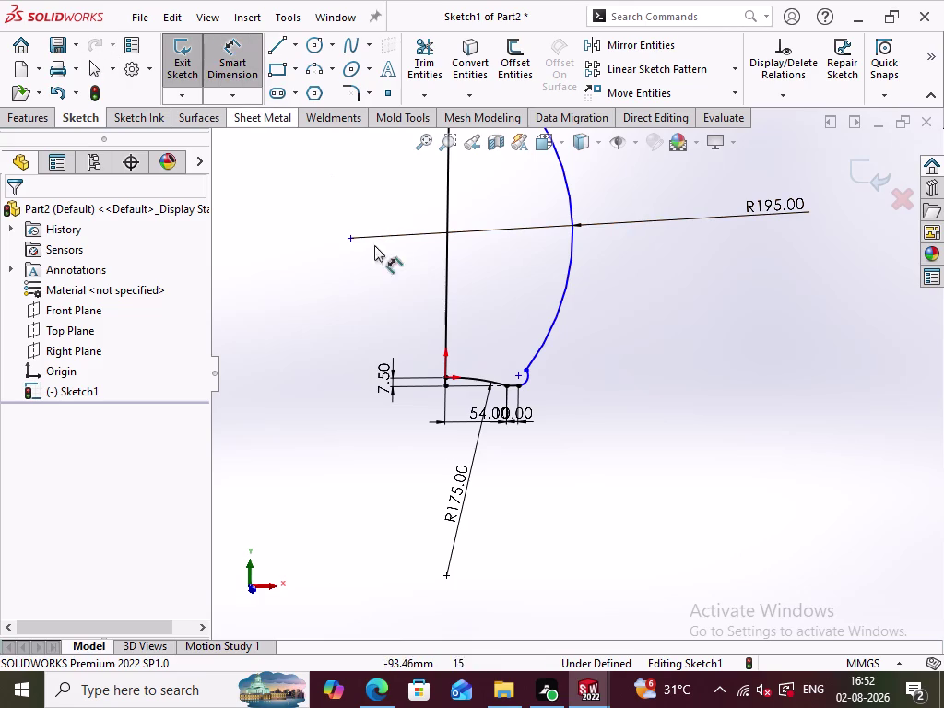
click(527, 381)
click(558, 397)
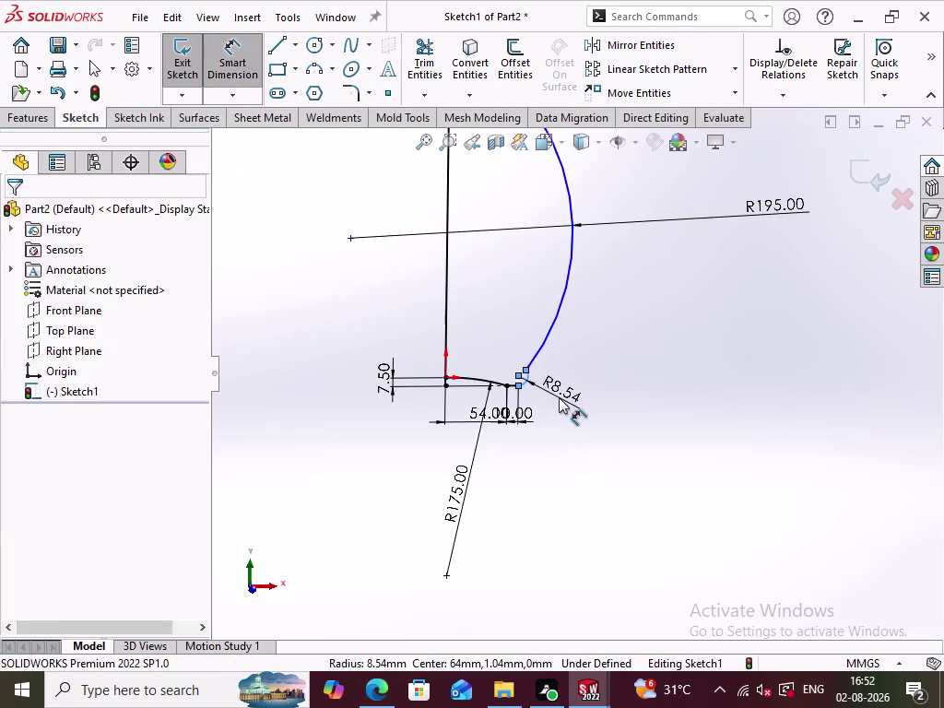
text(7.5)
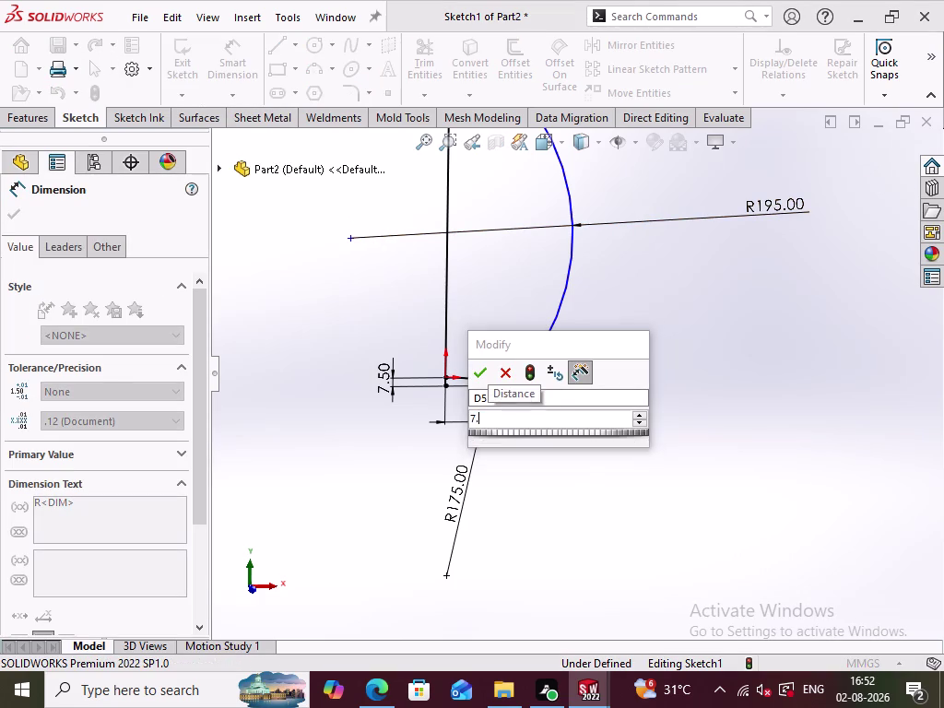
key(Return)
click(615, 487)
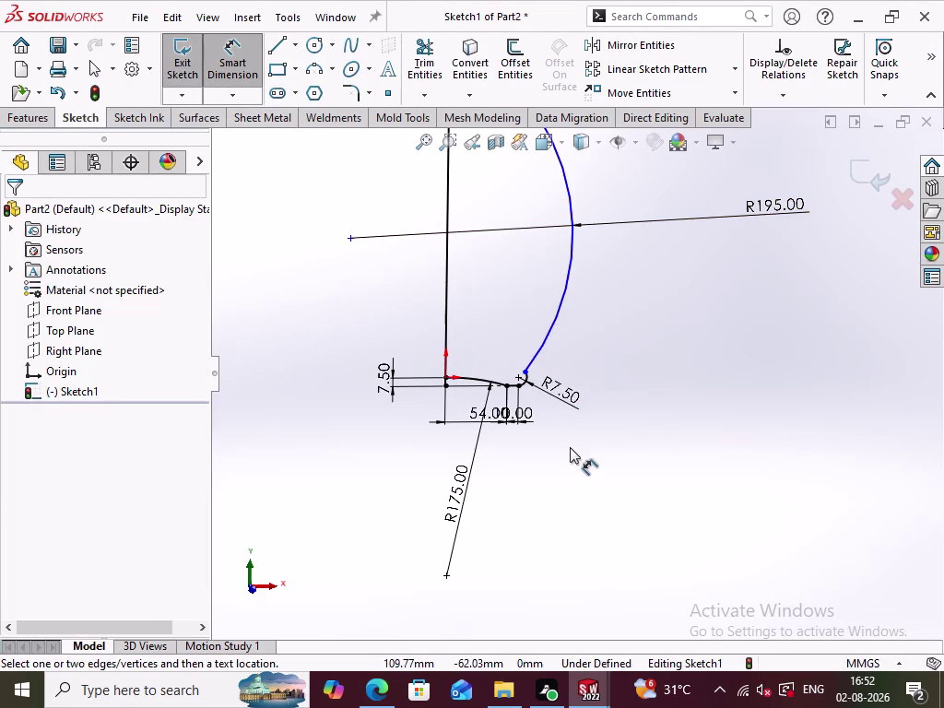
Zoom in and out to review the profile, then open the canvas shortcut menu.
scroll(up, 3)
scroll(up, 3)
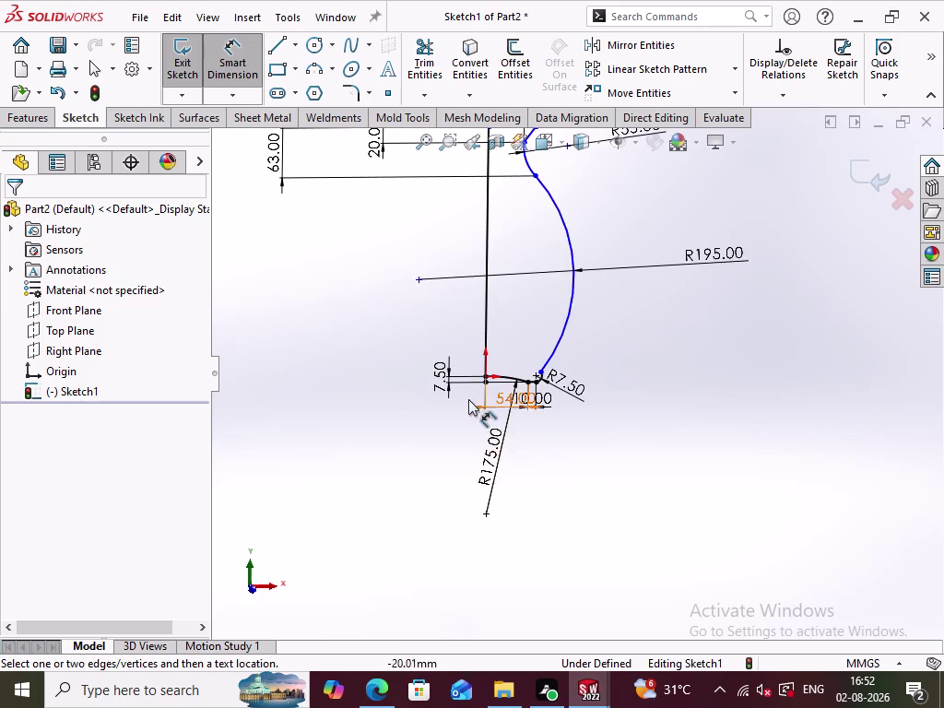
scroll(down, 3)
scroll(down, 3)
scroll(down, 3)
scroll(down, 3)
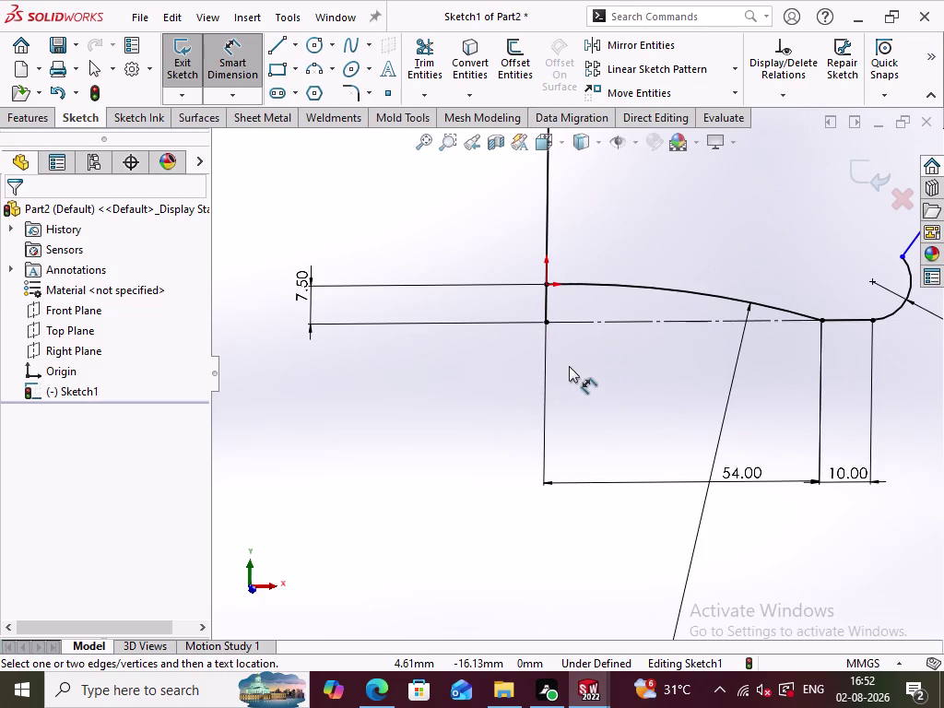
scroll(up, 3)
scroll(up, 3)
scroll(up, 3)
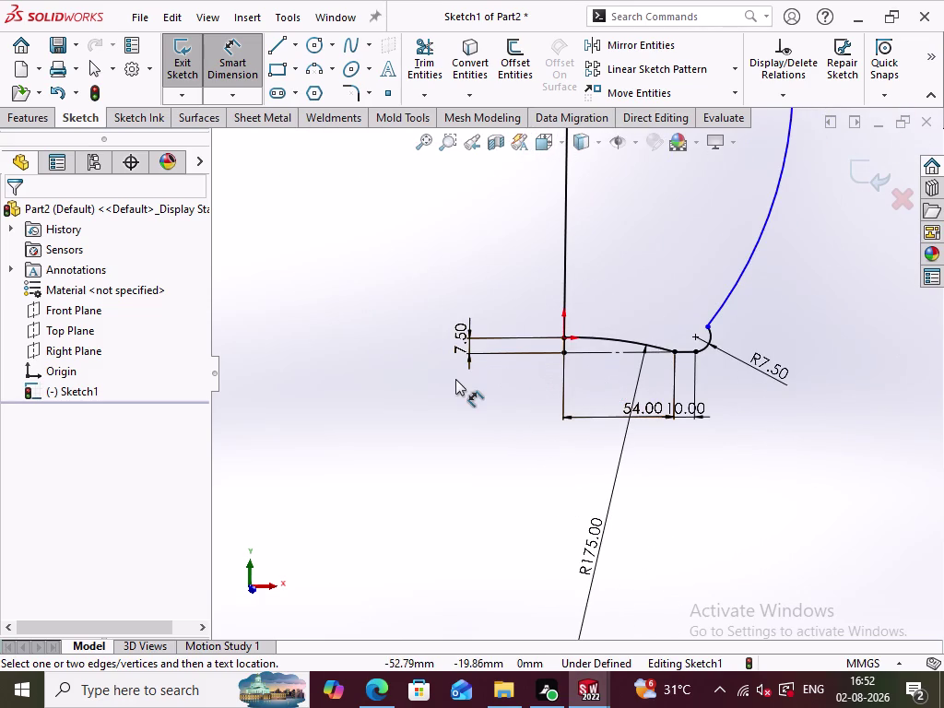
right_click(464, 333)
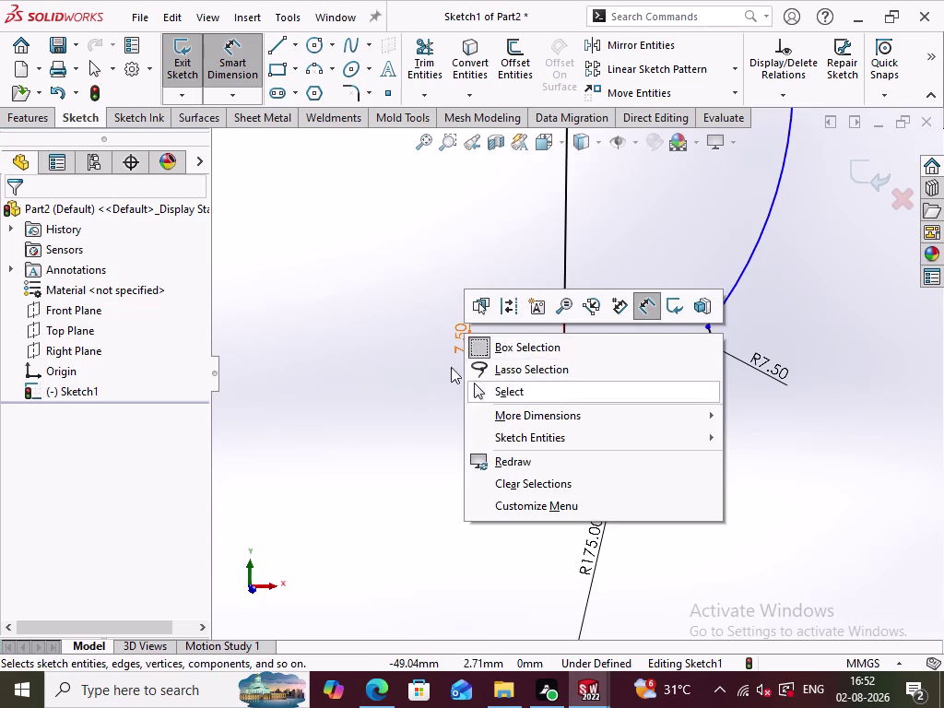
Delete the 7.50 height dimension below the origin.
click(432, 344)
click(231, 67)
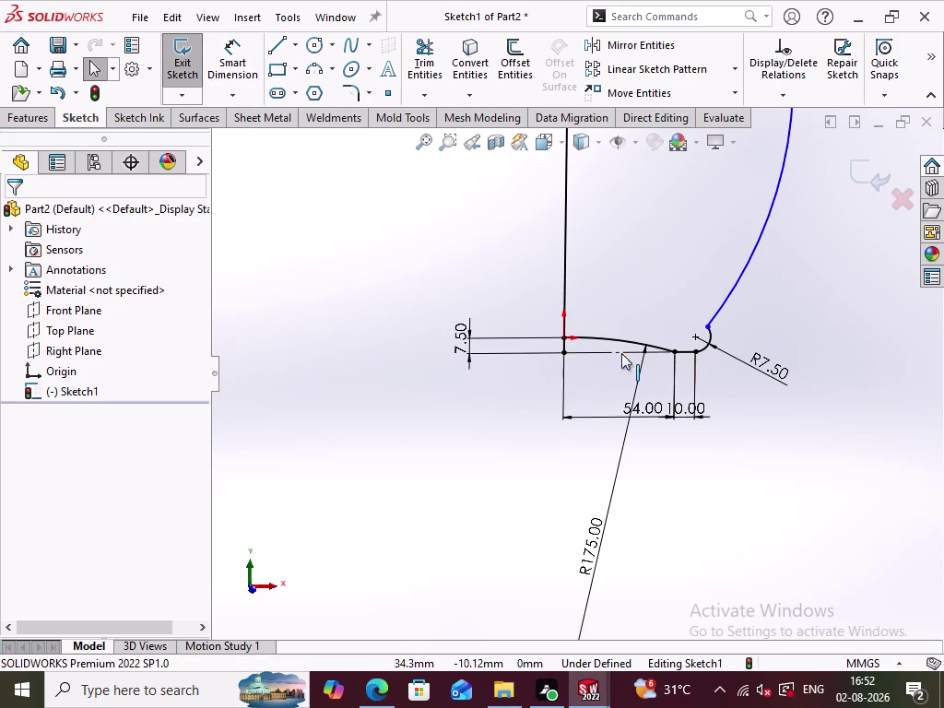
right_click(455, 341)
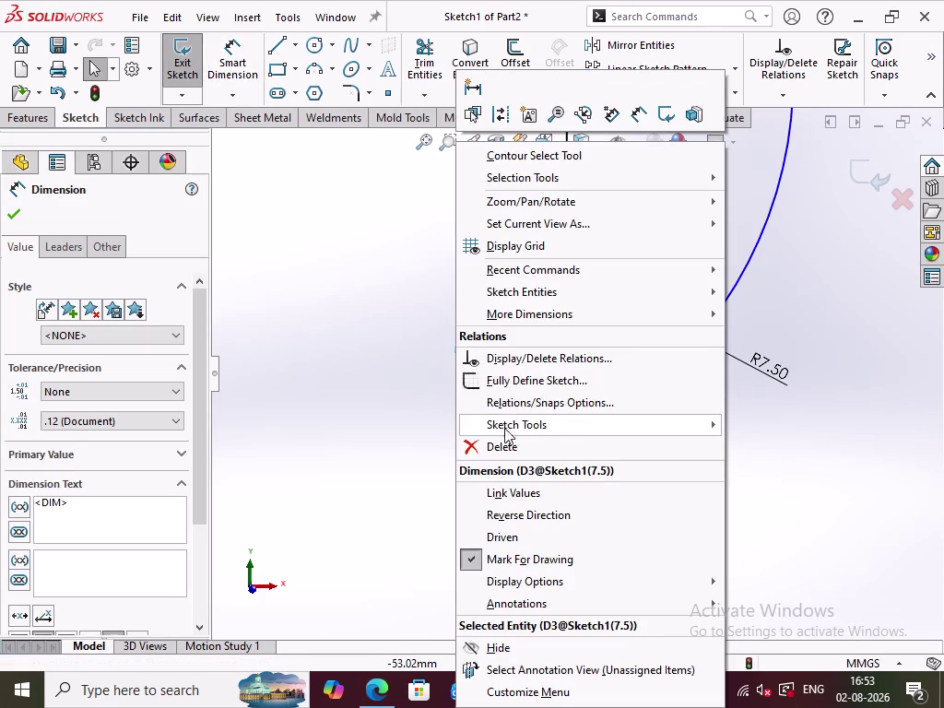
click(508, 444)
click(487, 436)
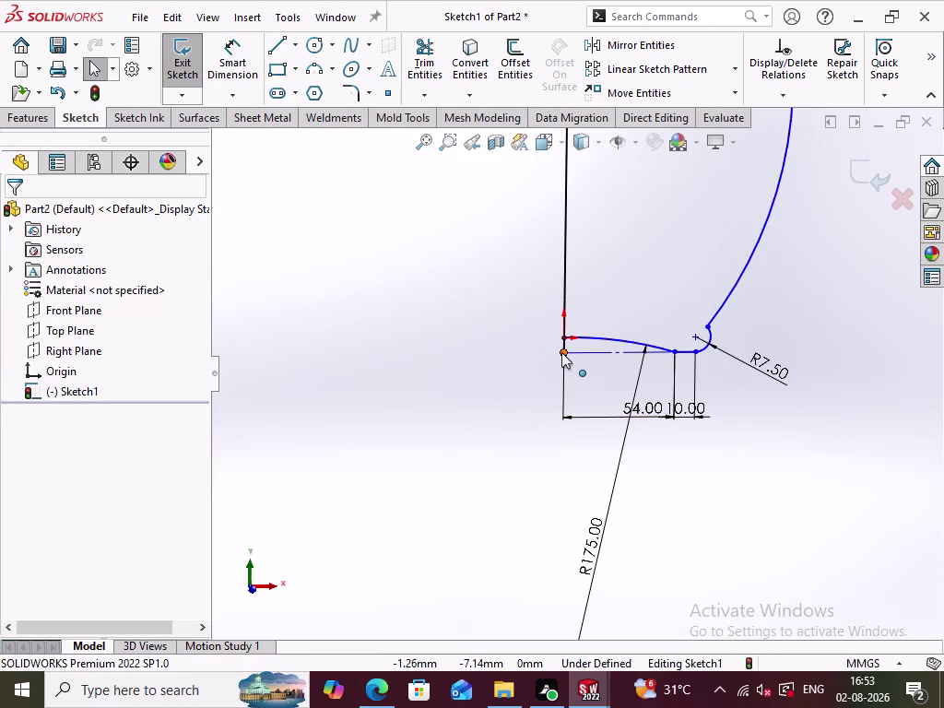
Try making the corner point coincident with the origin, undo it, and restore the 7.50 dimension.
click(564, 351)
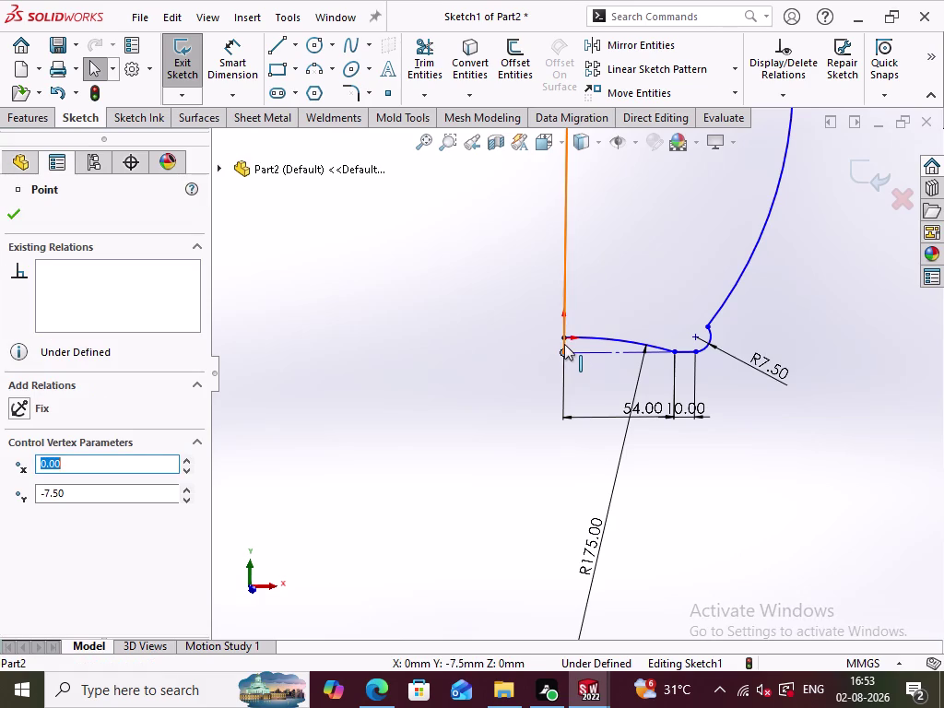
click(563, 338)
click(81, 555)
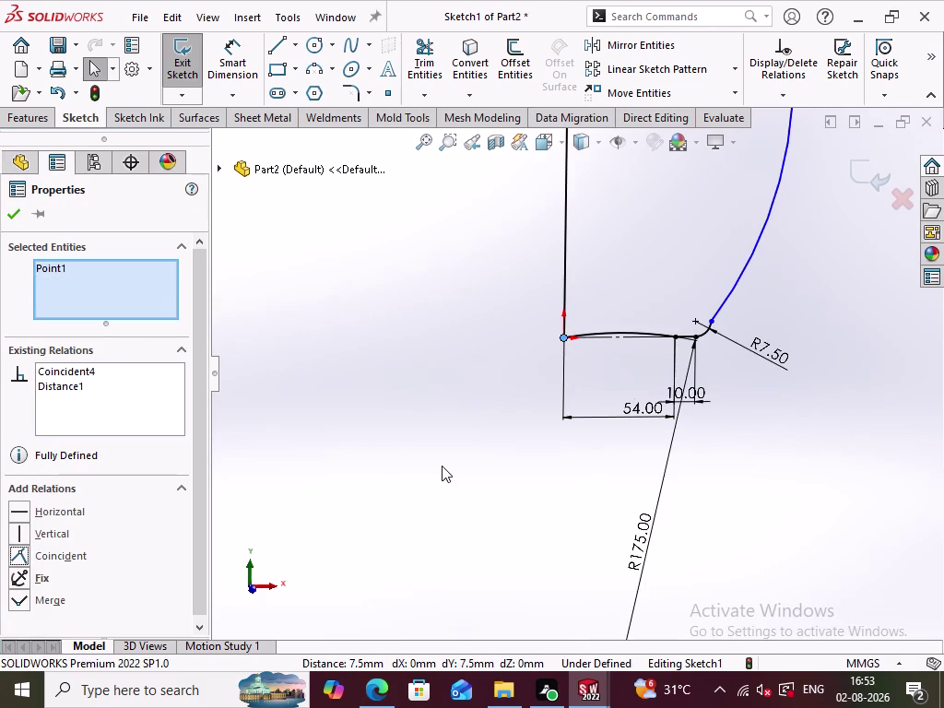
key(ctrl+z)
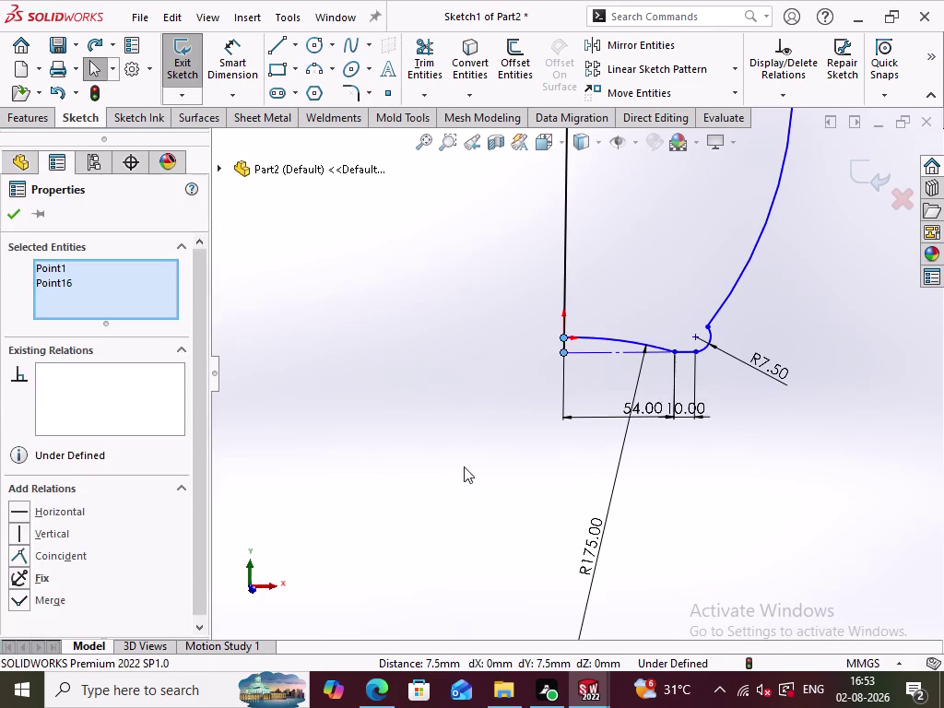
click(488, 467)
click(565, 229)
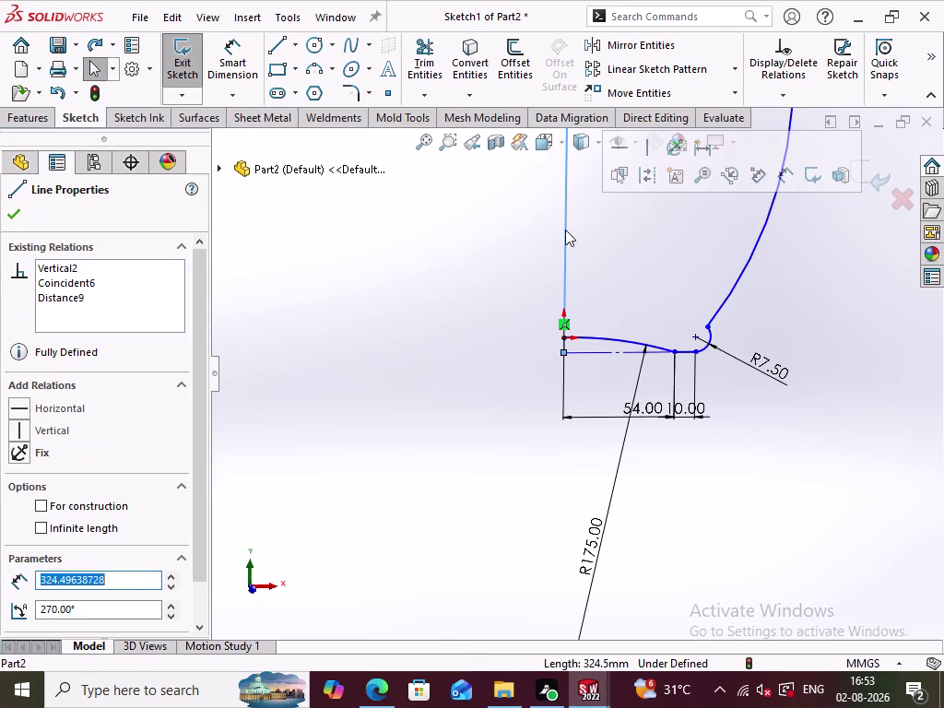
click(406, 317)
key(ctrl+z)
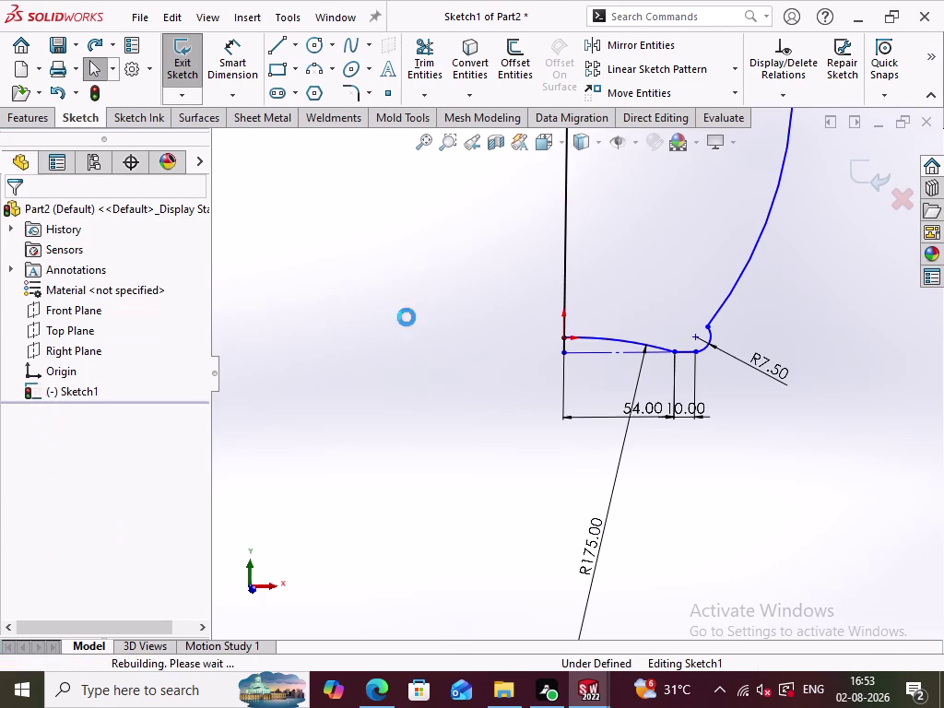
click(426, 418)
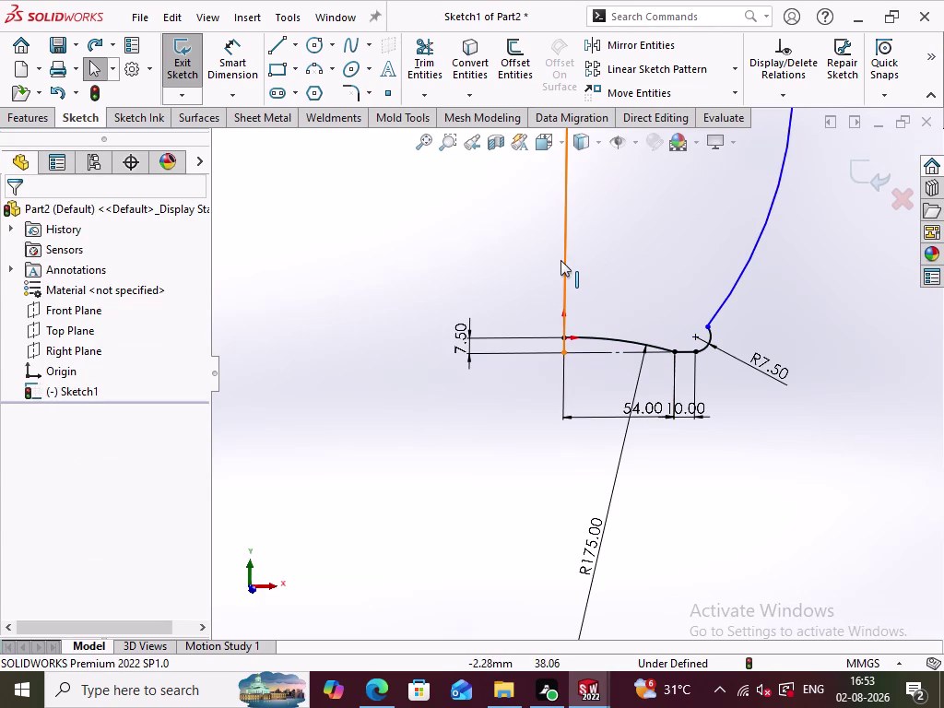
Convert the tall vertical line through the origin to construction geometry.
click(560, 260)
click(616, 215)
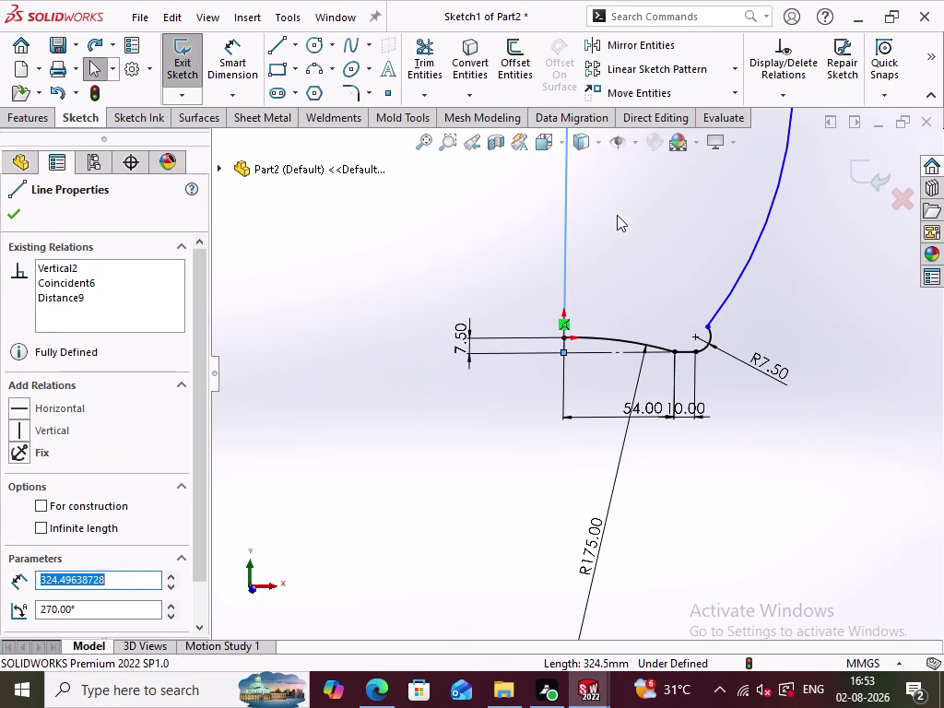
click(566, 211)
click(653, 165)
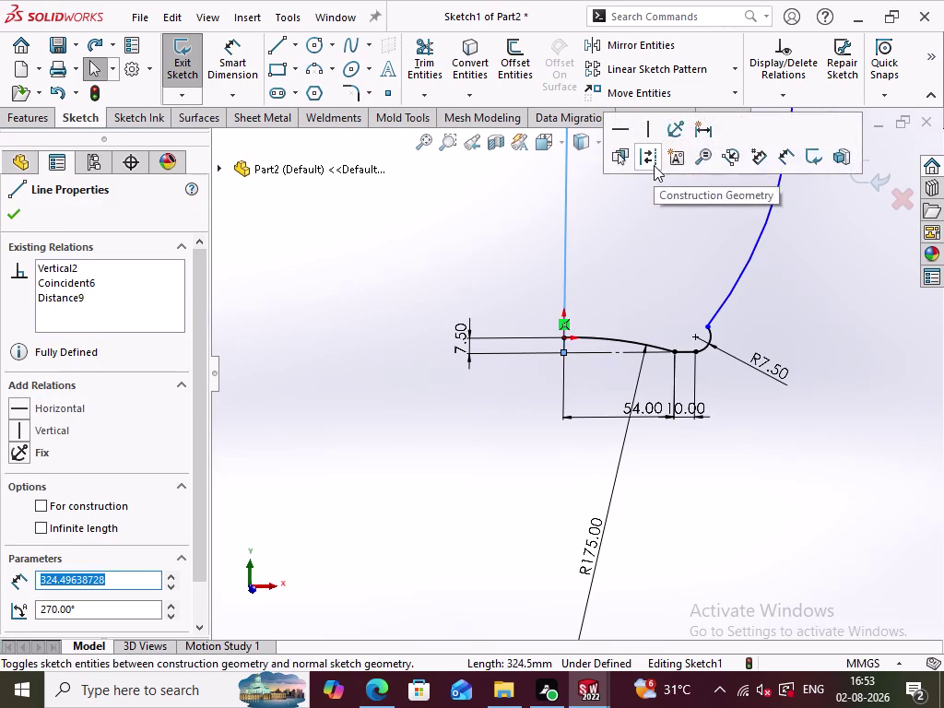
scroll(up, 3)
scroll(up, 3)
scroll(up, 3)
scroll(up, 3)
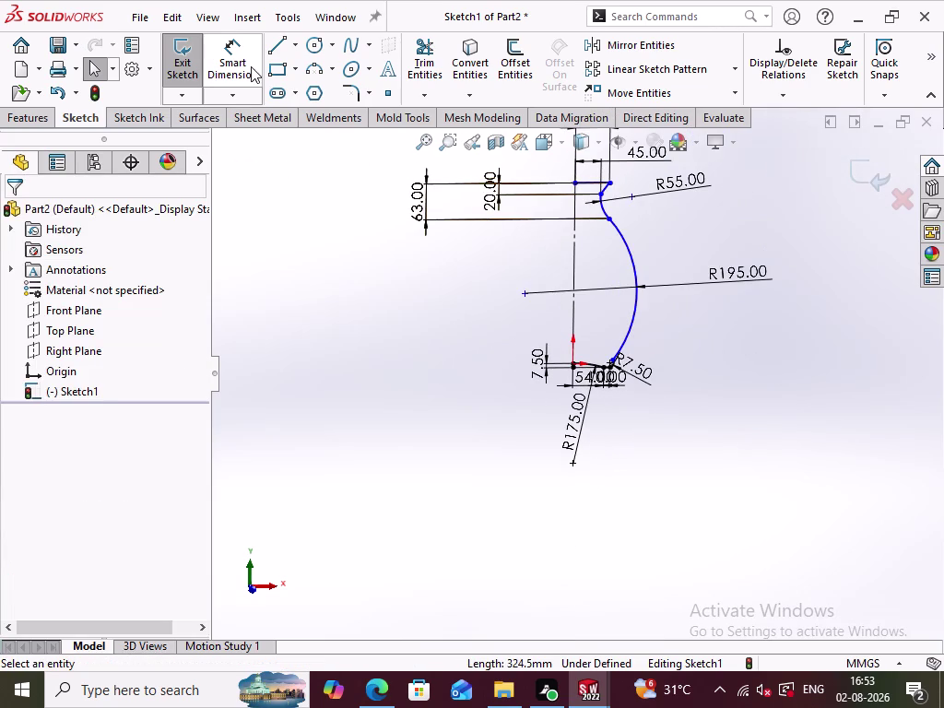
Dimension the construction line's length as 250.
click(249, 66)
click(572, 258)
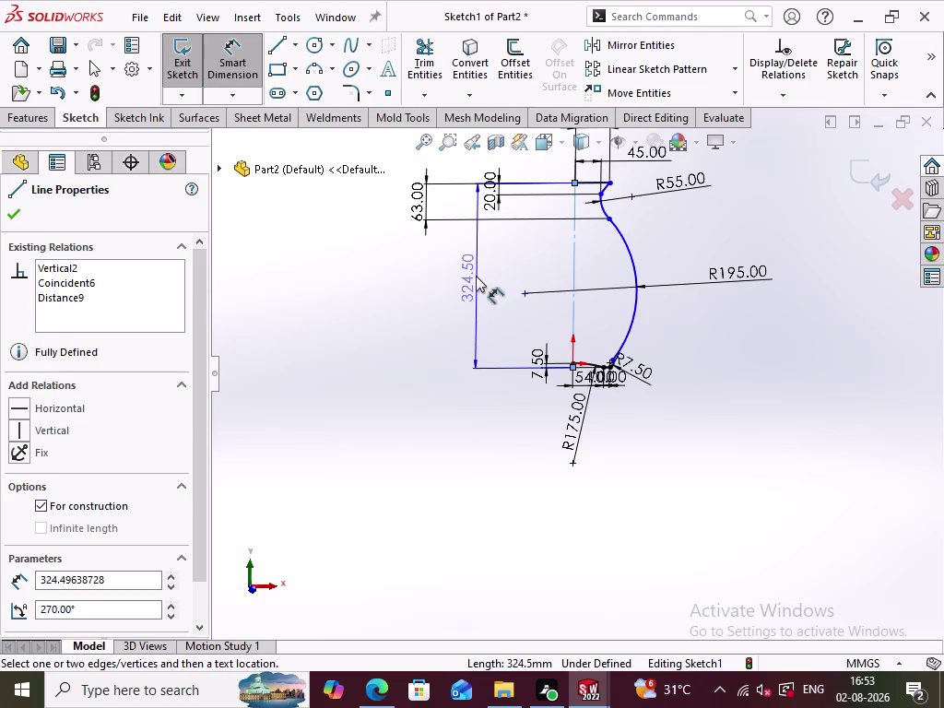
click(476, 276)
text(2)
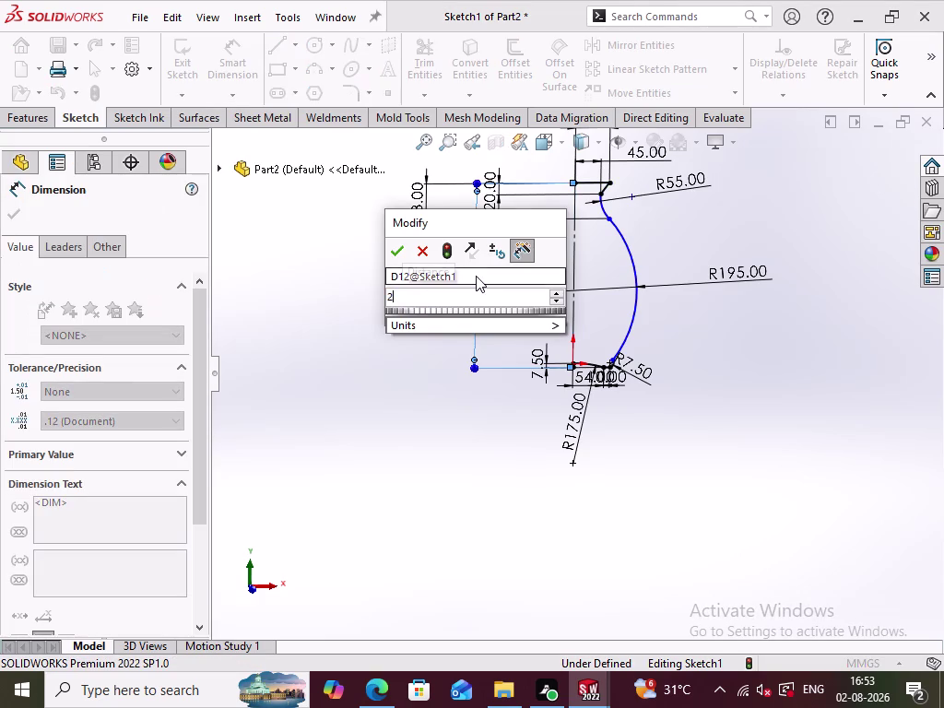
text(50)
key(Return)
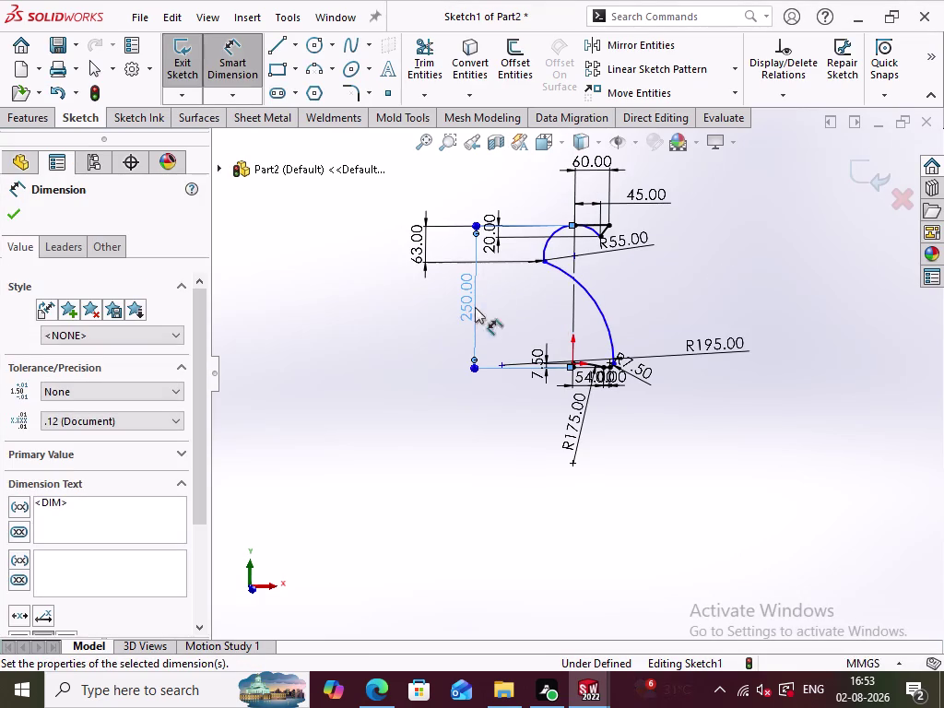
Undo the 250 length dimension and deselect everything.
key(ctrl+z)
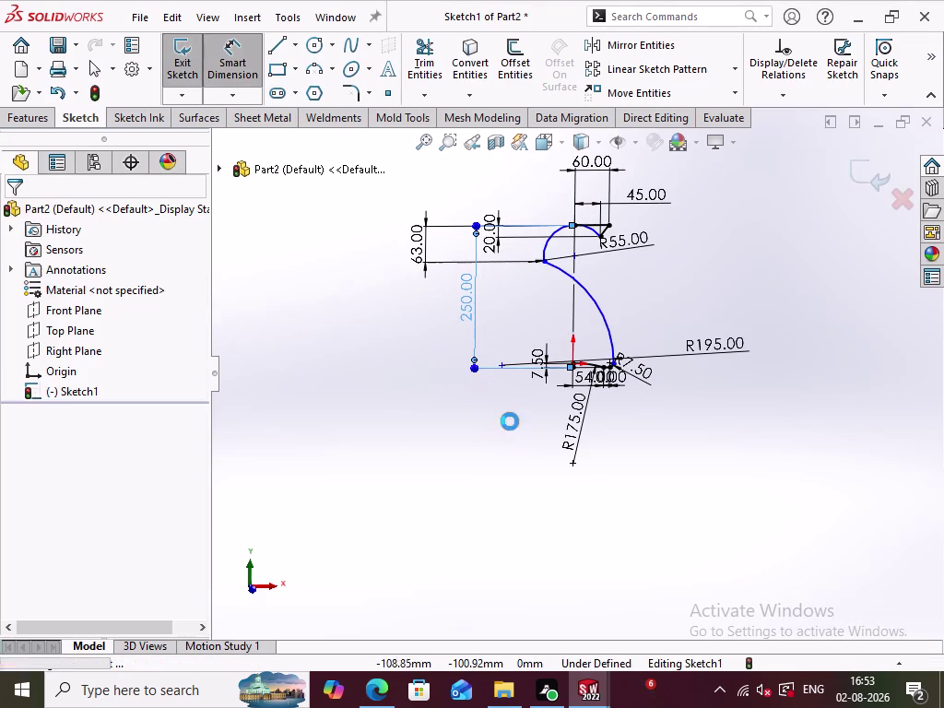
click(479, 420)
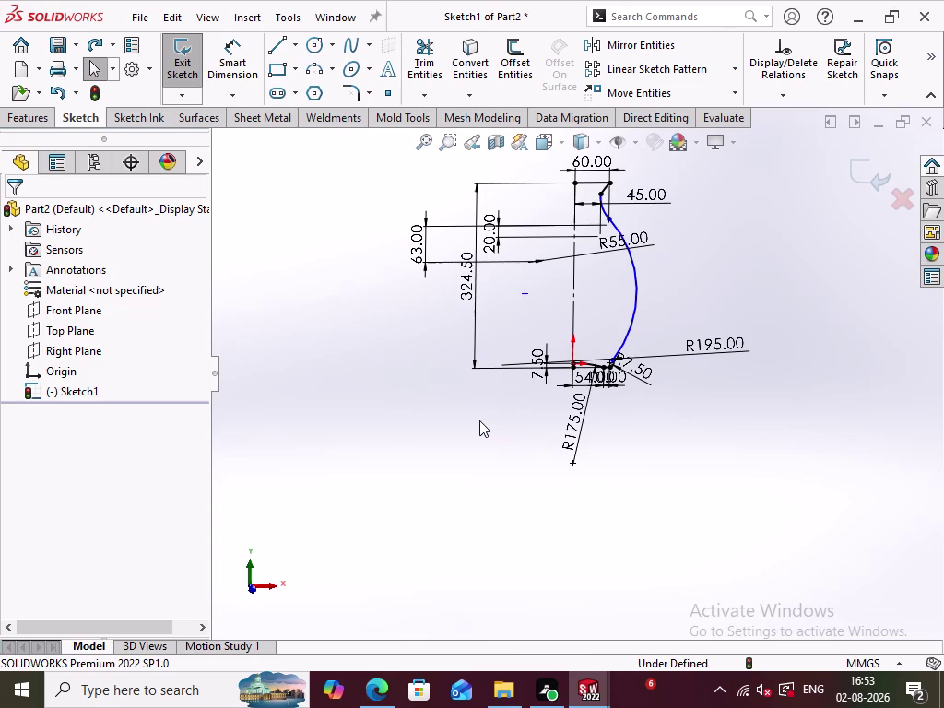
key(ctrl+z)
click(479, 420)
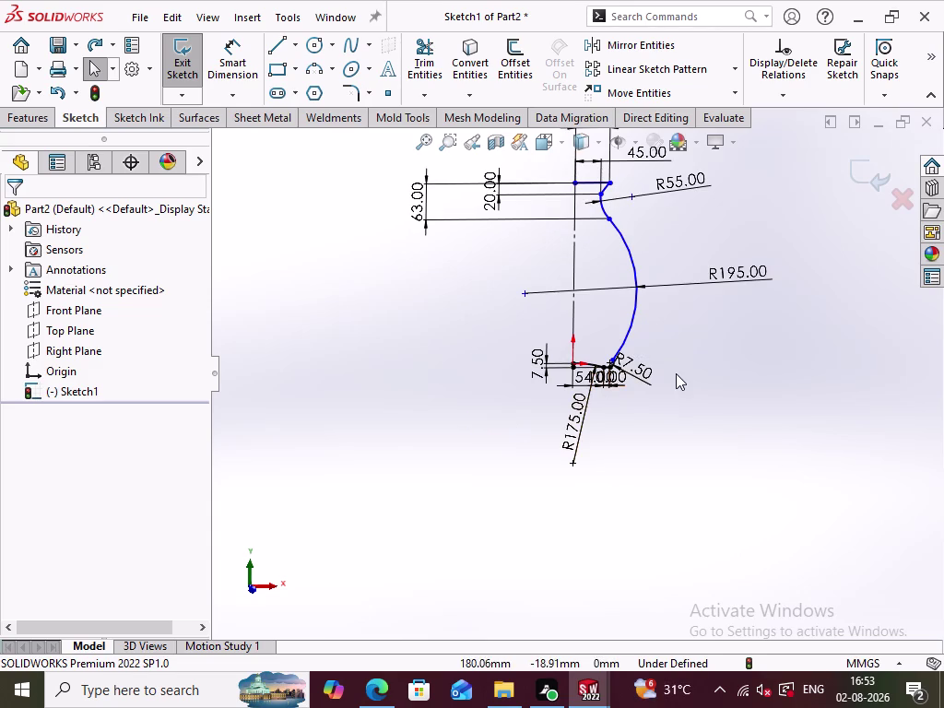
scroll(down, 3)
scroll(up, 3)
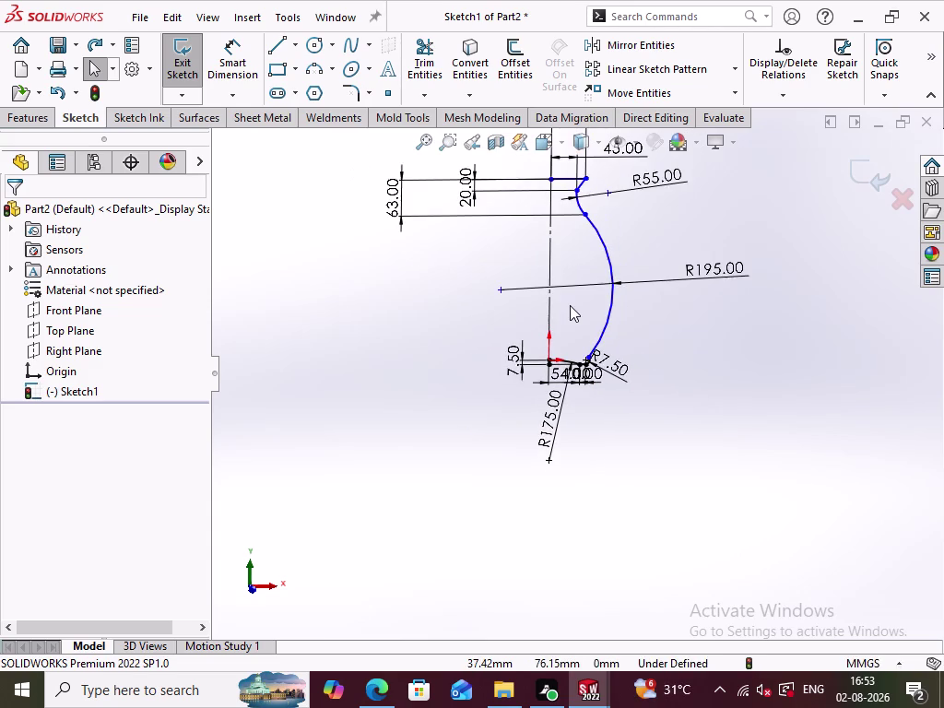
scroll(down, 3)
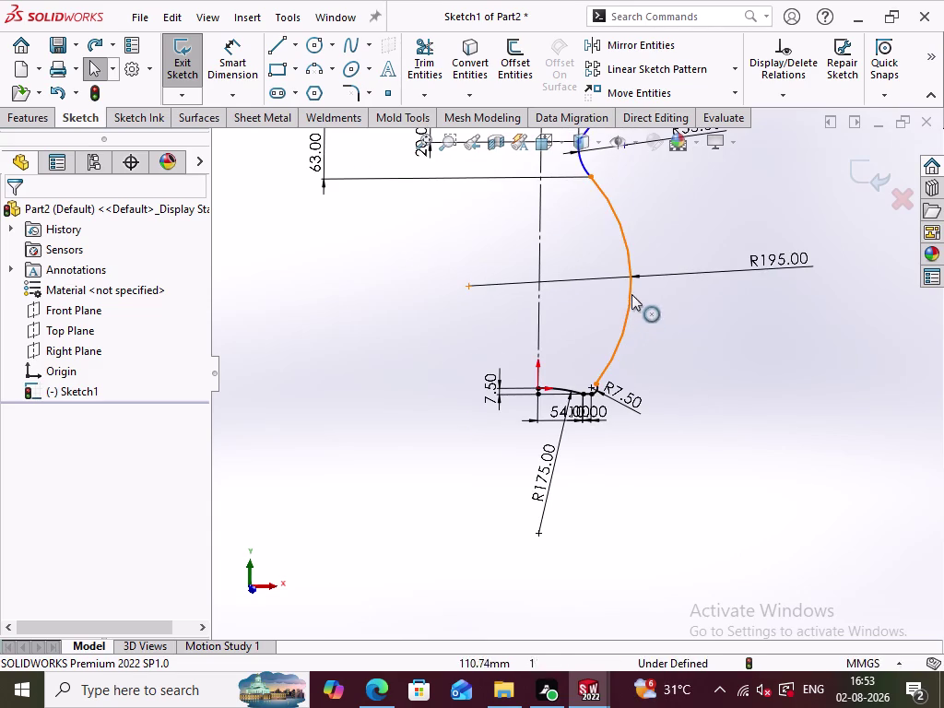
drag(591, 176, 598, 197)
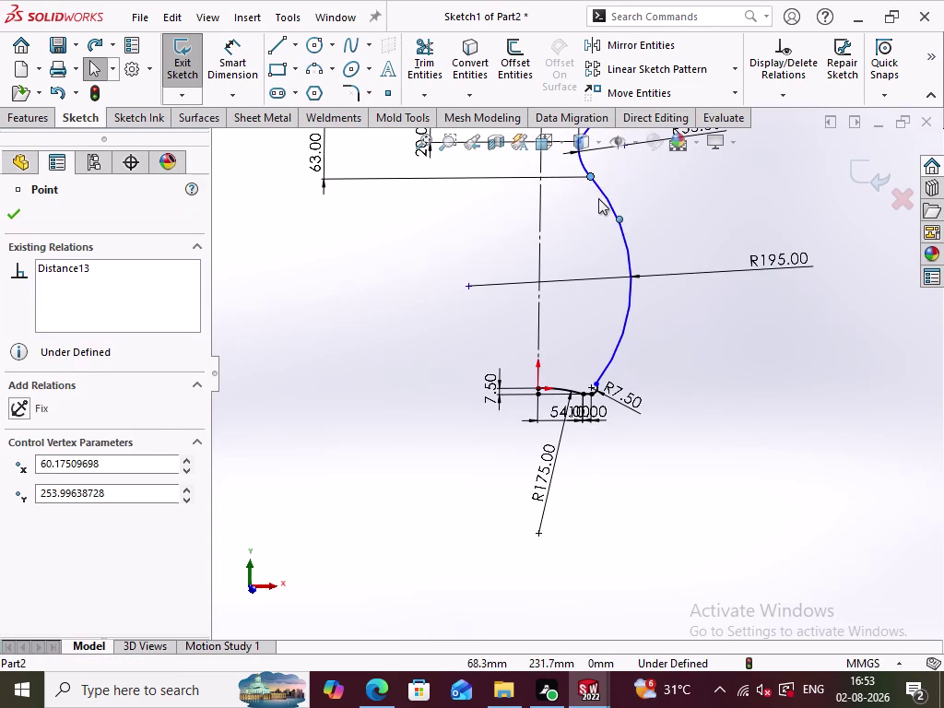
drag(598, 197, 582, 251)
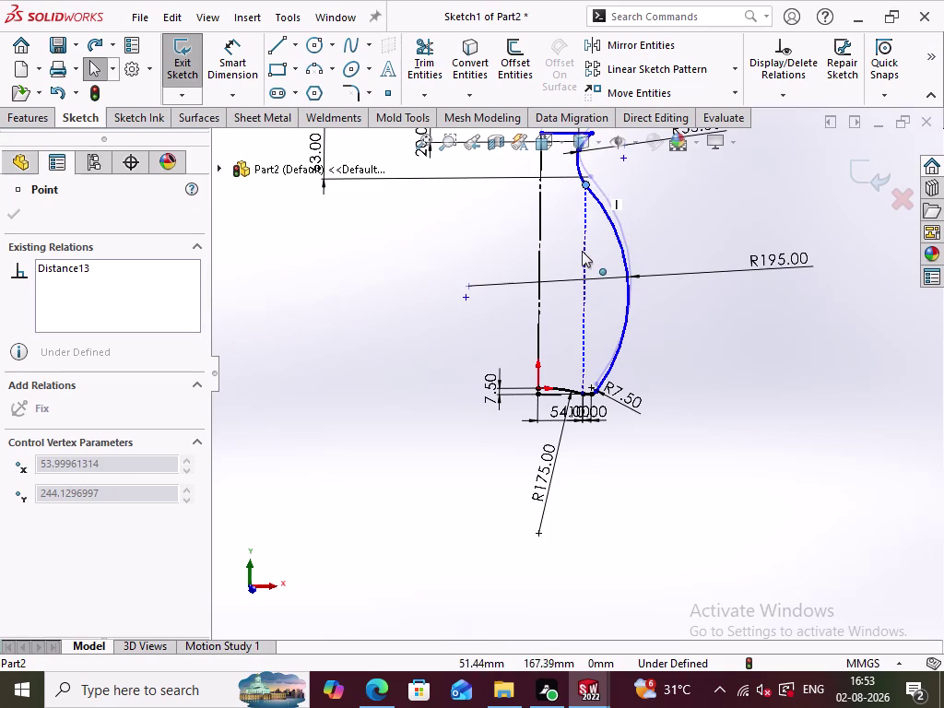
drag(581, 250, 616, 274)
drag(615, 274, 557, 241)
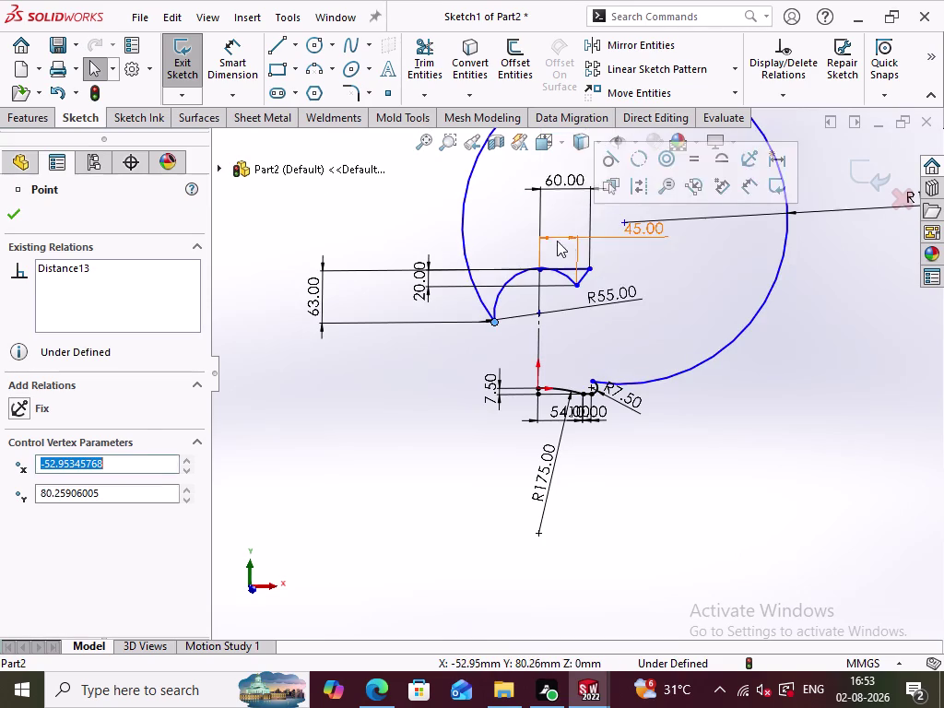
key(ctrl+z)
click(683, 437)
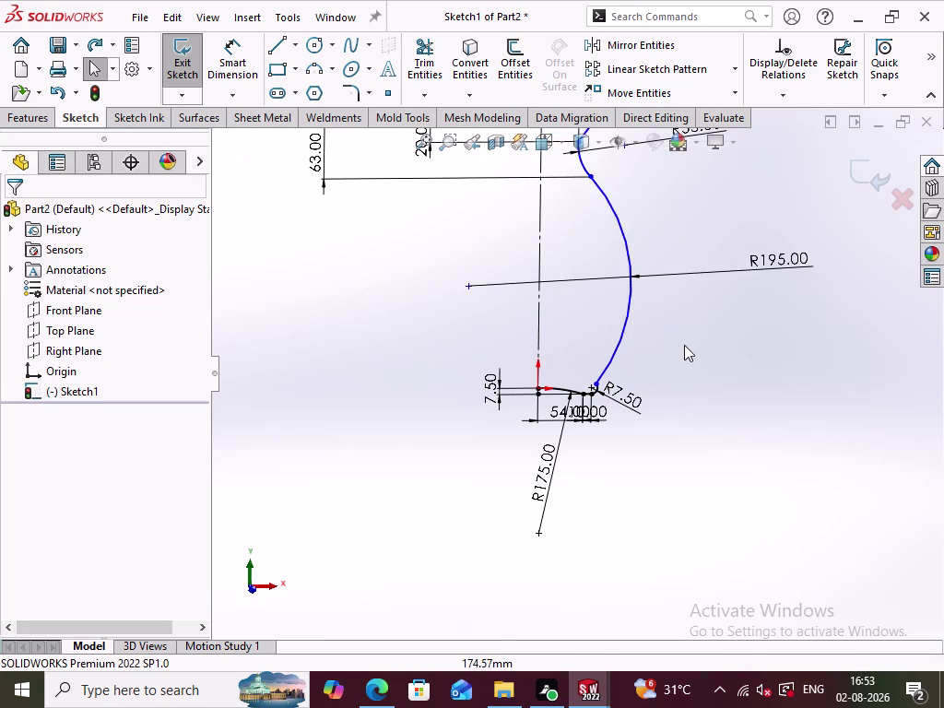
scroll(up, 3)
scroll(up, 3)
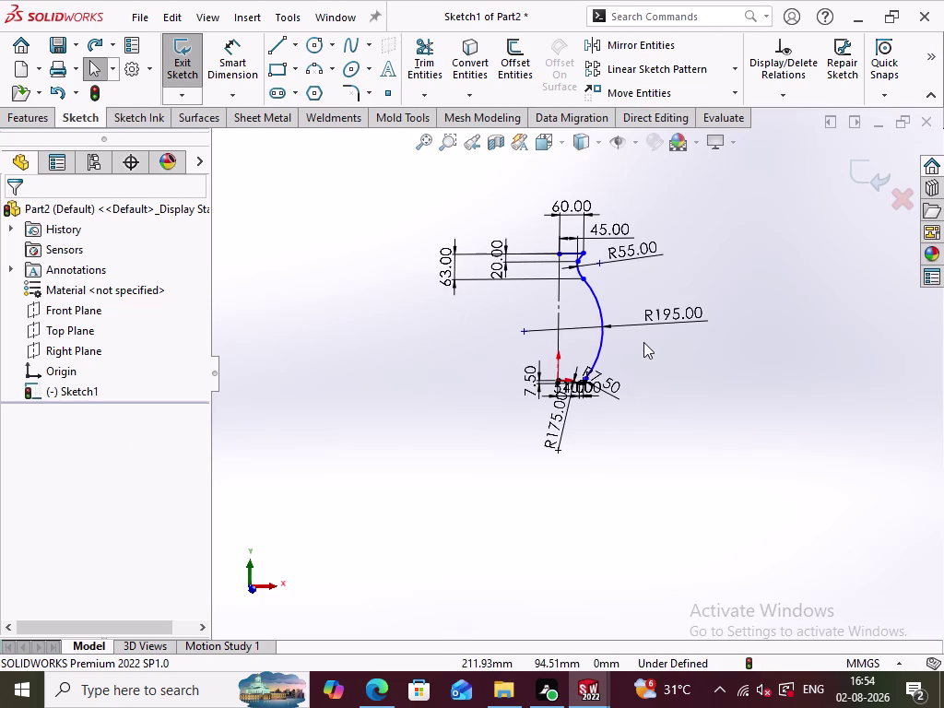
scroll(down, 3)
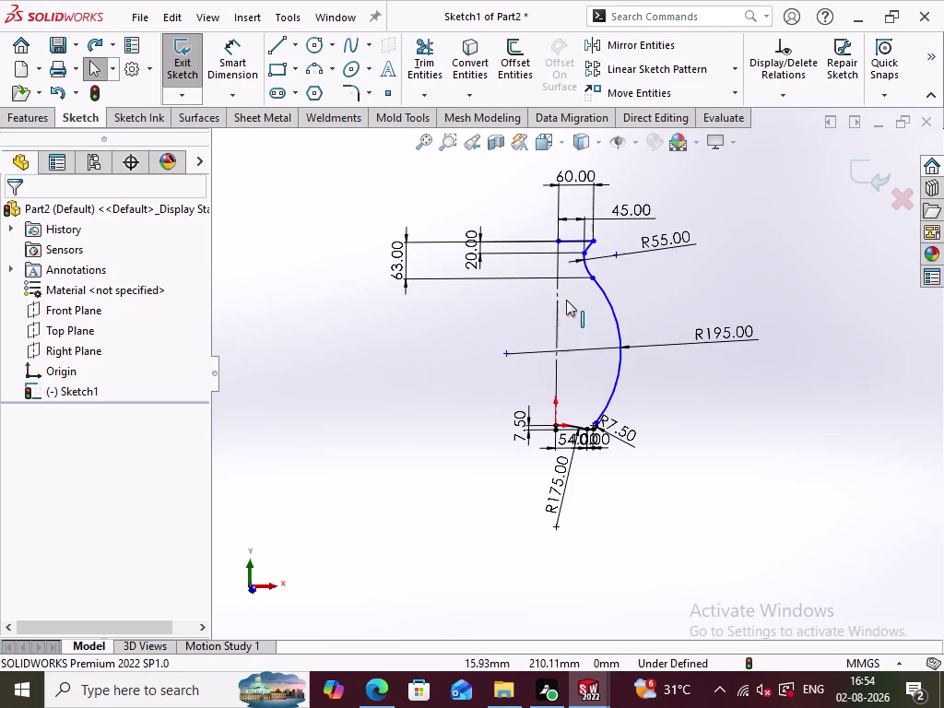
Drag the junction point between the upper and middle arcs to reshape the middle arc.
drag(593, 277, 604, 293)
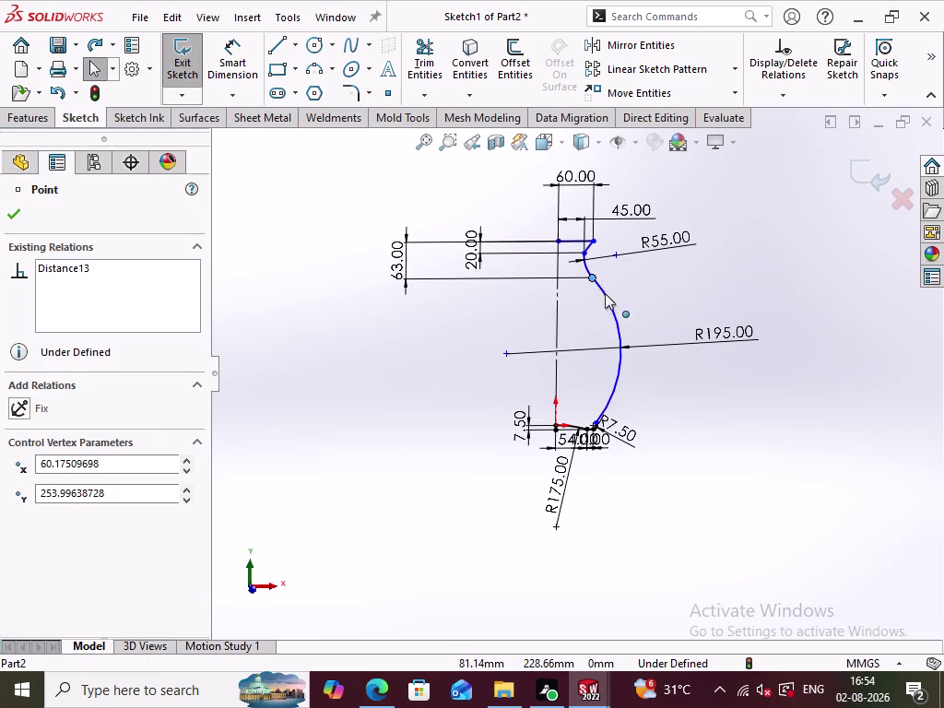
drag(604, 293, 607, 299)
click(674, 389)
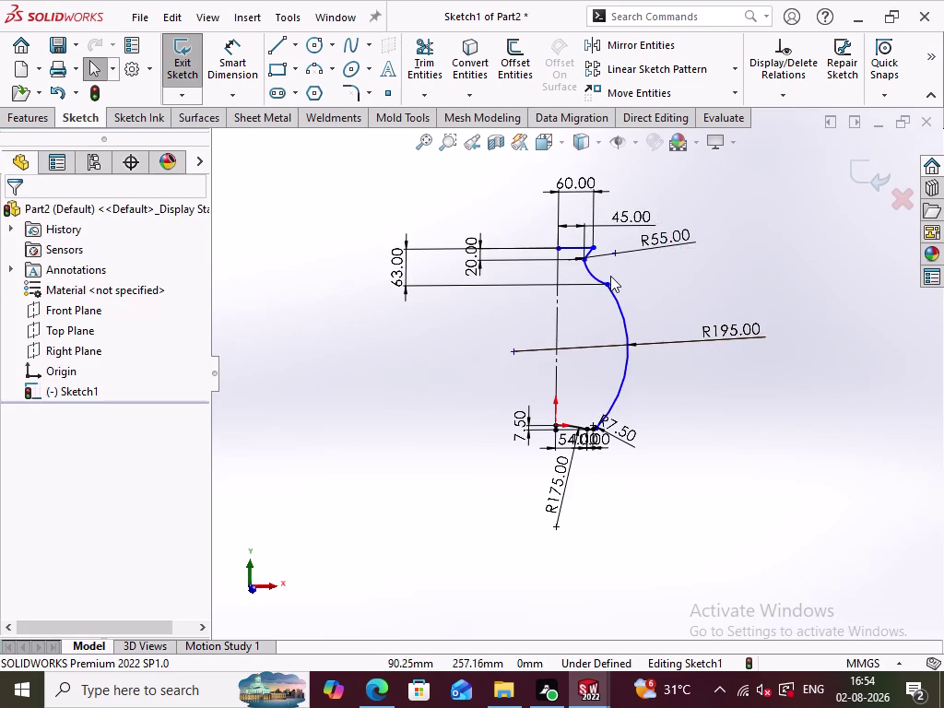
drag(603, 284, 598, 321)
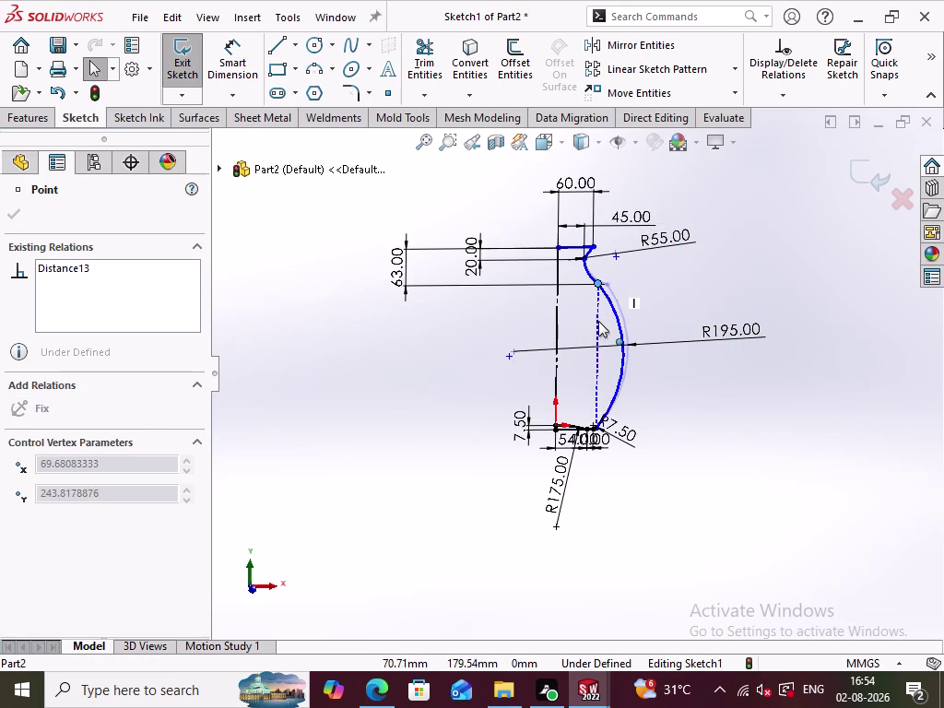
drag(599, 321, 598, 322)
click(685, 390)
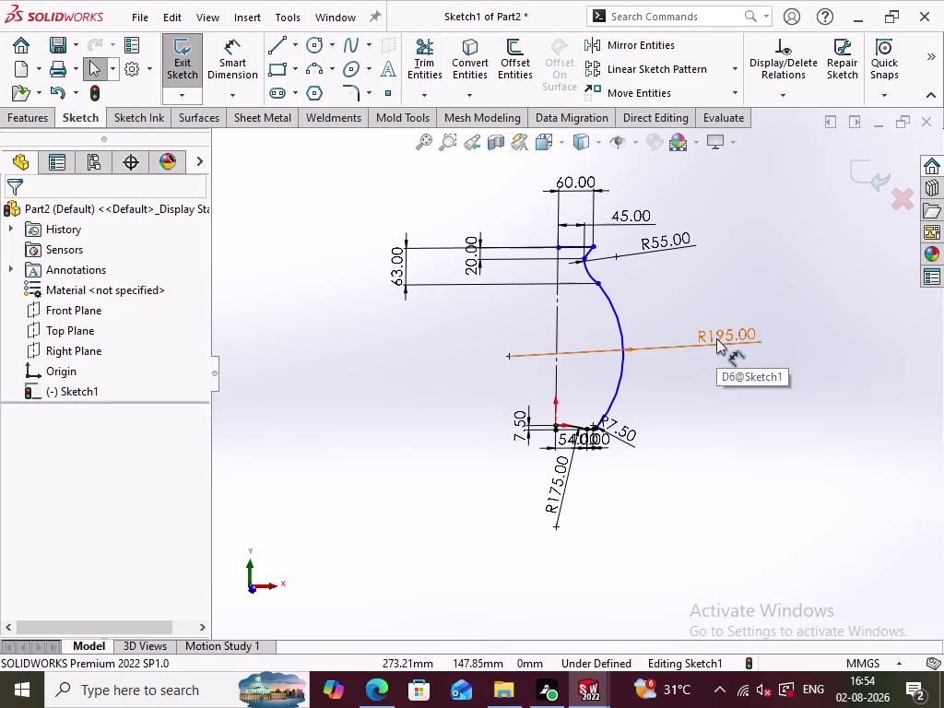
Delete the R195.00 radius dimension and drag the middle arc into a tighter curve.
right_click(716, 338)
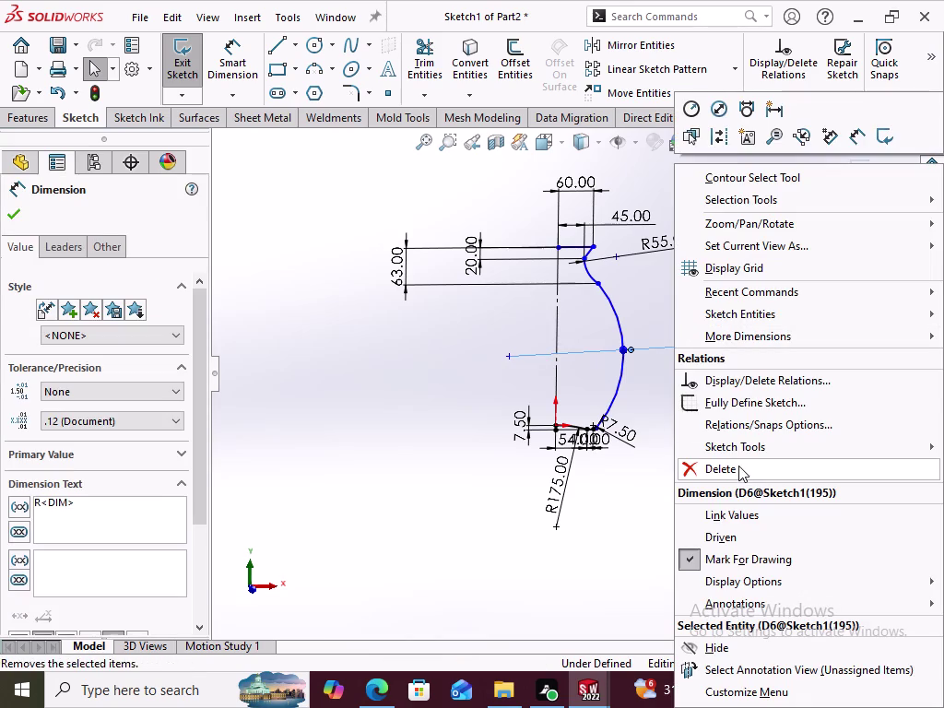
click(739, 465)
click(698, 387)
drag(594, 281, 603, 301)
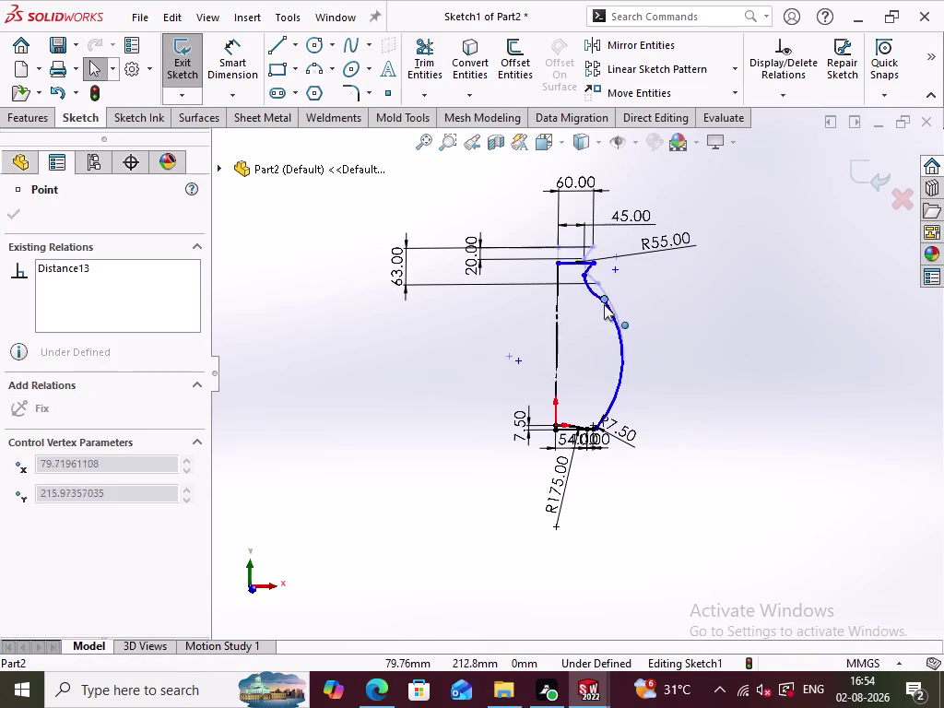
drag(604, 301, 599, 326)
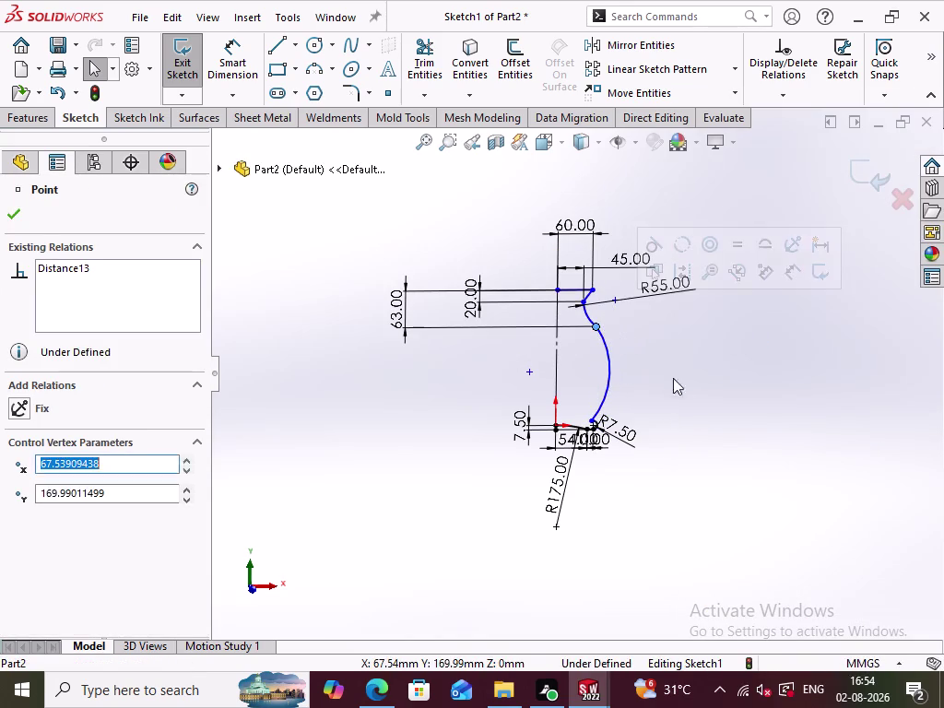
click(687, 389)
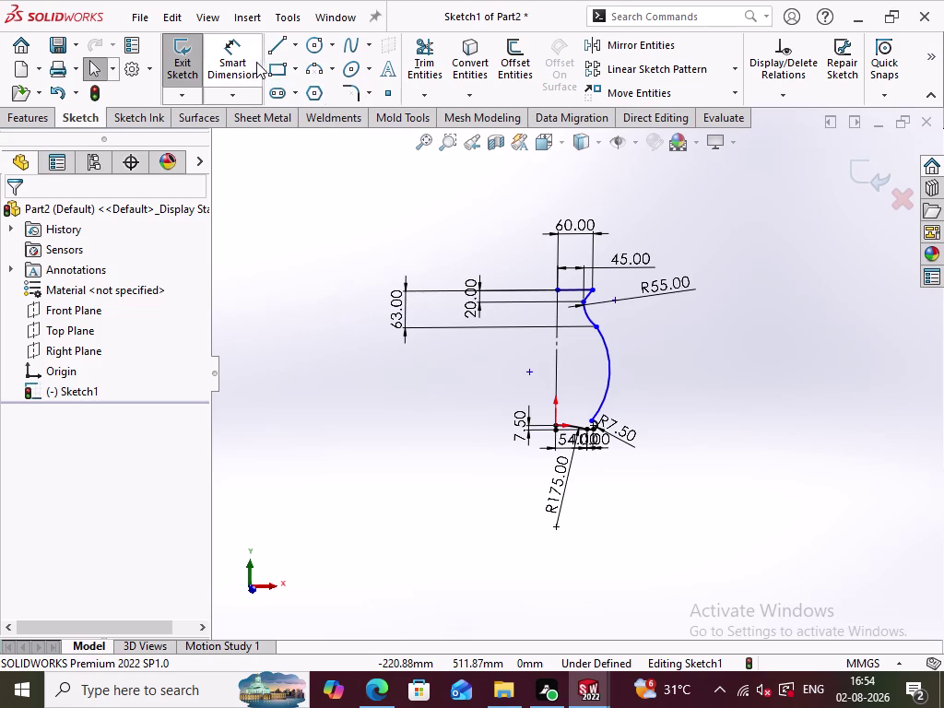
click(253, 61)
click(611, 354)
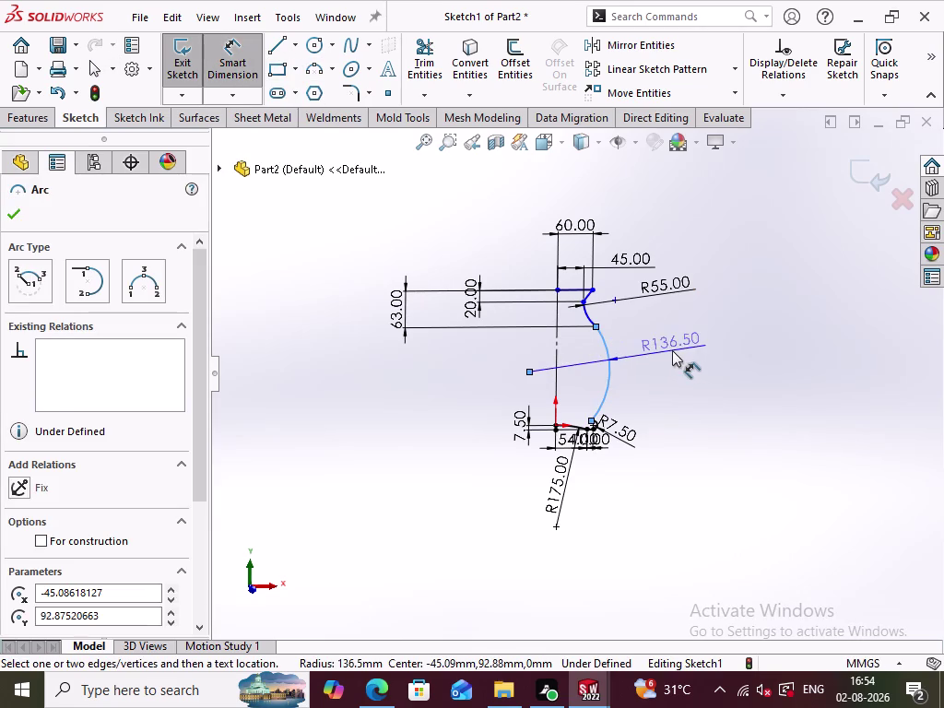
click(679, 353)
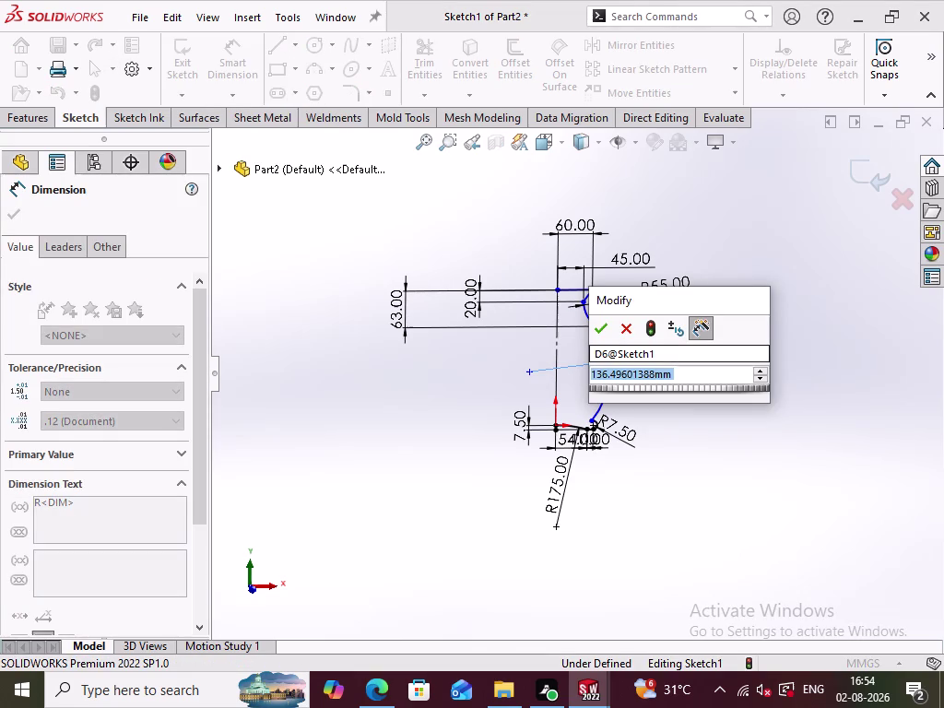
text(1)
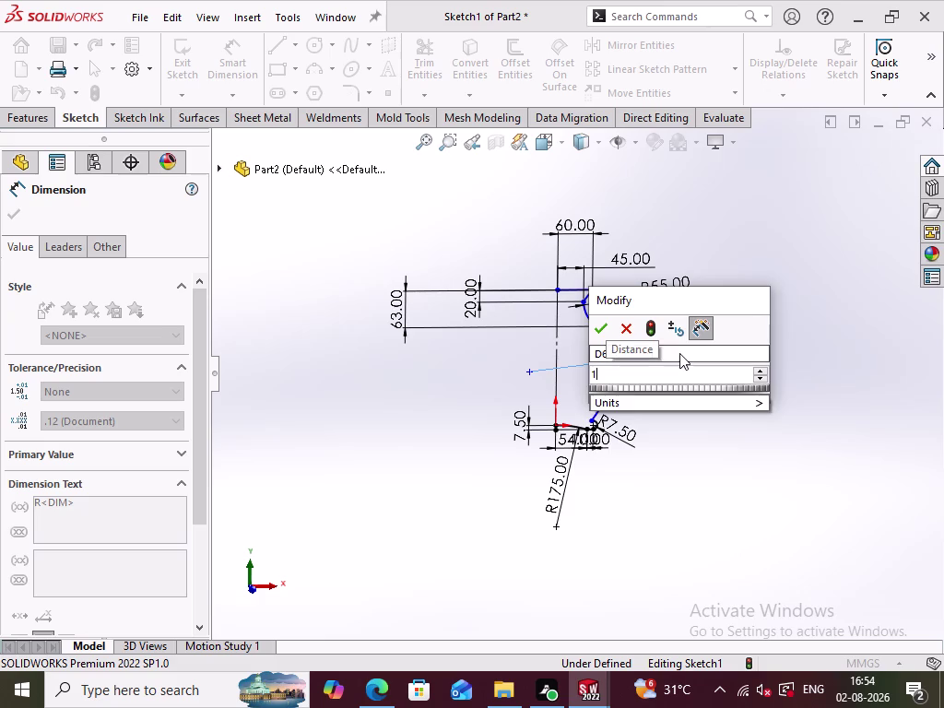
text(9)
key(5)
key(Return)
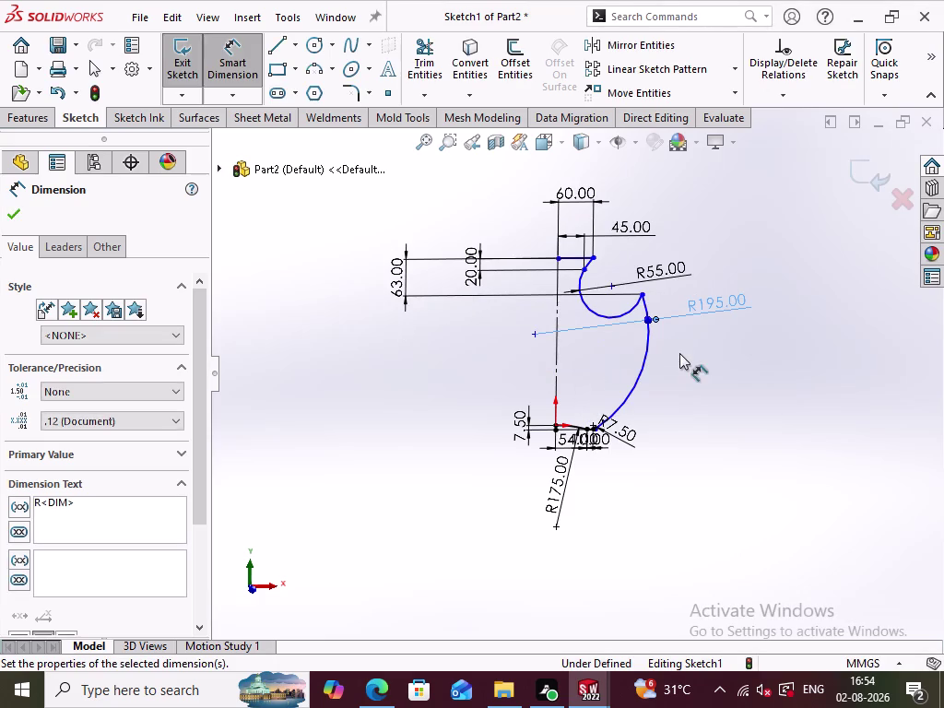
key(ctrl+z)
click(684, 420)
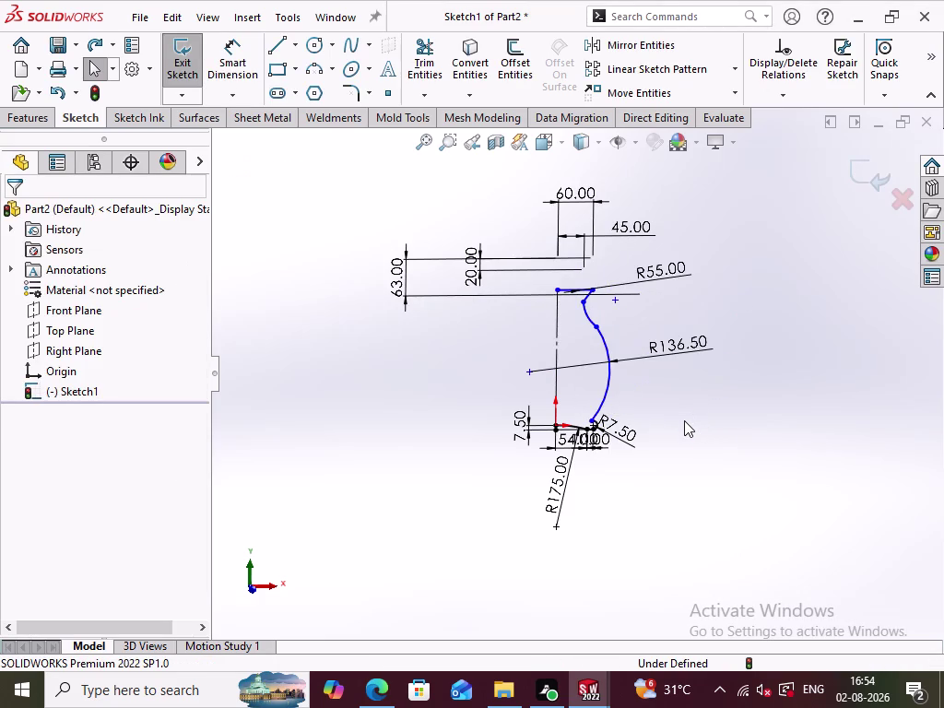
right_click(671, 341)
click(721, 467)
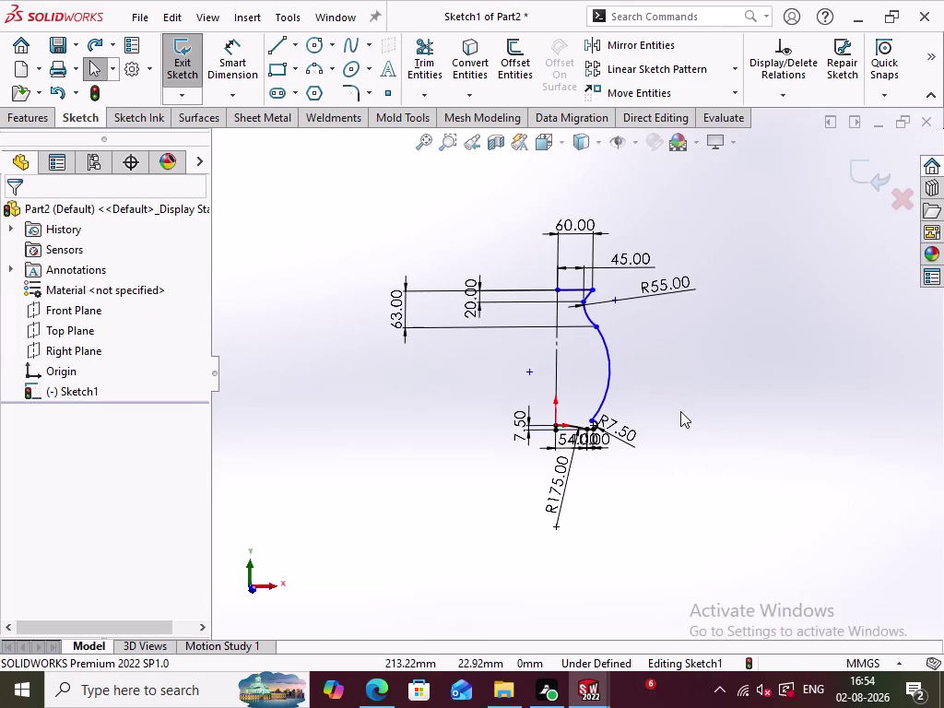
click(680, 411)
click(601, 338)
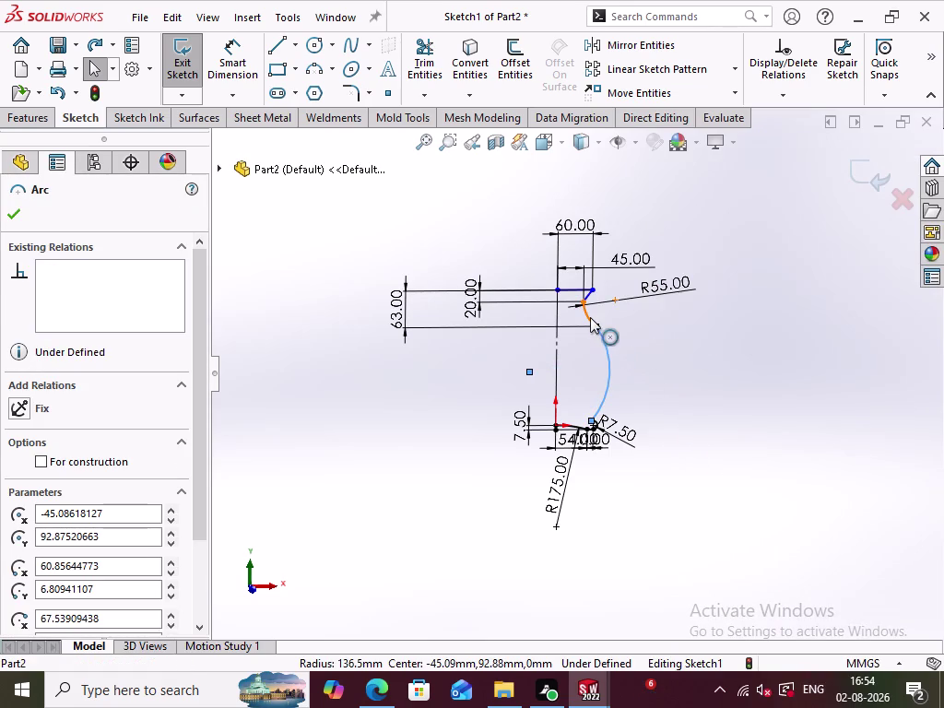
click(589, 317)
click(58, 533)
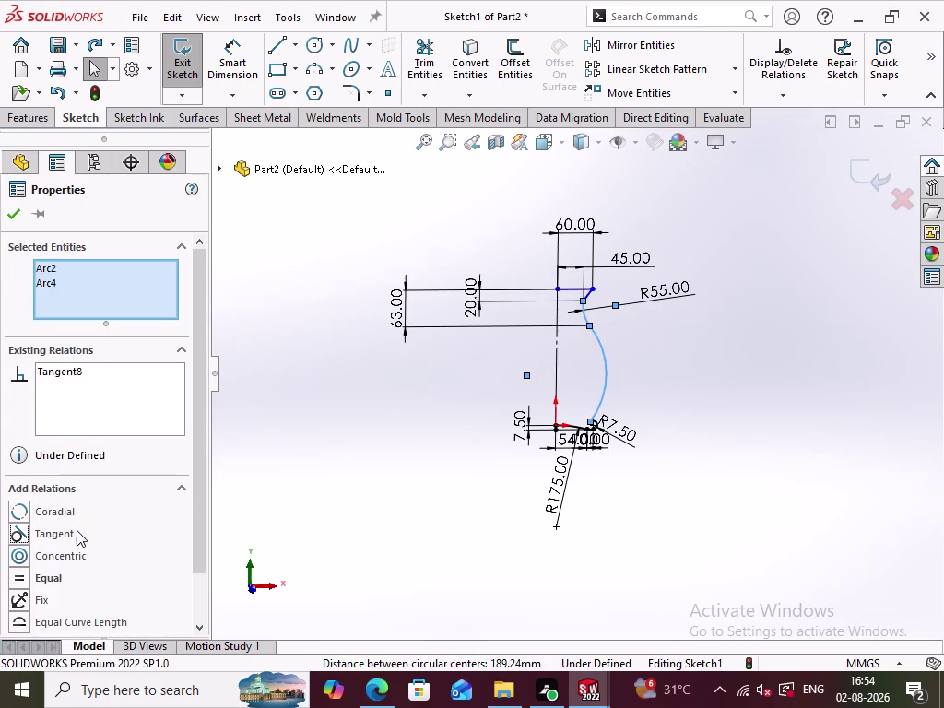
click(351, 458)
scroll(down, 3)
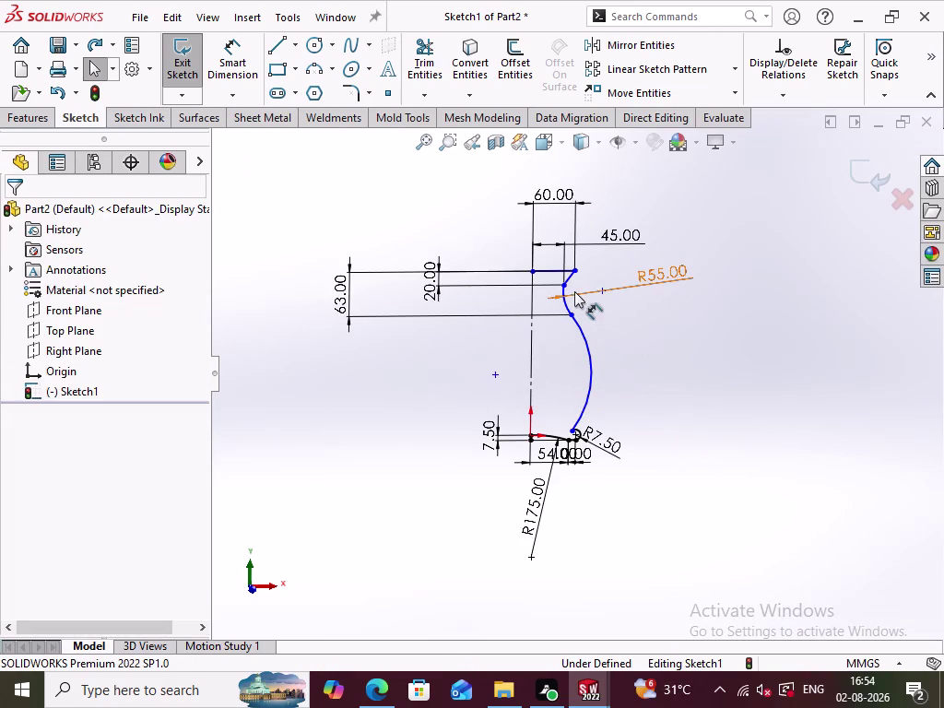
click(571, 279)
click(566, 300)
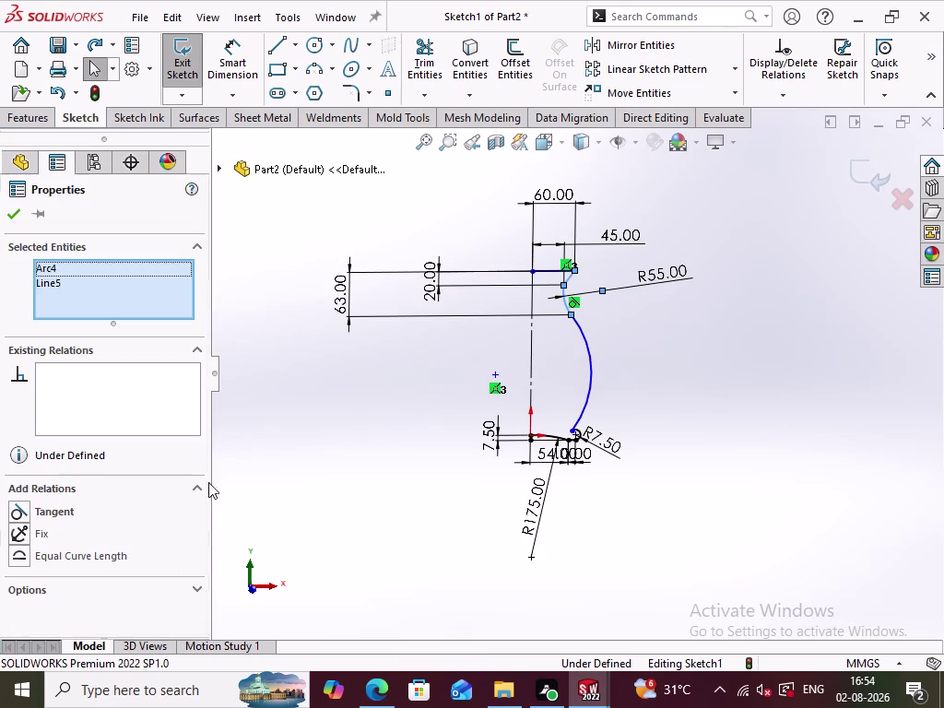
click(65, 511)
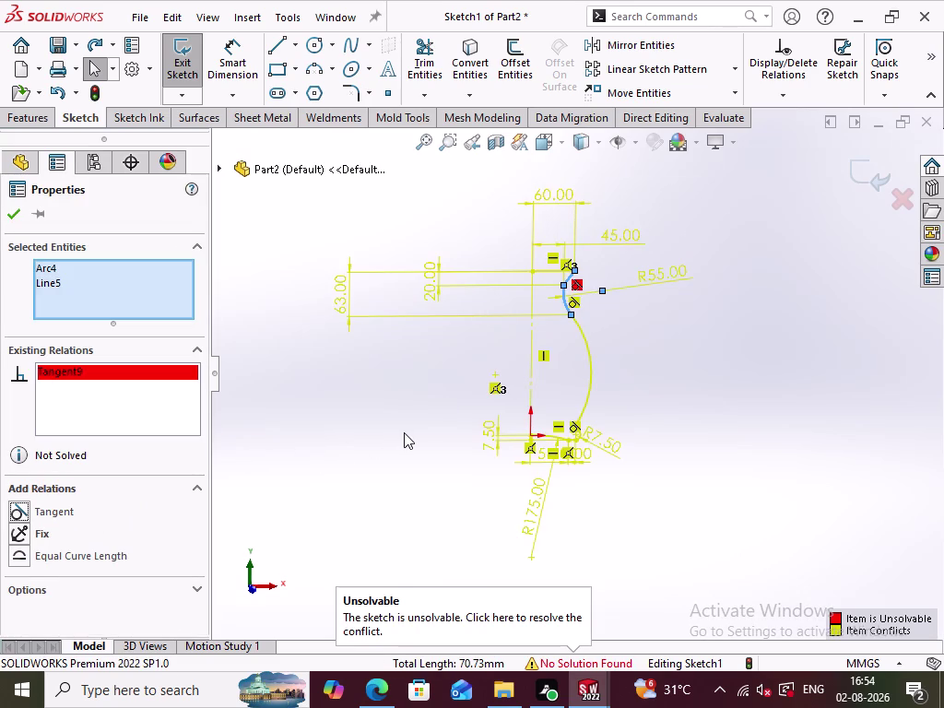
key(ctrl+z)
click(411, 432)
scroll(down, 3)
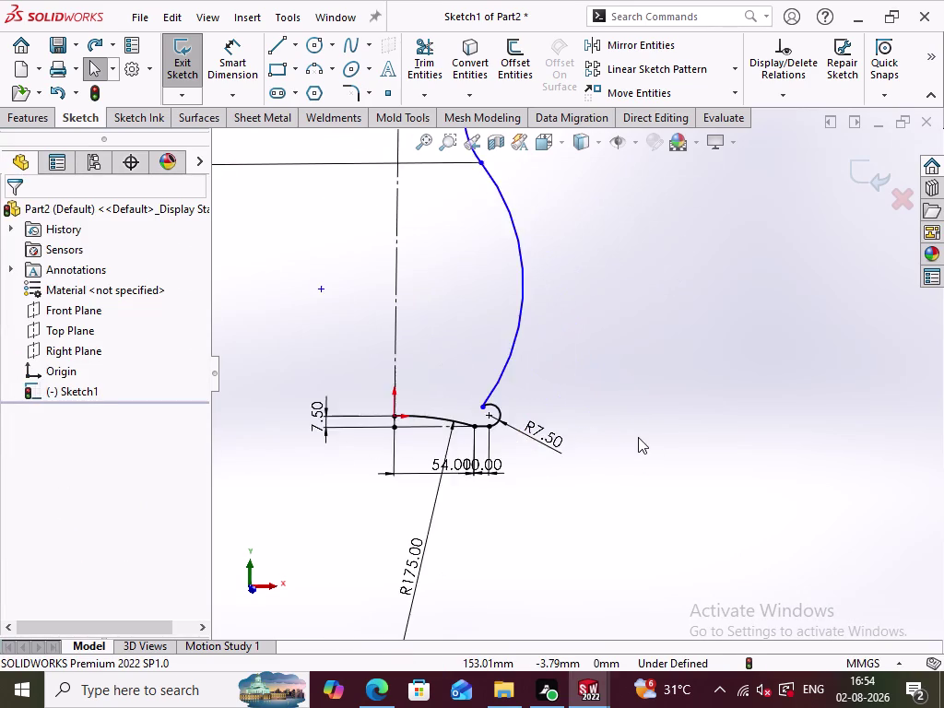
scroll(down, 3)
scroll(up, 3)
right_click(522, 412)
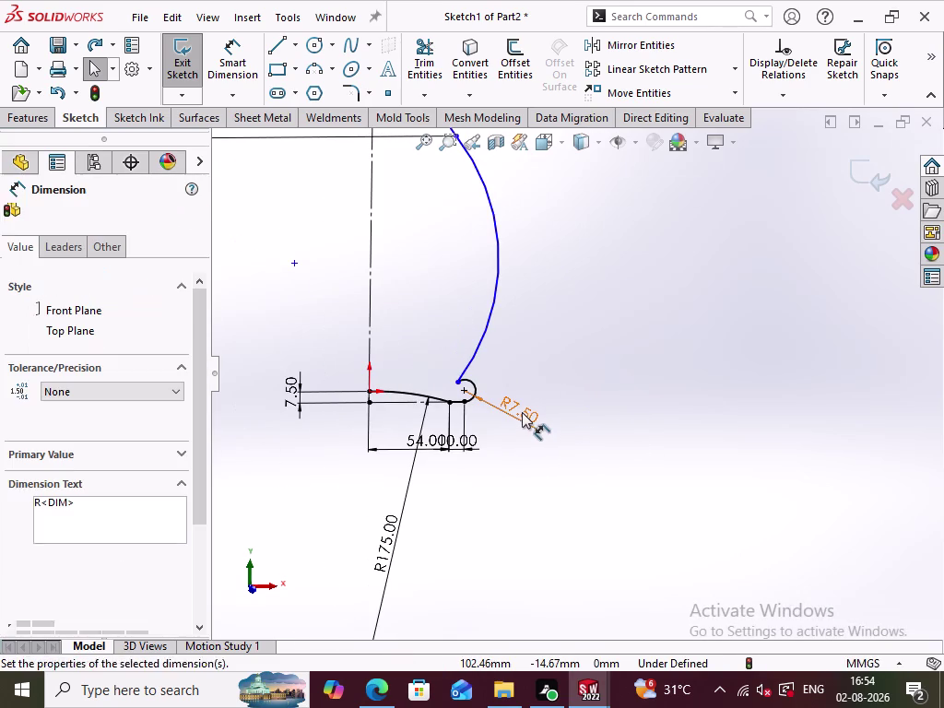
click(574, 464)
click(572, 421)
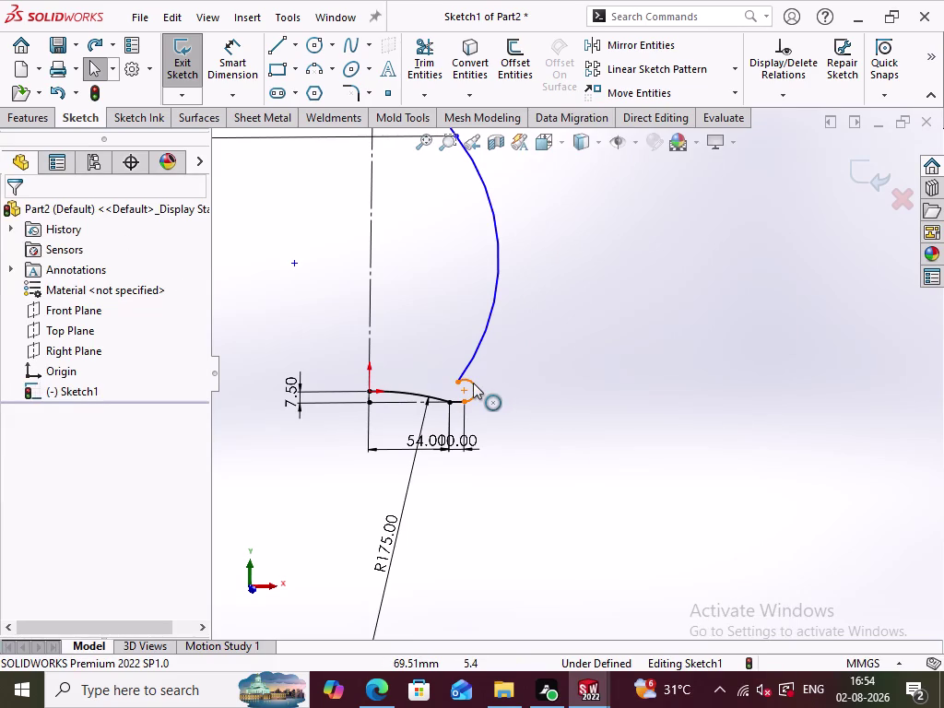
click(473, 382)
click(467, 366)
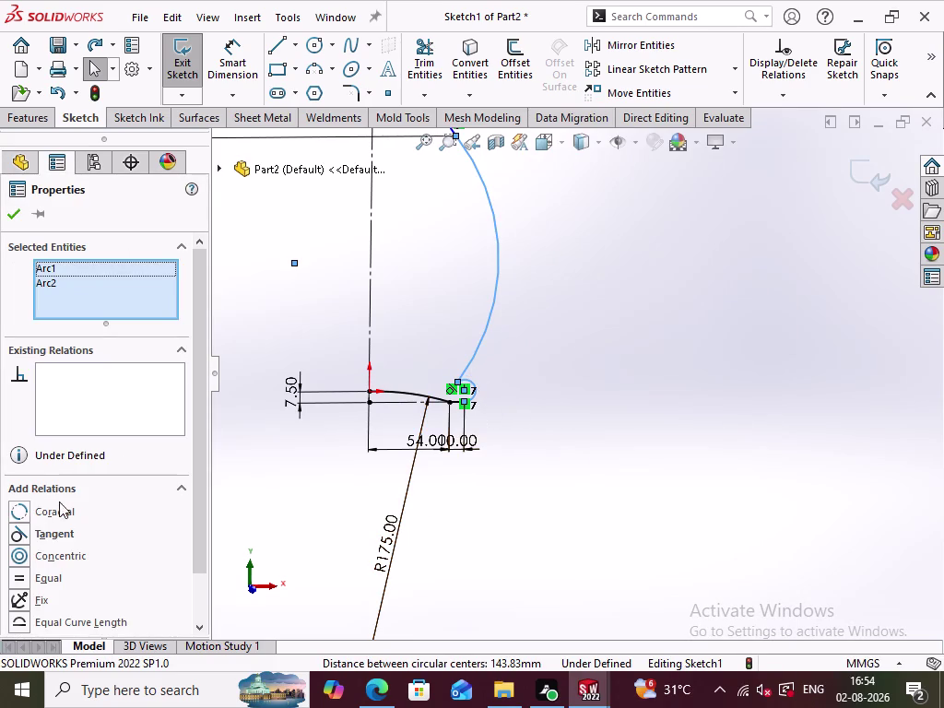
click(53, 528)
click(501, 447)
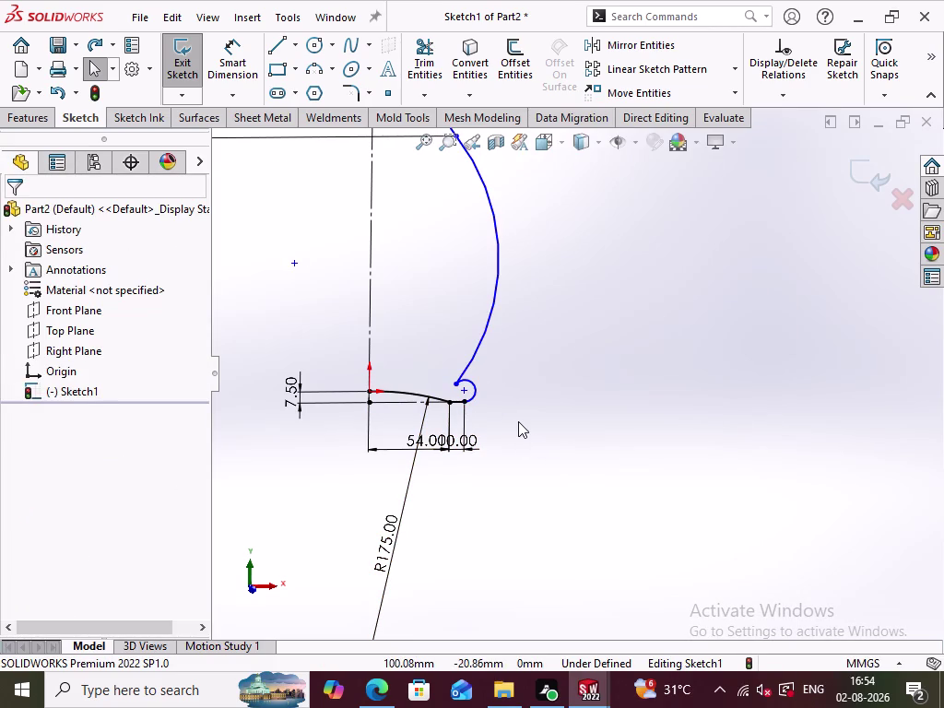
click(453, 386)
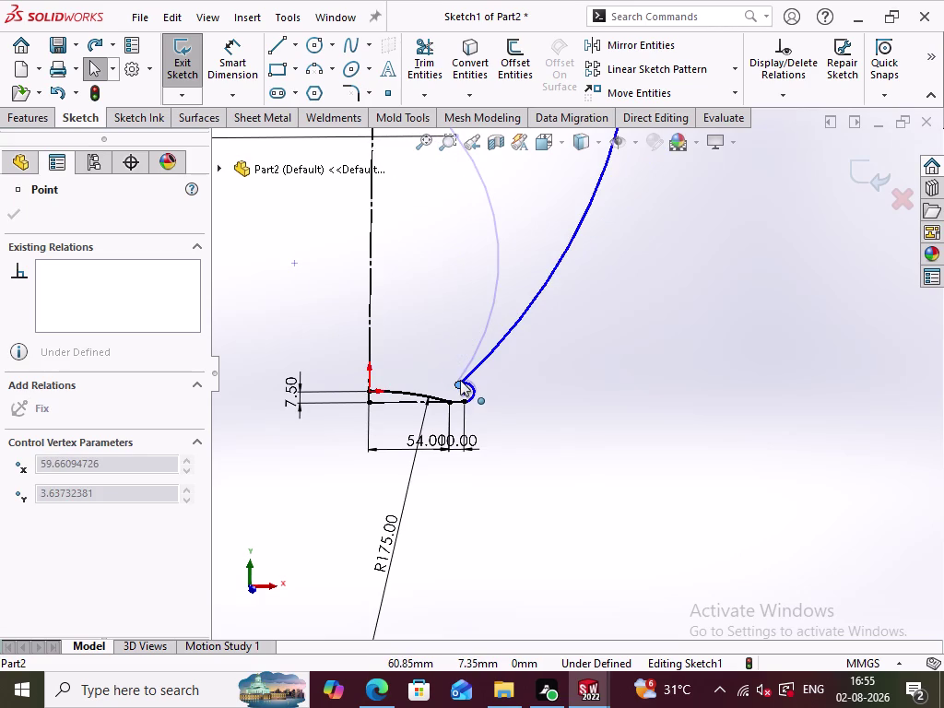
click(542, 413)
scroll(up, 3)
scroll(down, 3)
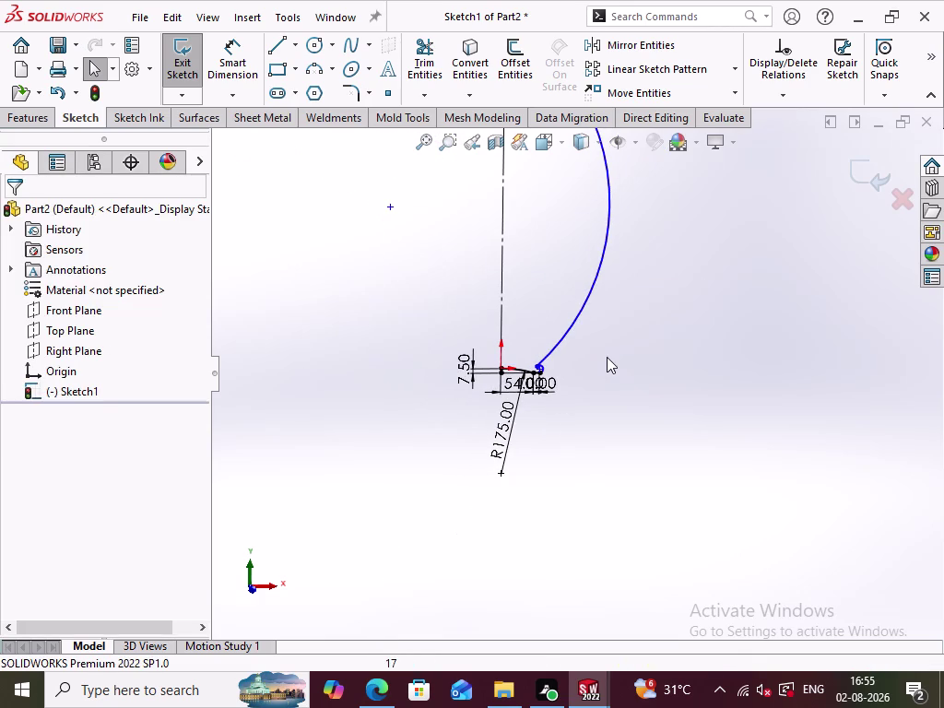
key(ctrl+z)
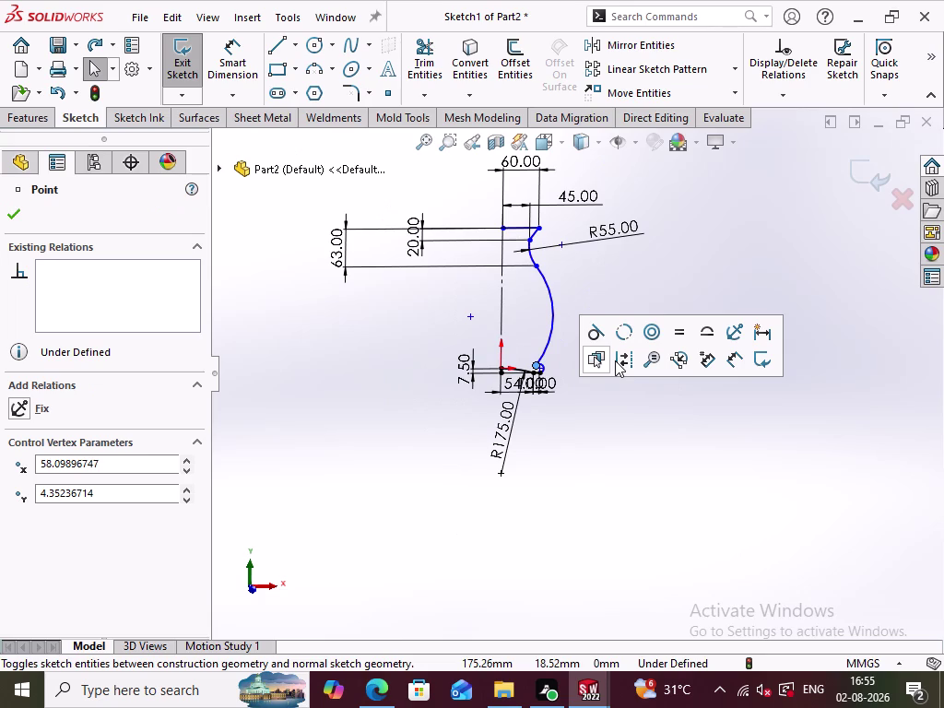
click(561, 435)
scroll(down, 3)
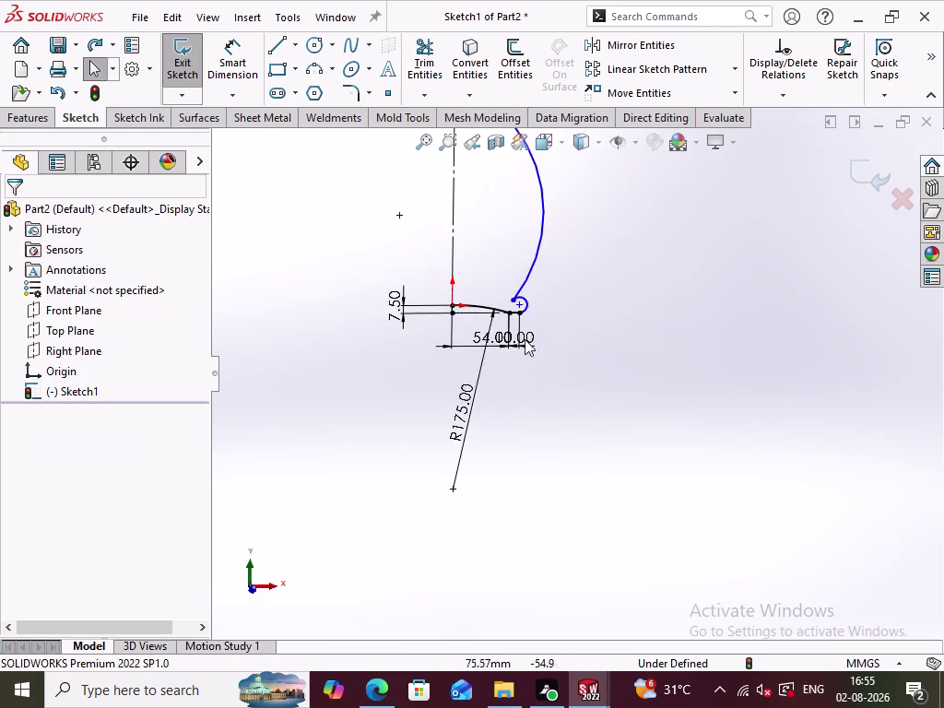
scroll(down, 3)
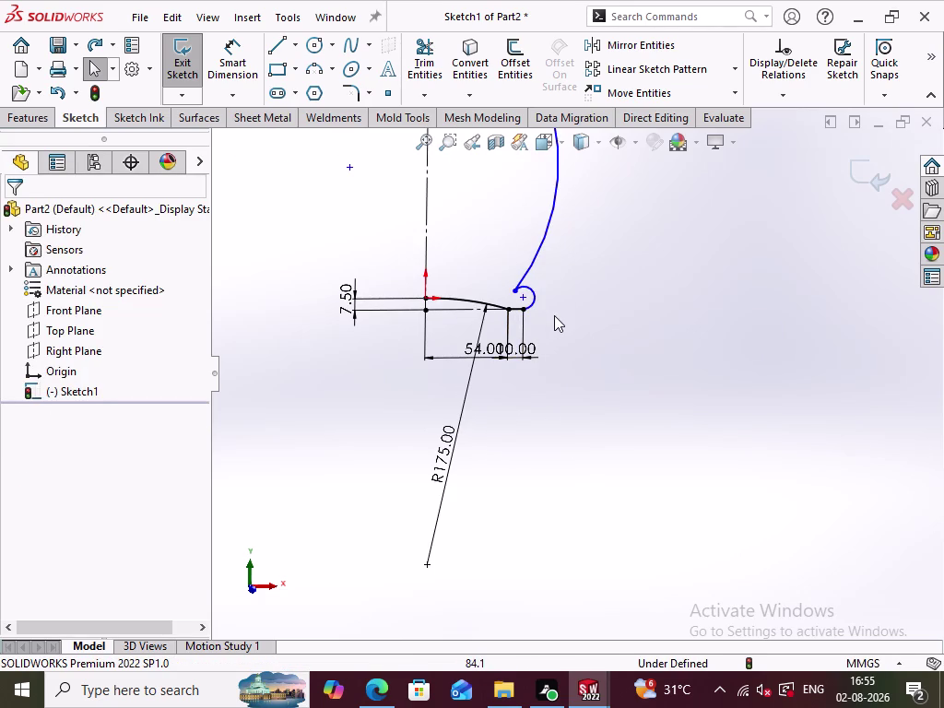
right_click(531, 294)
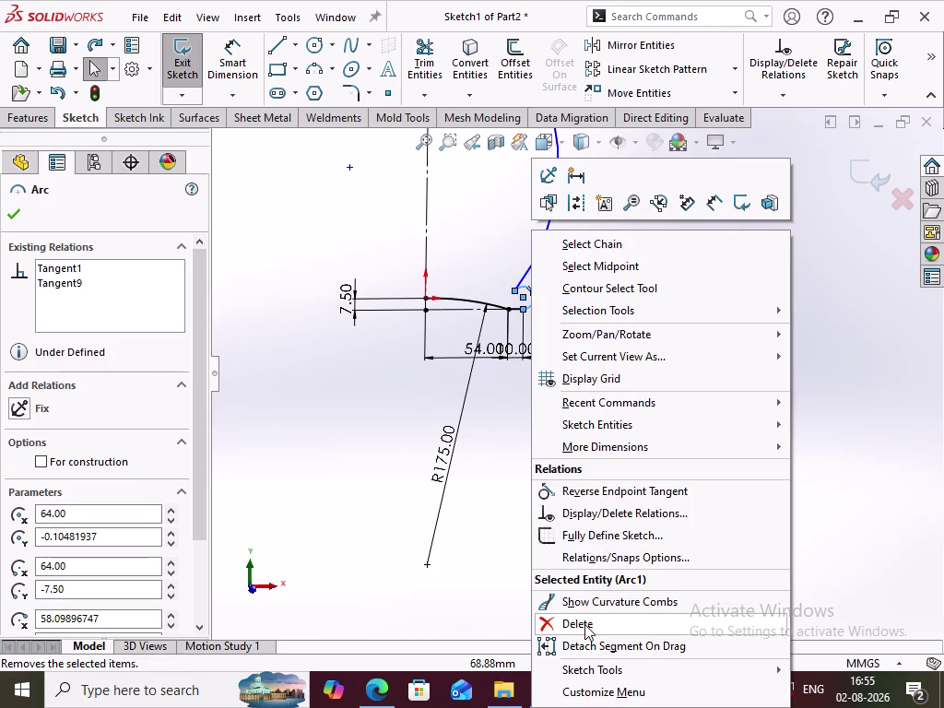
Delete the small bottom arc and pull the curve's lower end free above the bottom line.
click(583, 625)
click(600, 359)
drag(517, 293, 532, 289)
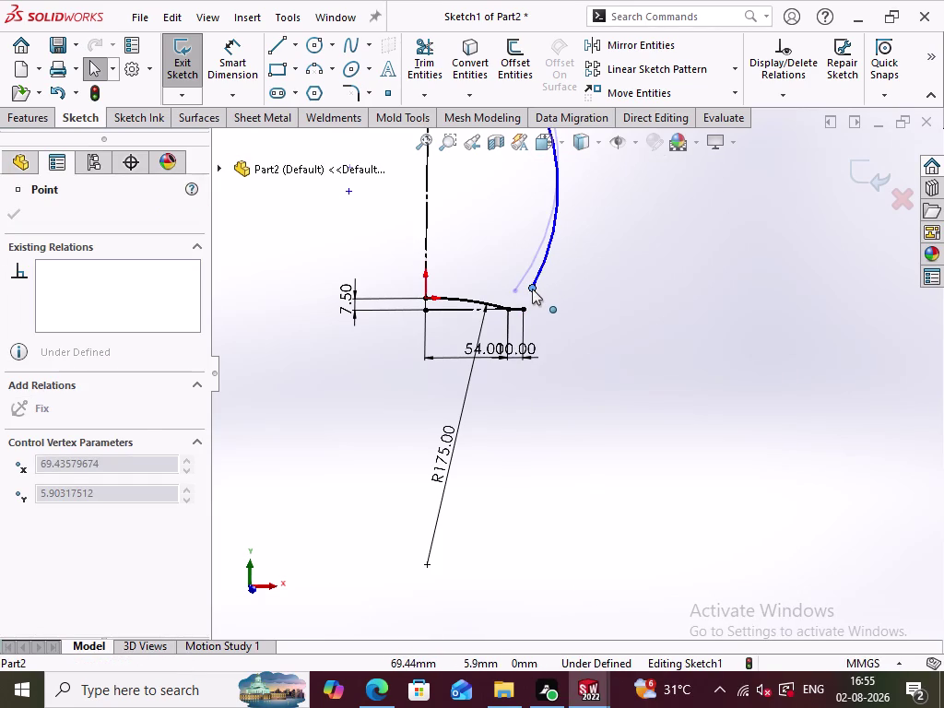
drag(532, 288, 530, 288)
click(574, 330)
scroll(up, 3)
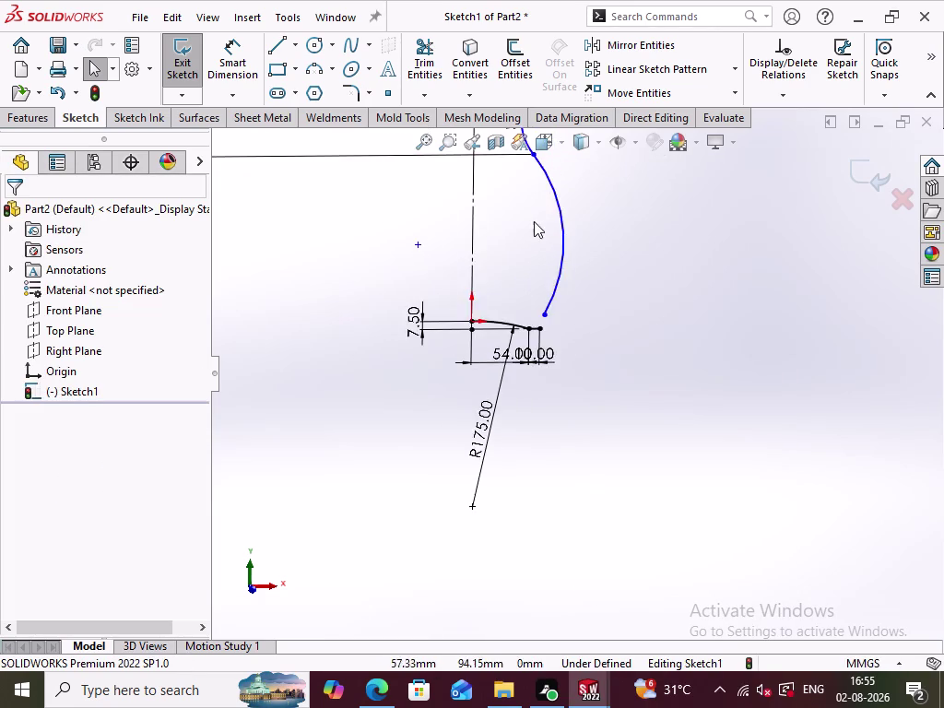
scroll(up, 3)
scroll(down, 3)
scroll(down, 3)
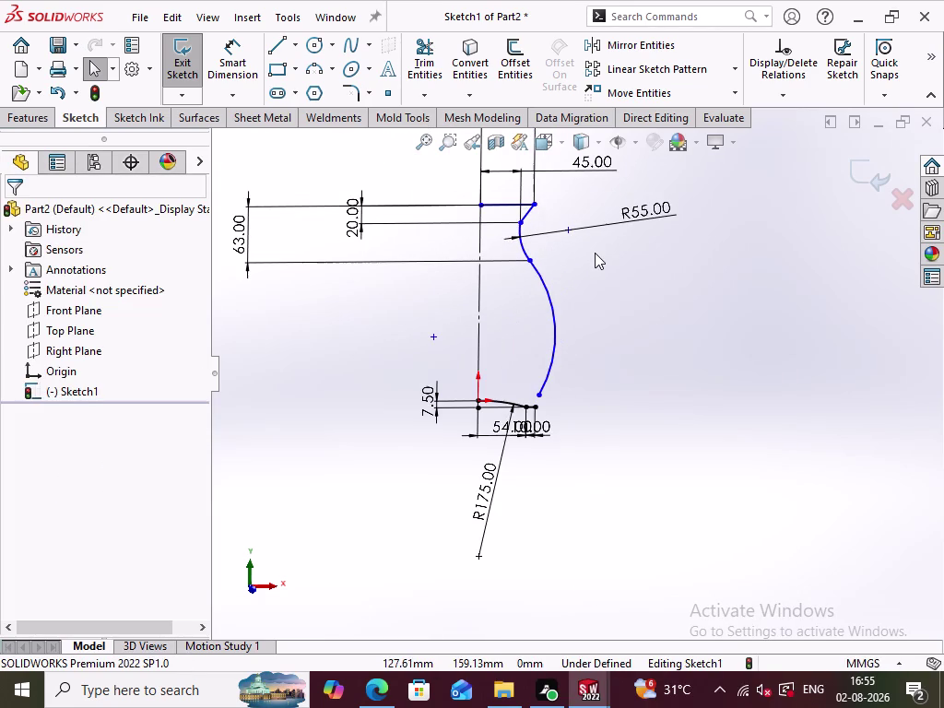
scroll(down, 3)
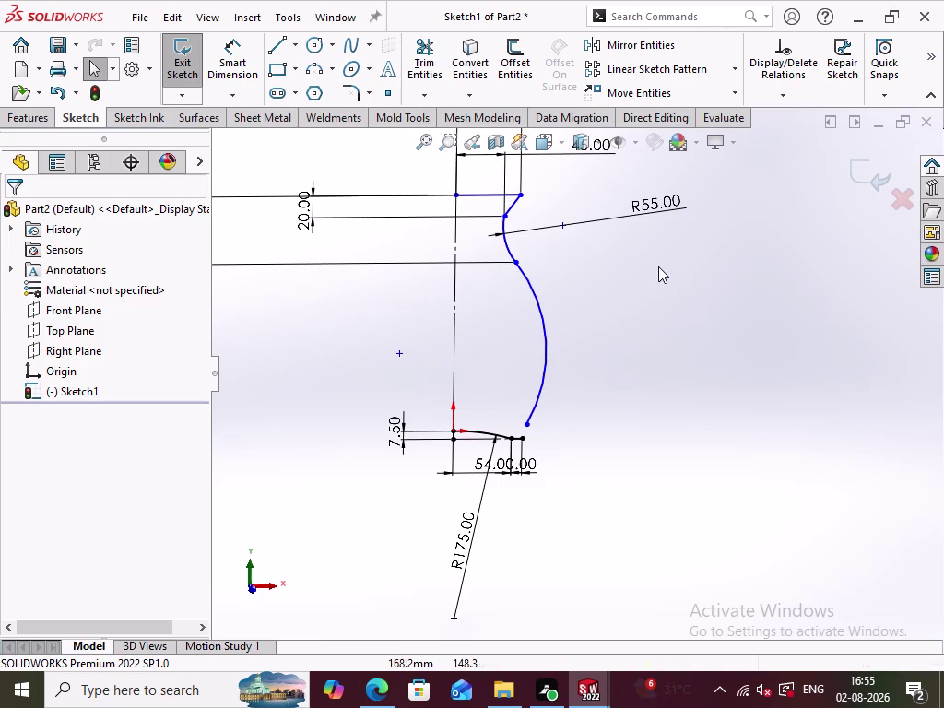
click(317, 72)
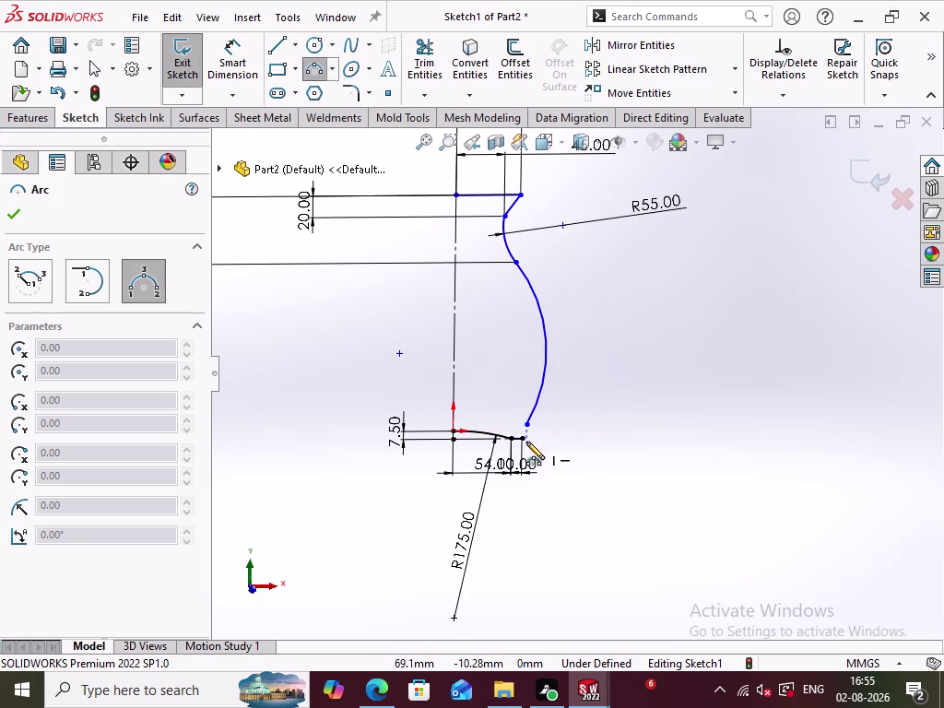
Draw a three-point arc from the bottom line's end to the curve's lower endpoint.
click(524, 441)
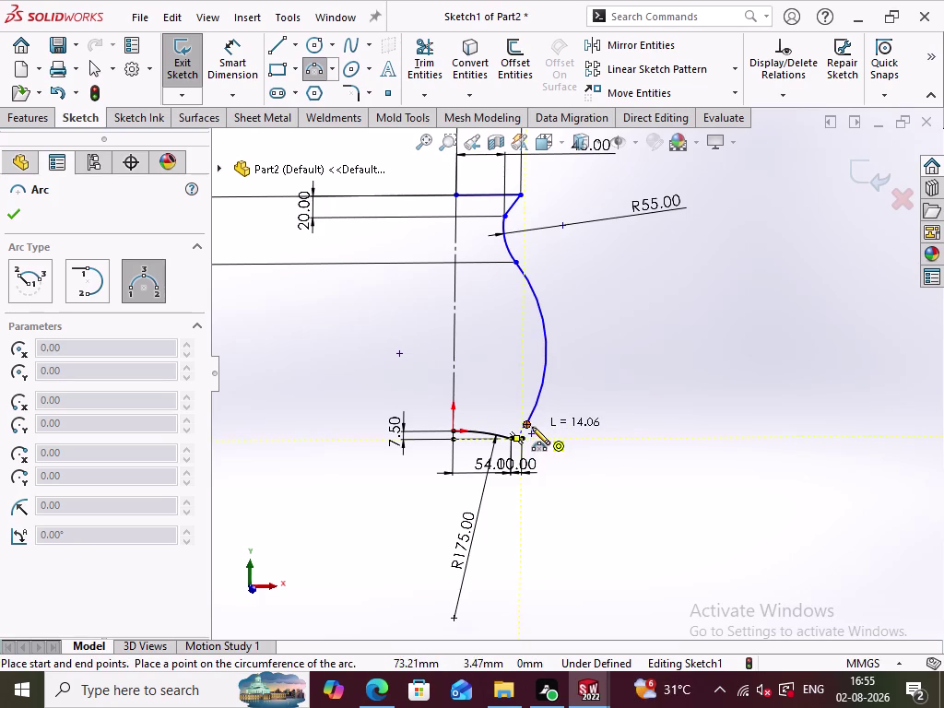
click(530, 427)
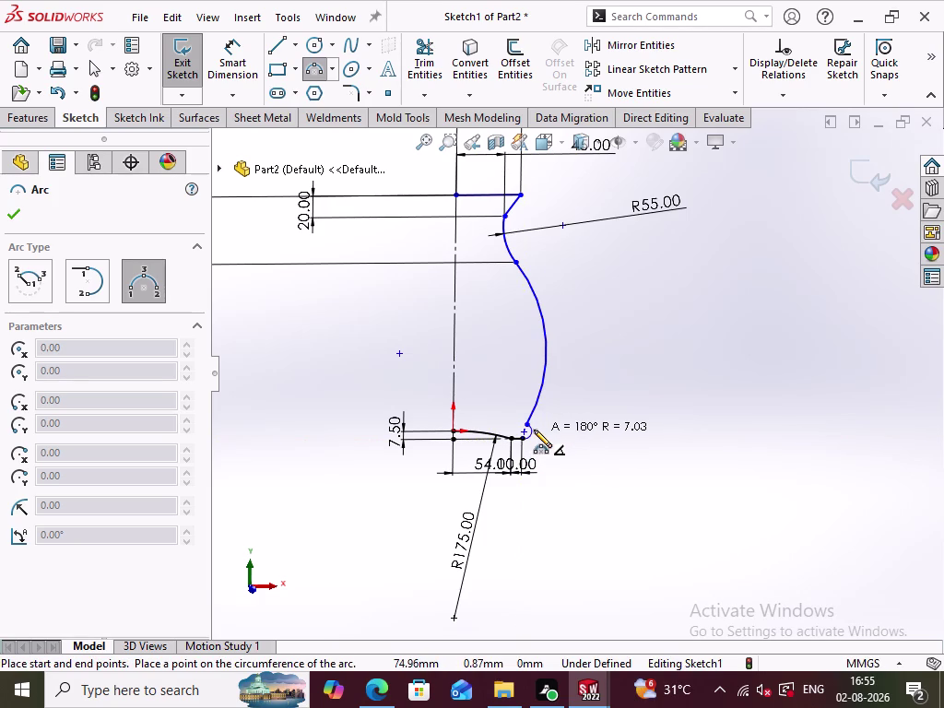
click(534, 429)
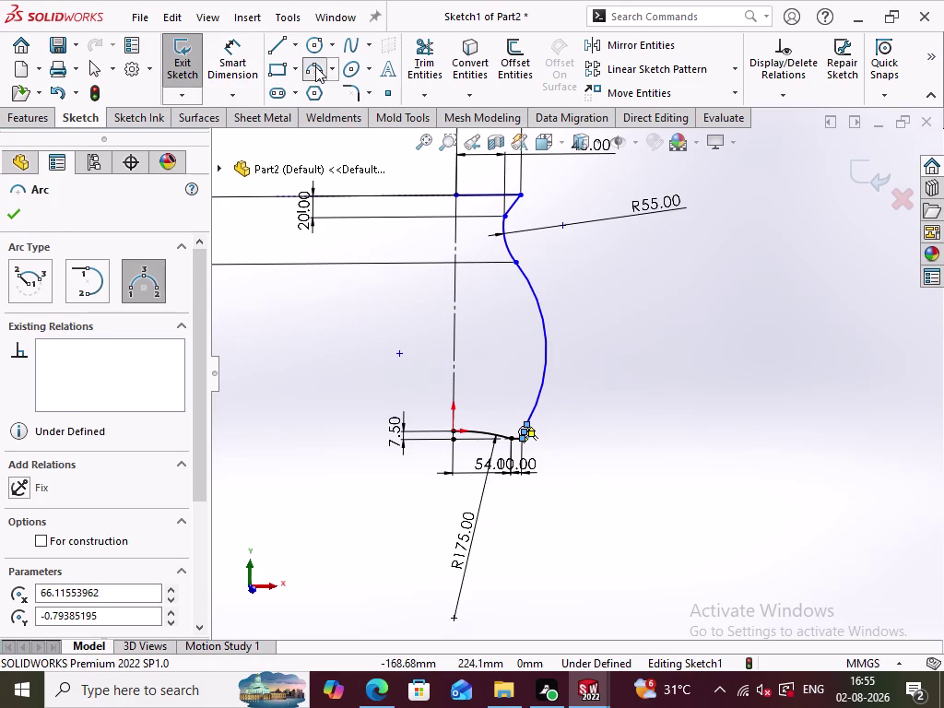
click(315, 66)
Add a Horizontal relation between the new arc's centre and the curve endpoint.
click(627, 334)
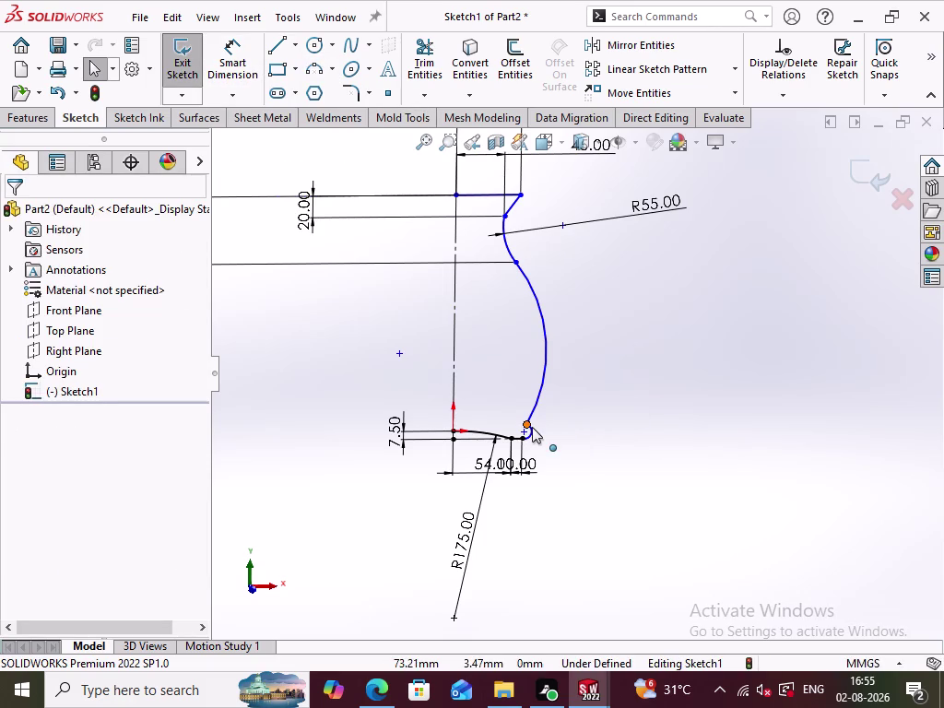
click(532, 427)
click(557, 425)
click(527, 422)
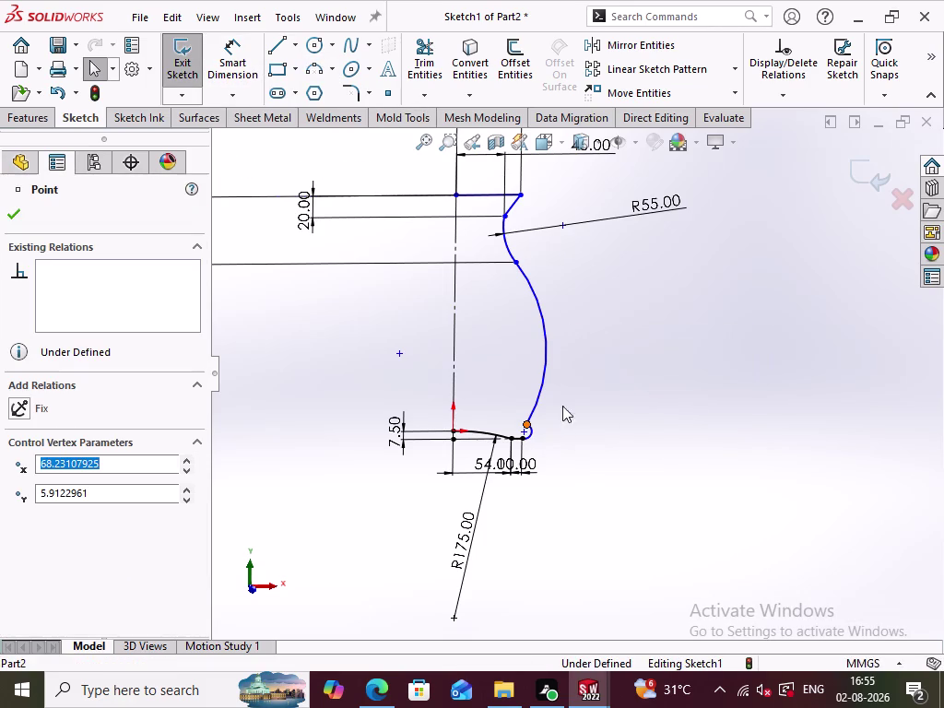
click(599, 335)
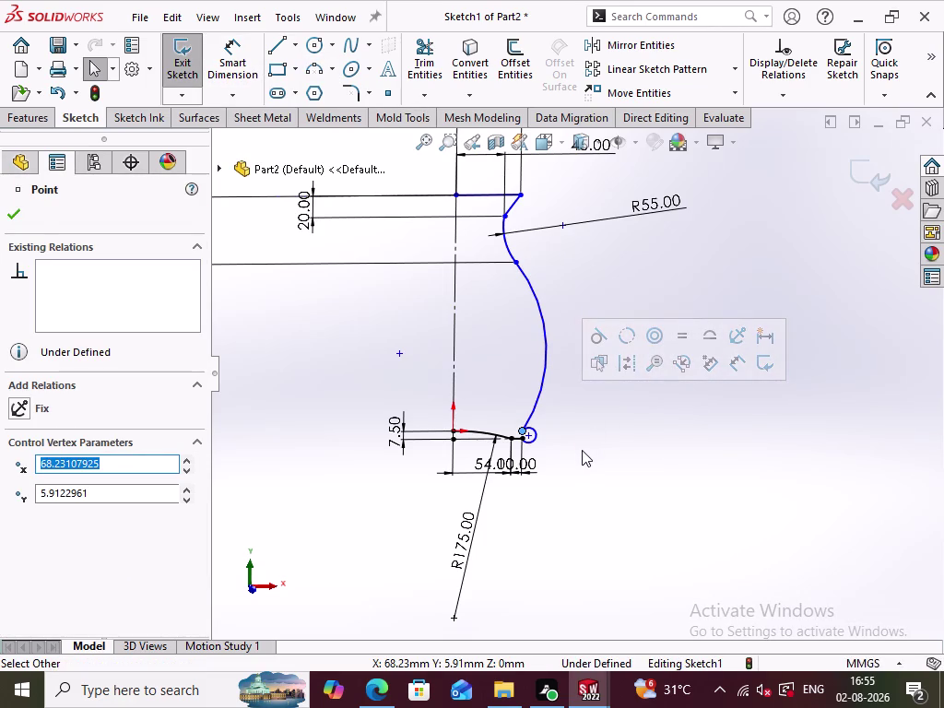
key(ctrl+z)
click(581, 450)
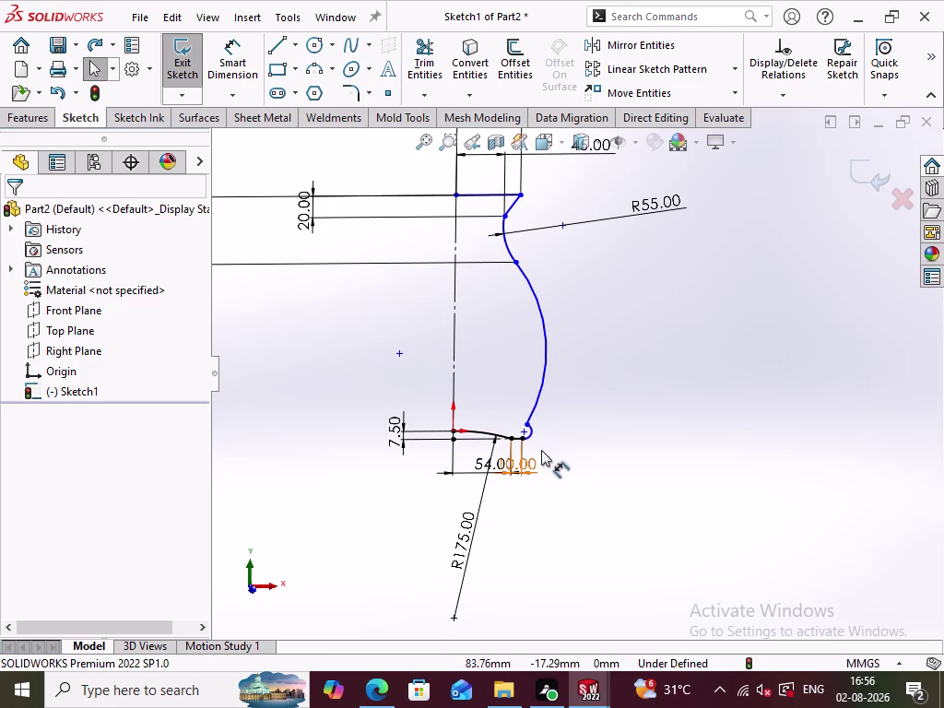
click(524, 430)
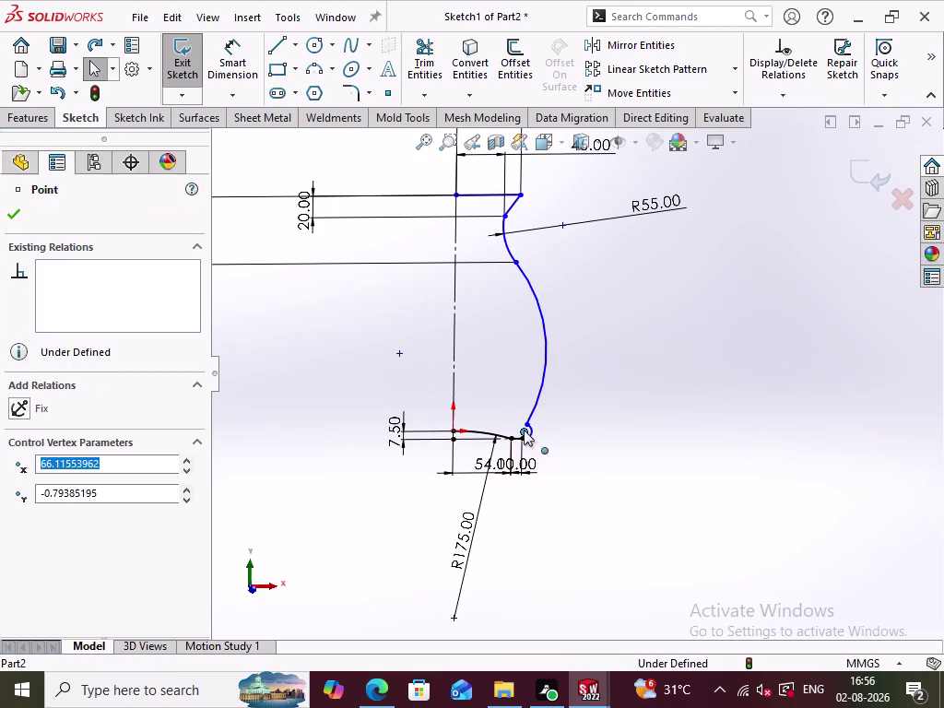
click(526, 425)
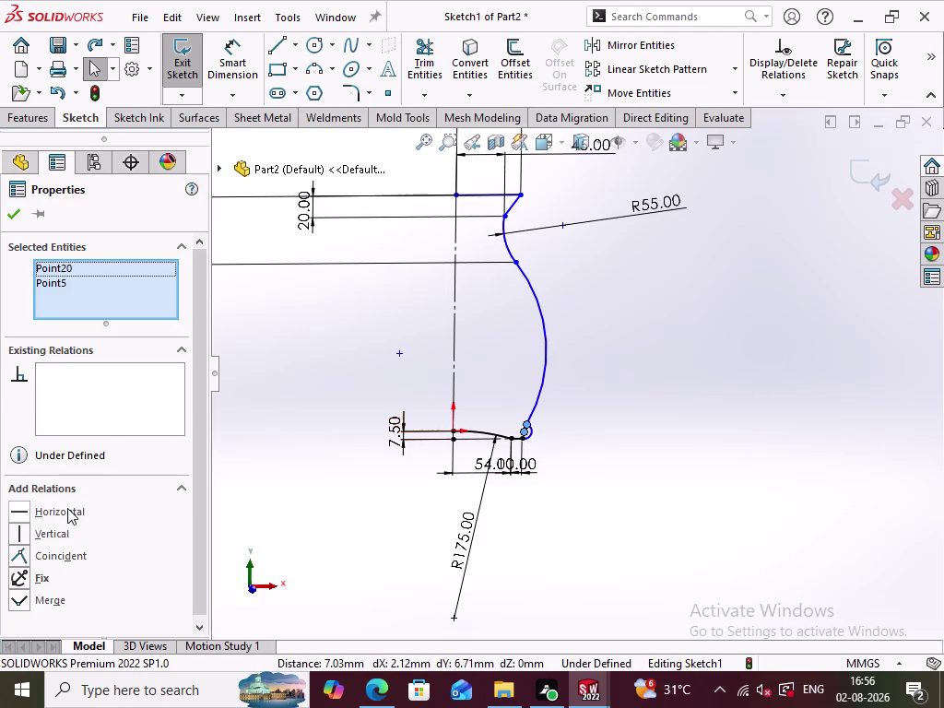
click(67, 508)
Dimension the small bottom arc with a 7.50 radius.
click(590, 446)
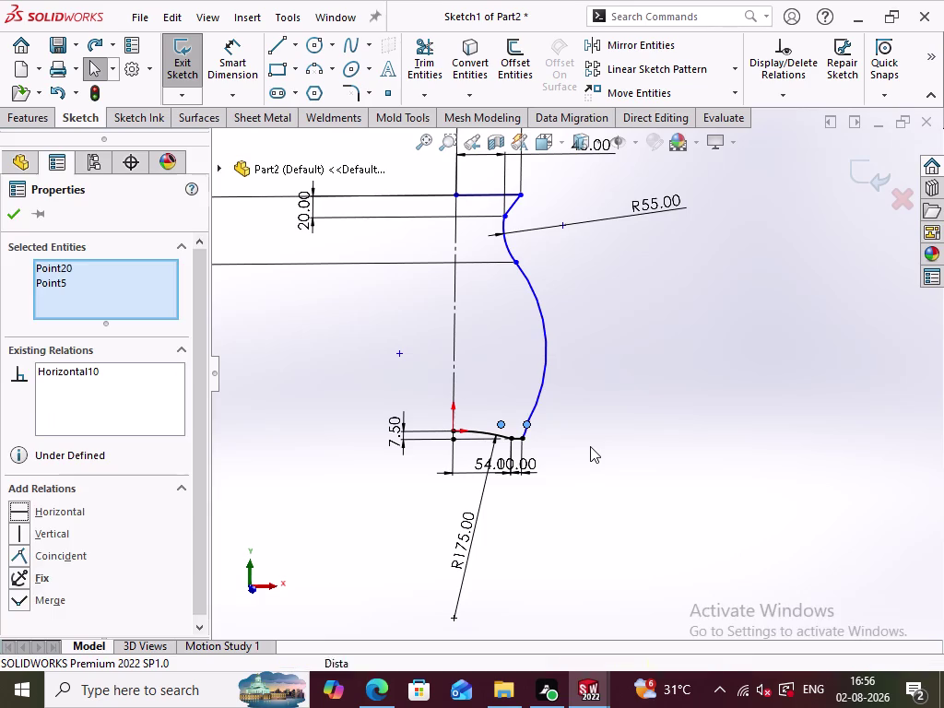
click(244, 63)
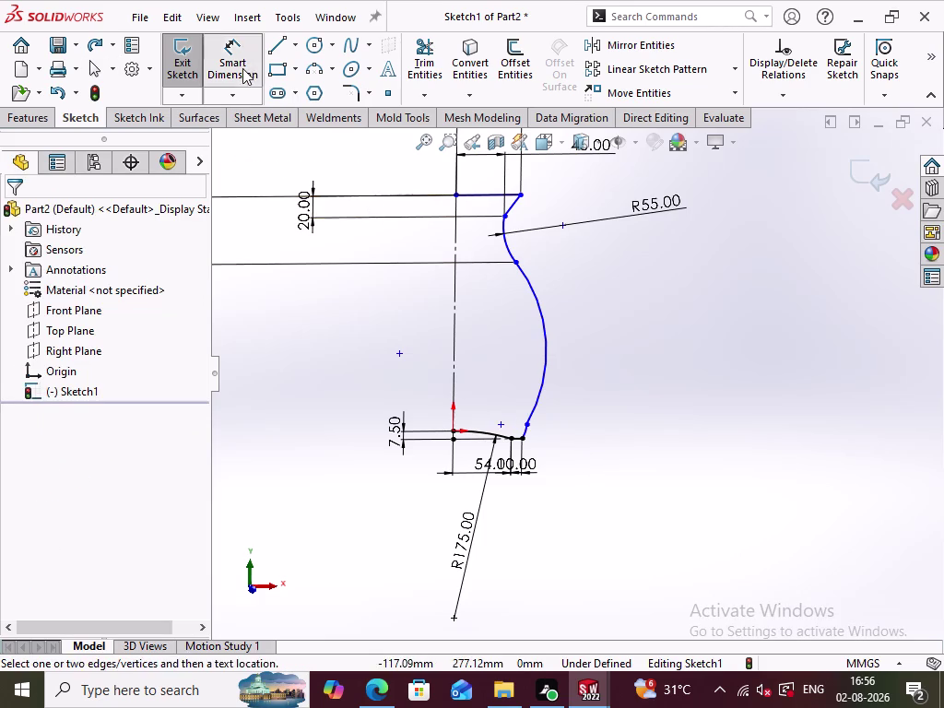
click(526, 431)
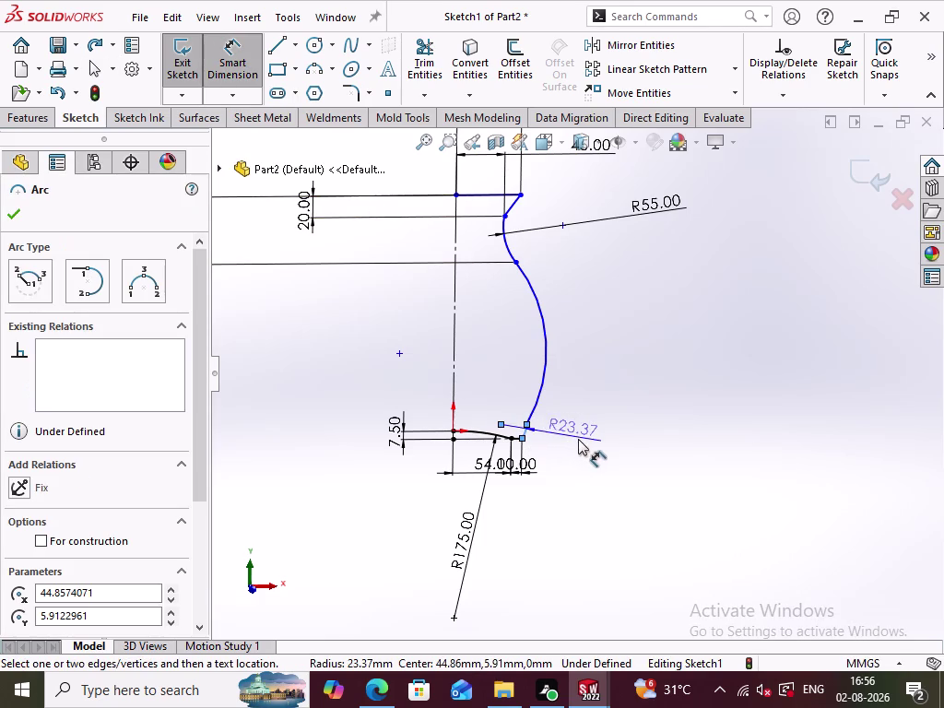
click(582, 451)
text(7)
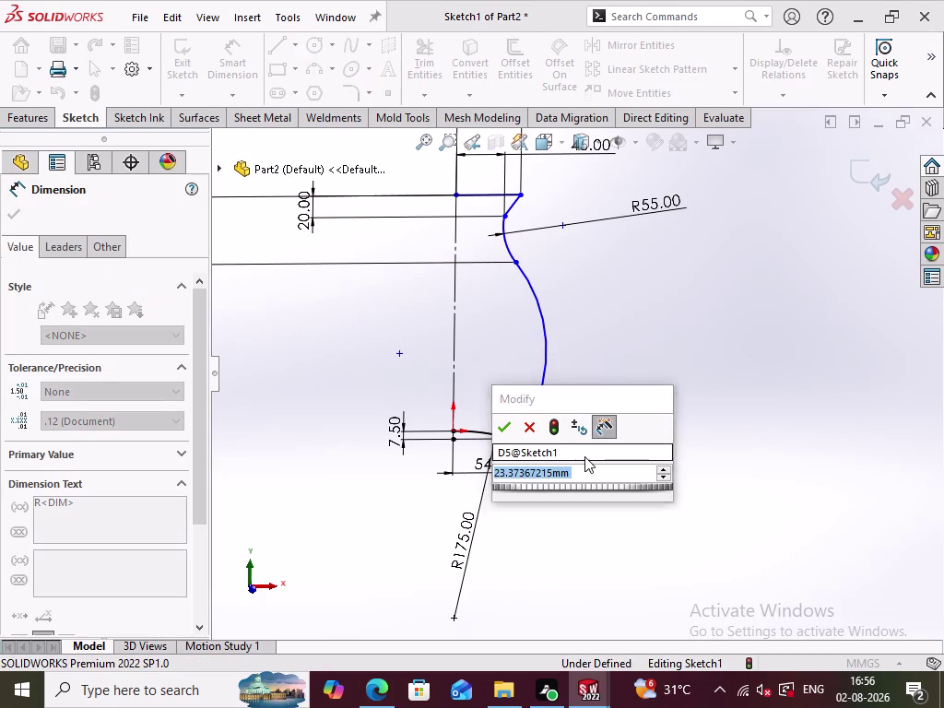
text(.)
key(5)
key(Return)
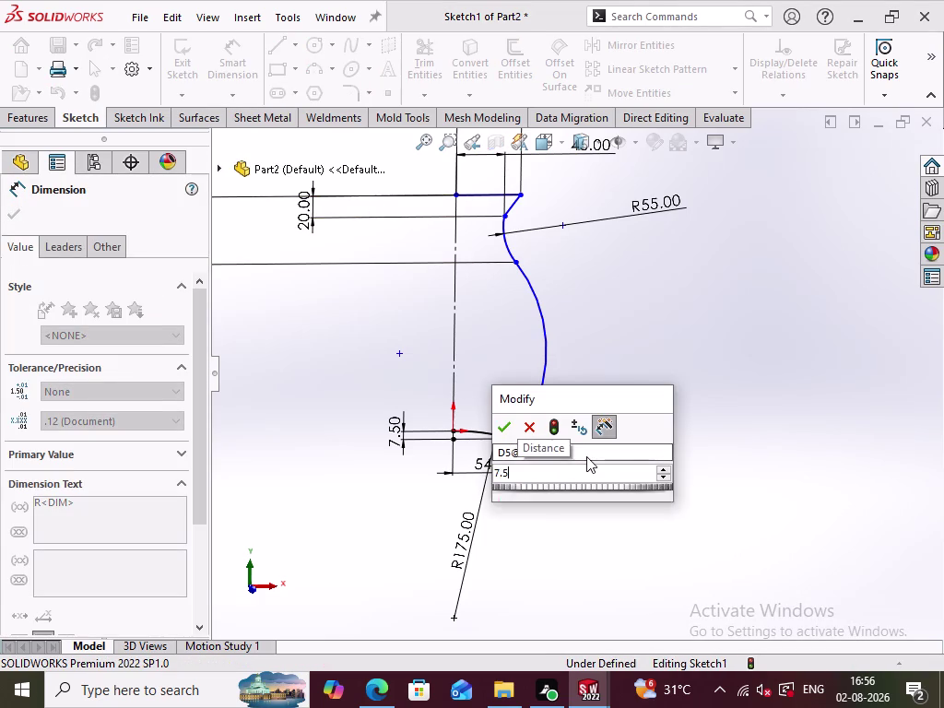
click(580, 509)
Add a radius dimension to the middle arc, entering 195.
scroll(down, 3)
scroll(down, 3)
scroll(up, 3)
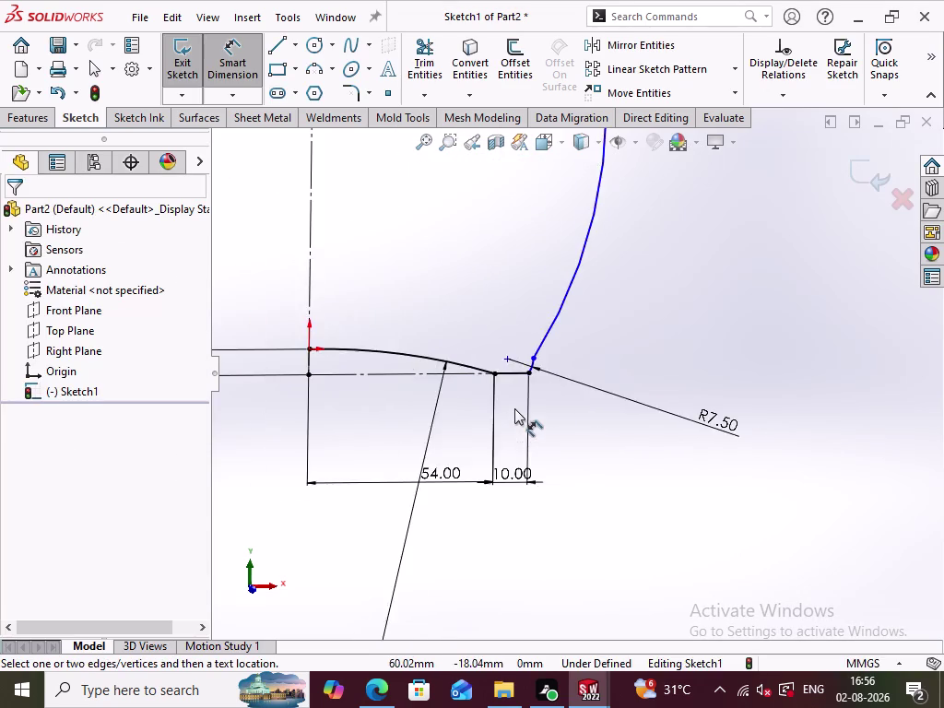
scroll(down, 3)
scroll(up, 3)
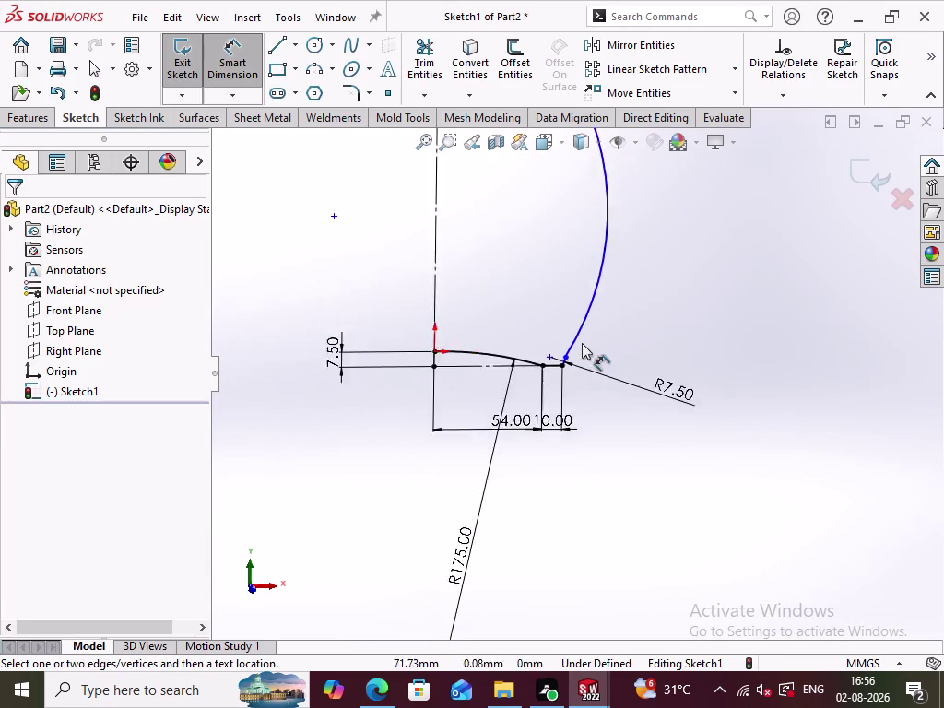
scroll(up, 3)
scroll(up, 3)
click(590, 300)
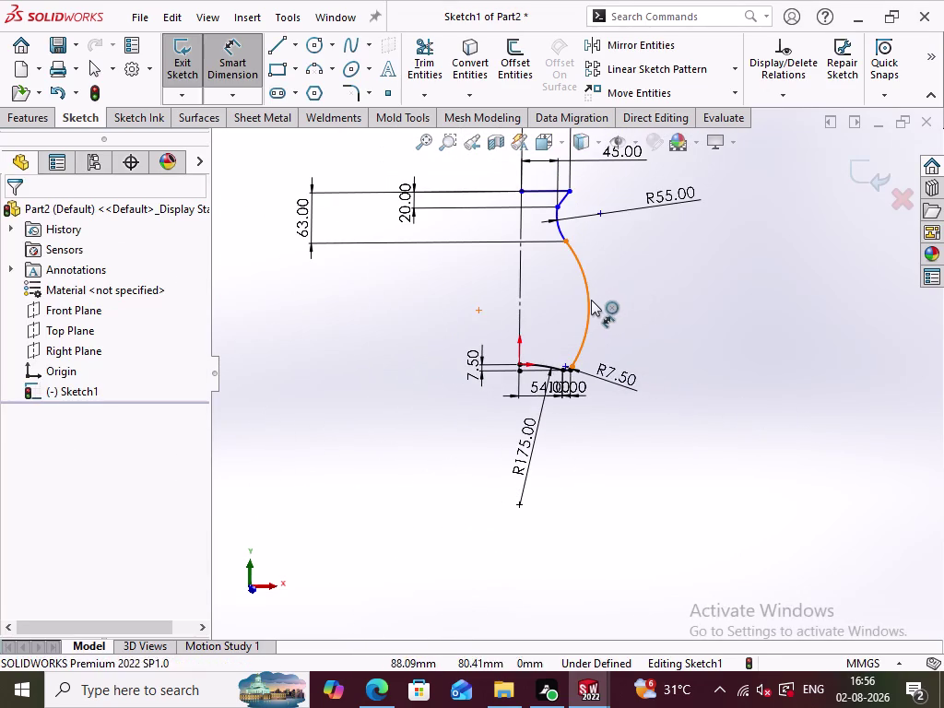
click(660, 285)
text(19)
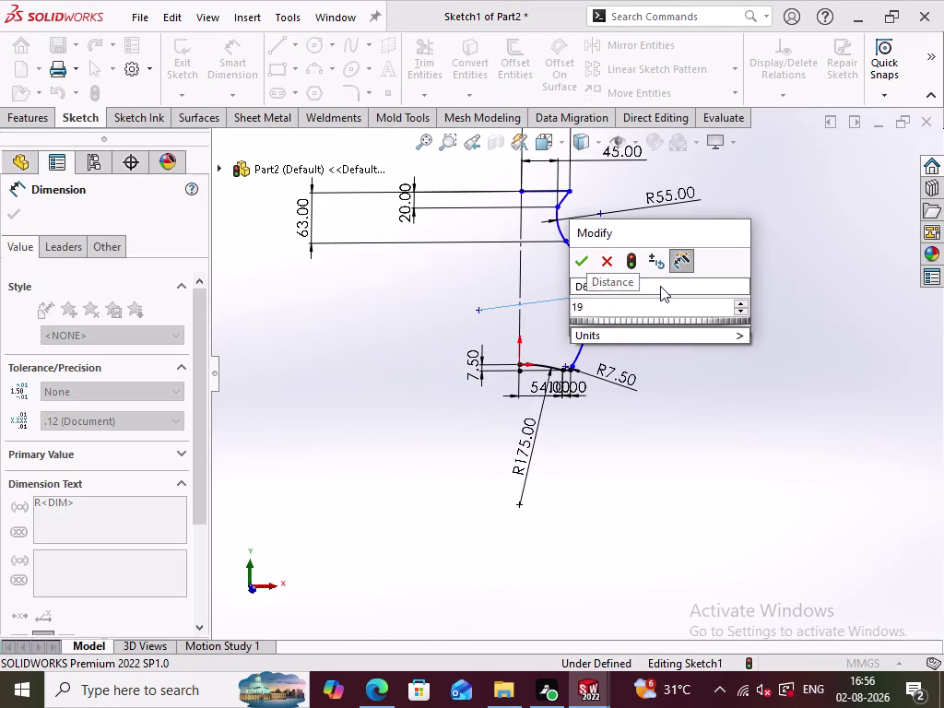
key(5)
key(Return)
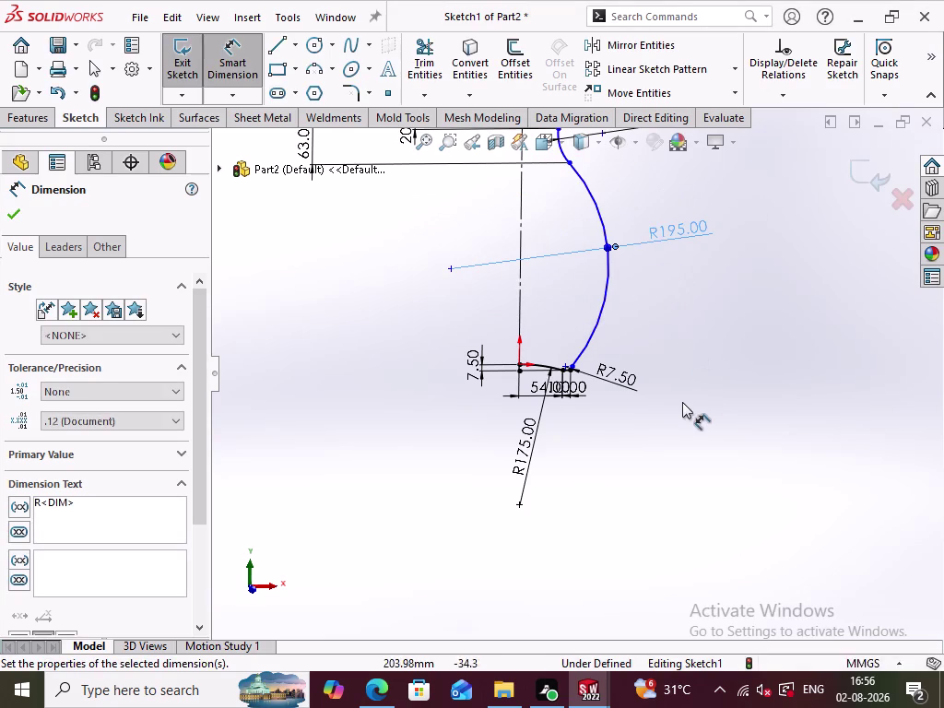
click(690, 403)
Try an overall profile height of 250, dismiss the invalid geometry warning, and undo.
scroll(up, 3)
scroll(up, 3)
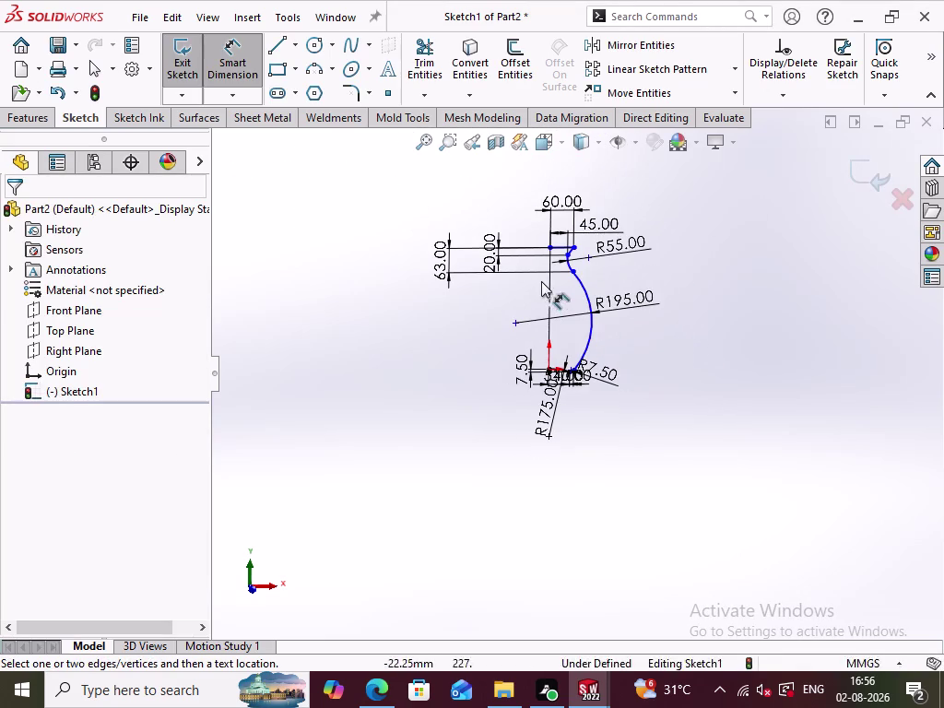
click(547, 280)
click(471, 315)
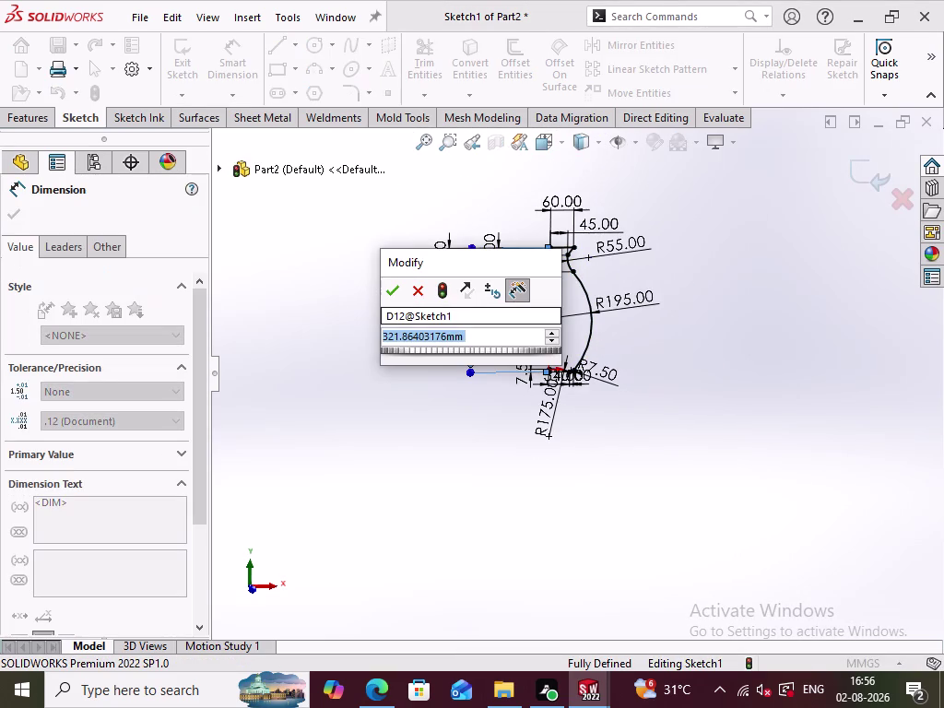
text(25)
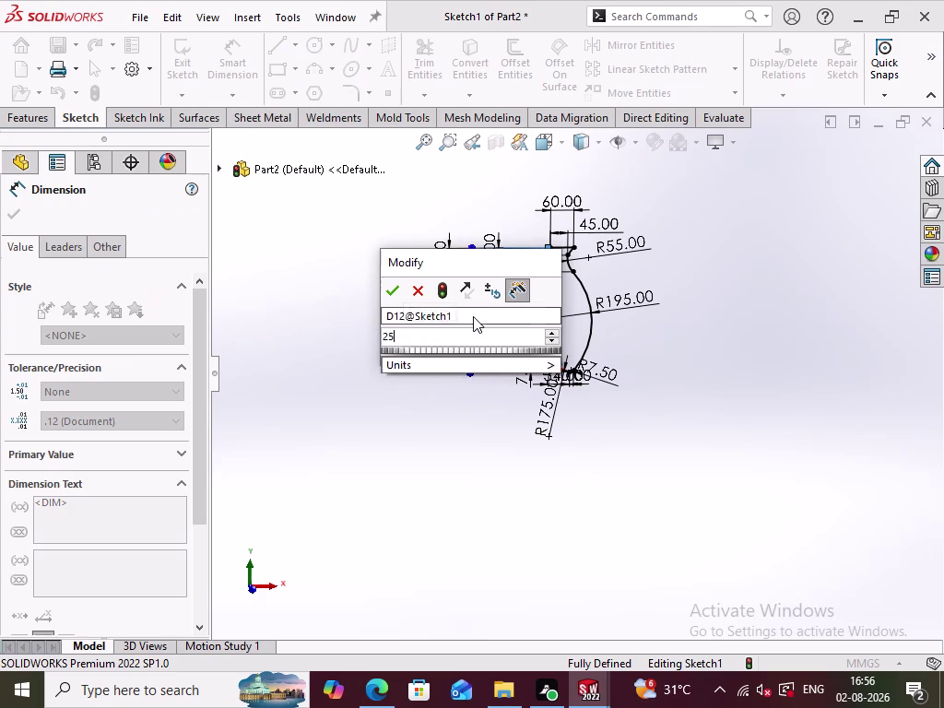
text(0)
key(Return)
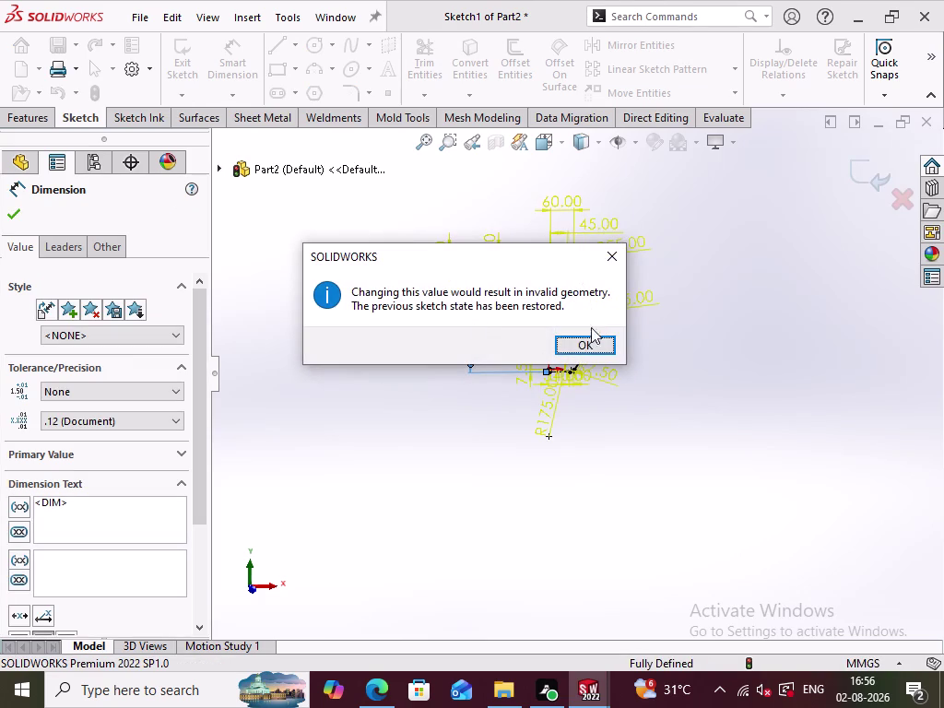
click(590, 349)
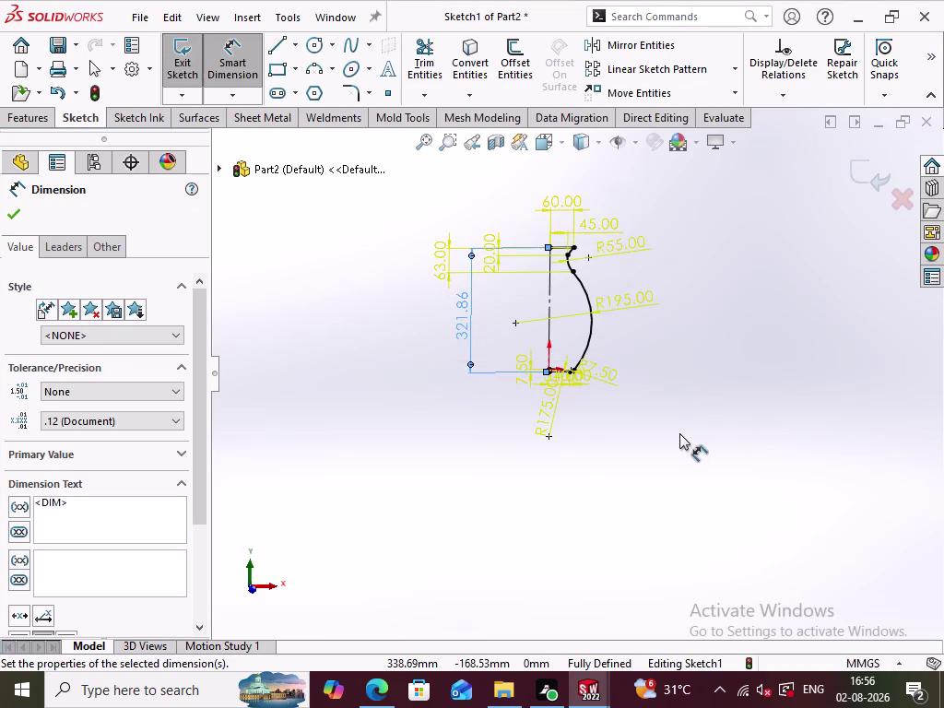
key(ctrl+z)
Delete the R136.50 dimension from the middle arc and zoom in on the profile.
click(636, 450)
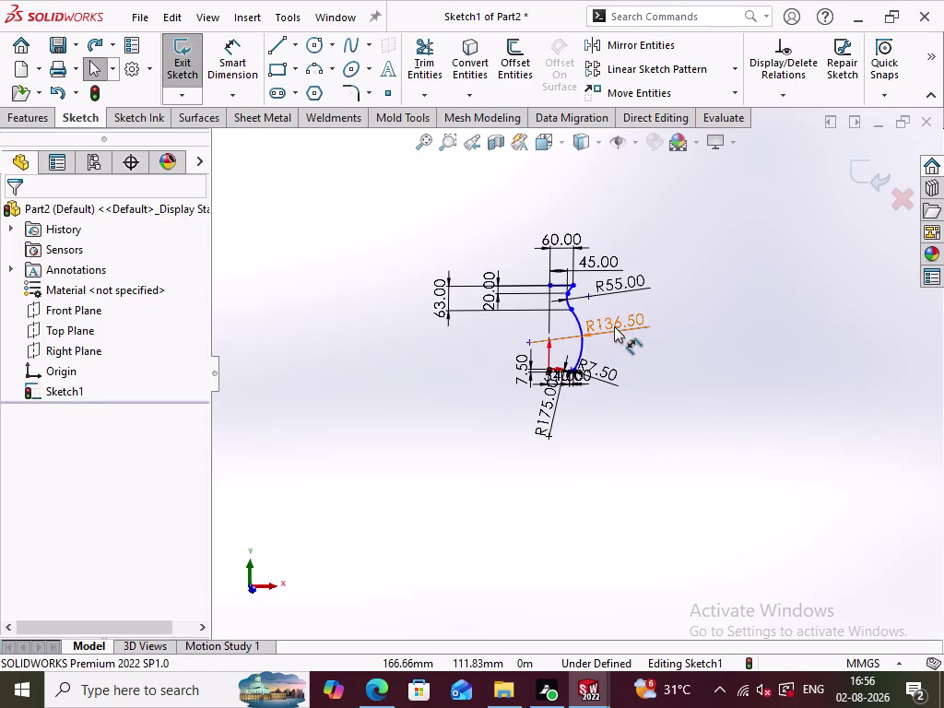
right_click(616, 323)
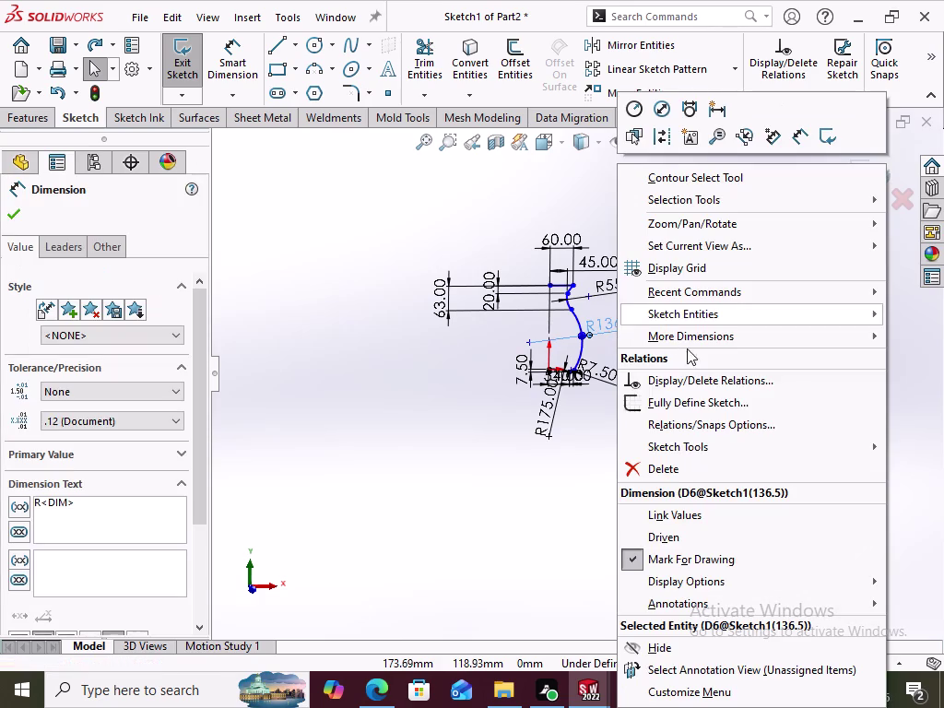
click(693, 474)
scroll(down, 3)
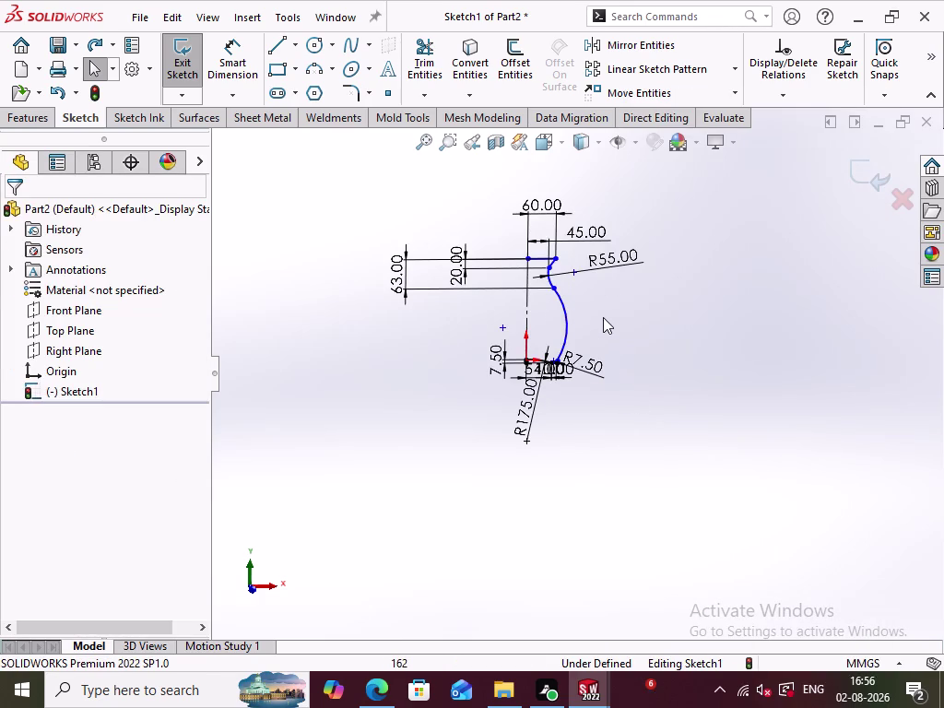
scroll(down, 3)
scroll(down, 3)
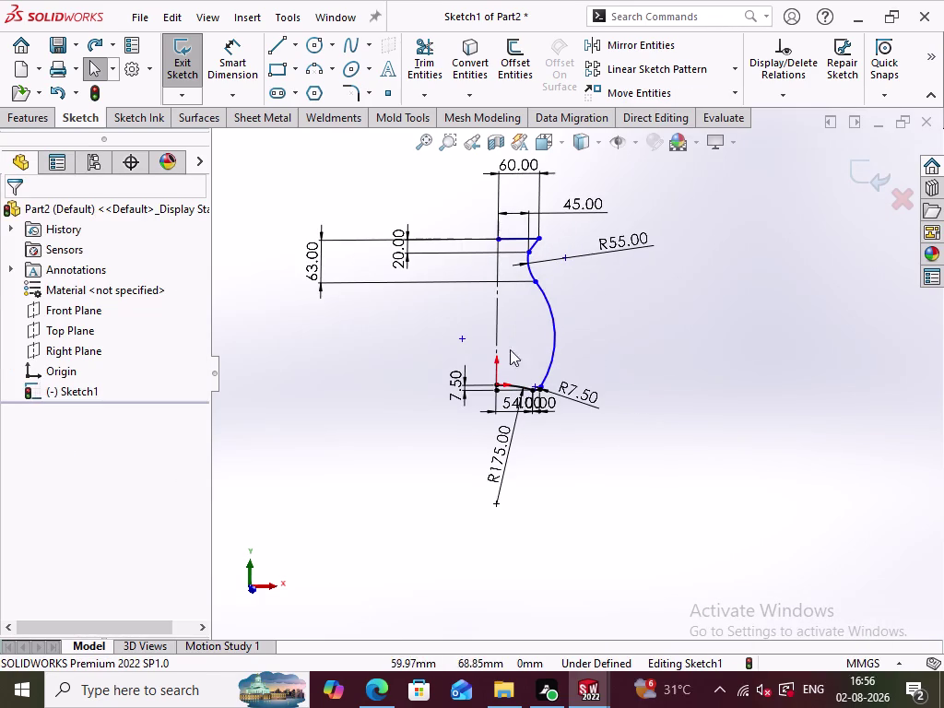
scroll(down, 3)
scroll(down, 3)
scroll(down, 3)
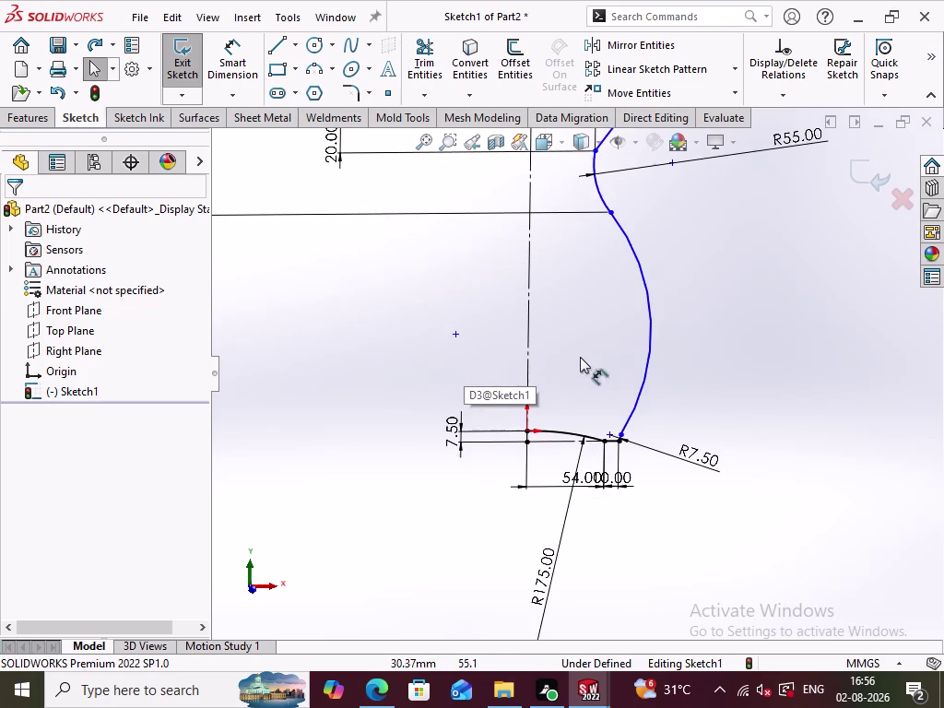
scroll(down, 3)
scroll(up, 3)
scroll(up, 3)
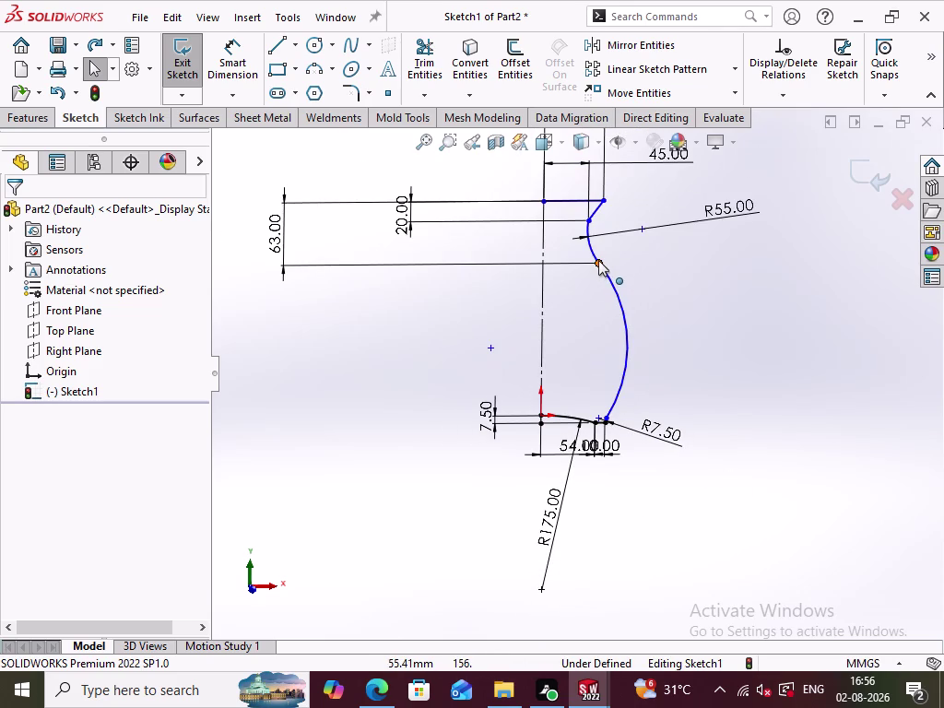
Drag the middle arc's centre point to the left of the profile.
drag(491, 345, 493, 357)
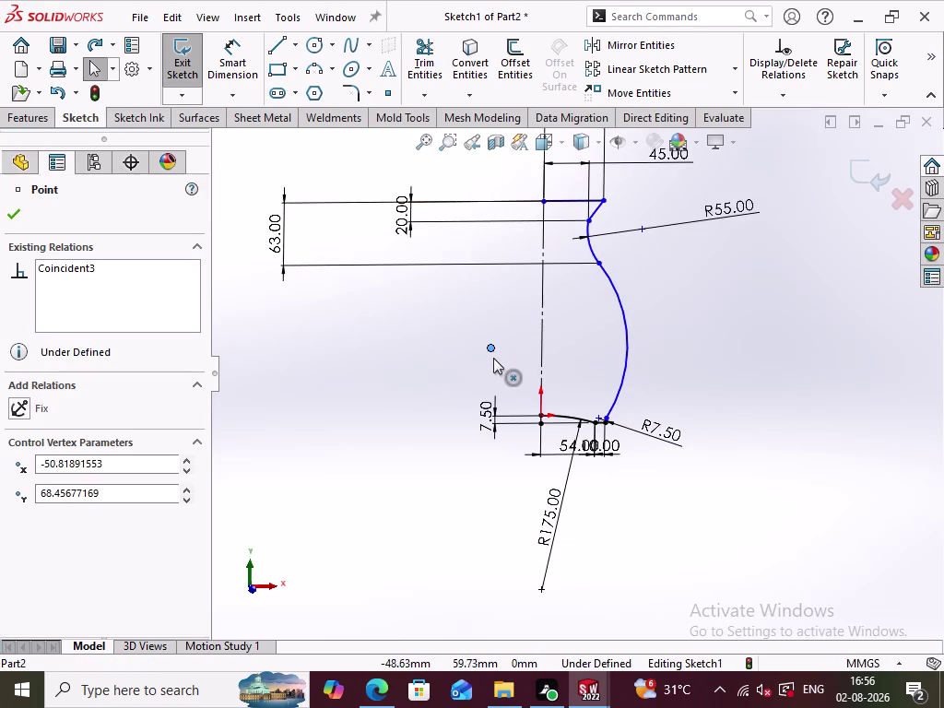
drag(493, 357, 498, 343)
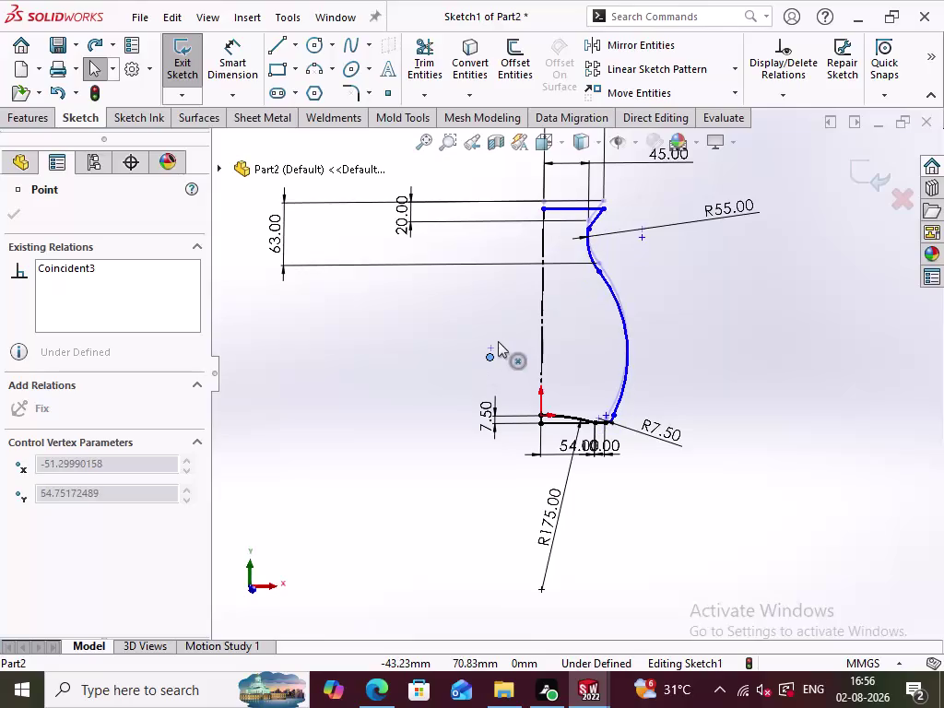
drag(499, 343, 498, 329)
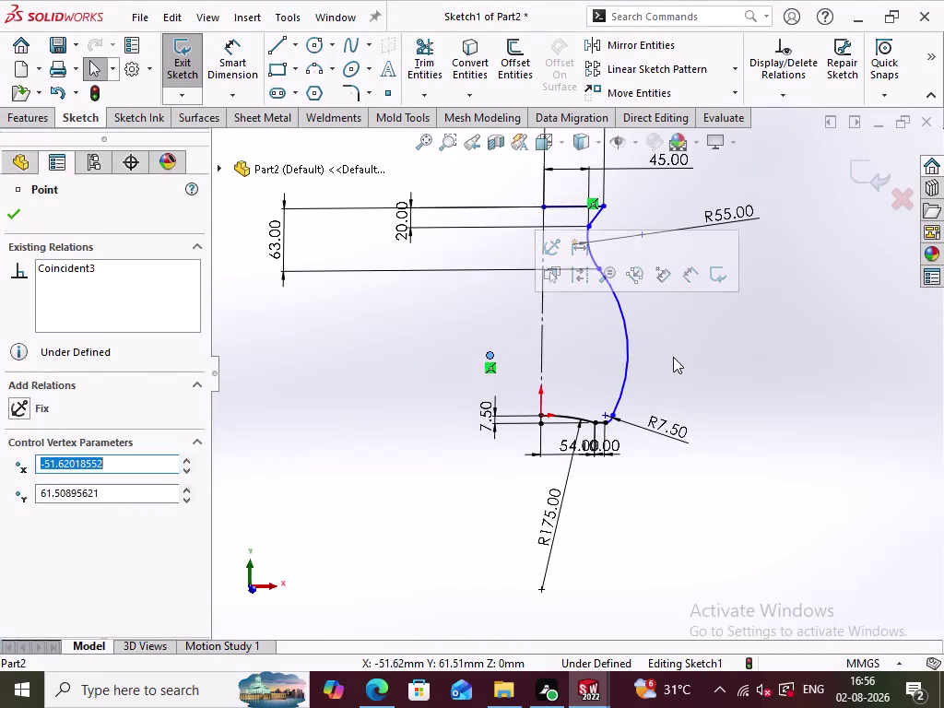
Drag the middle arc's upper endpoint lower, undoing one distorted move.
click(673, 357)
drag(598, 269, 598, 272)
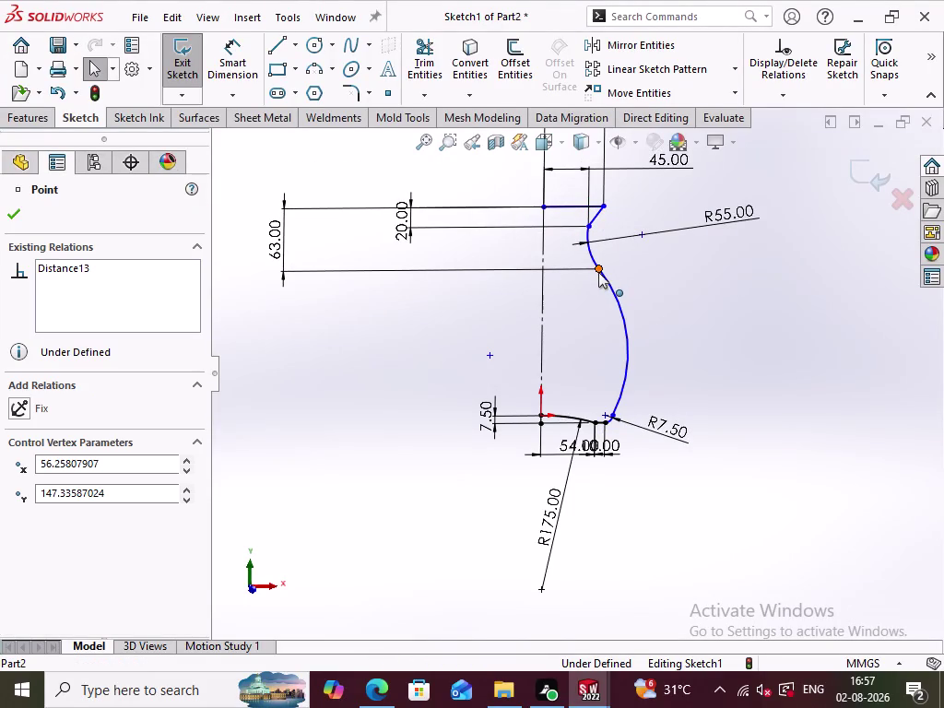
drag(598, 272, 612, 316)
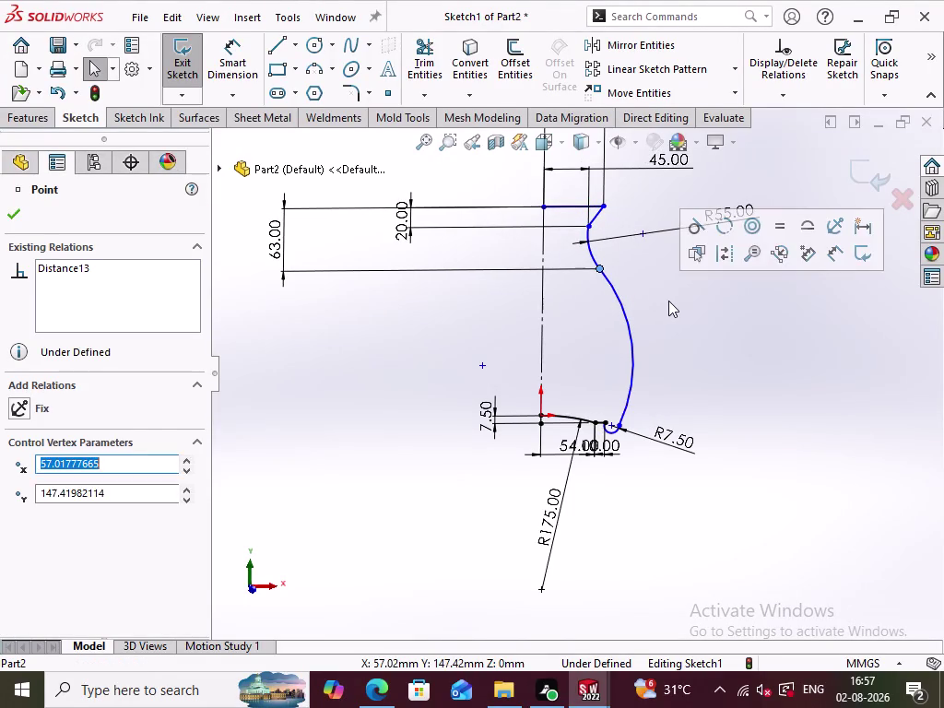
click(668, 300)
key(ctrl+z)
click(679, 346)
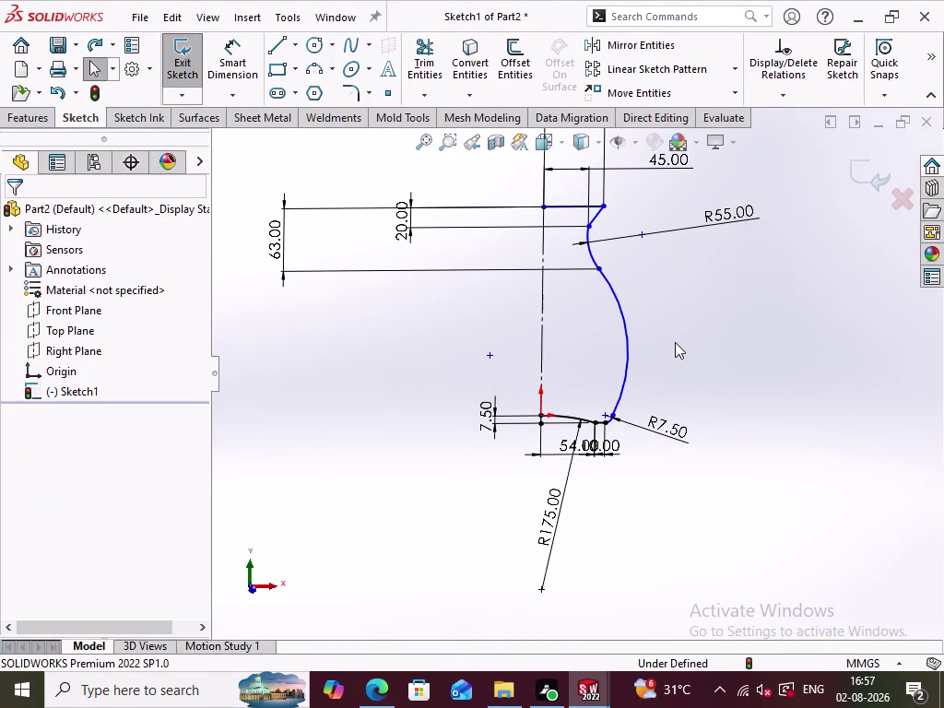
drag(599, 267, 606, 316)
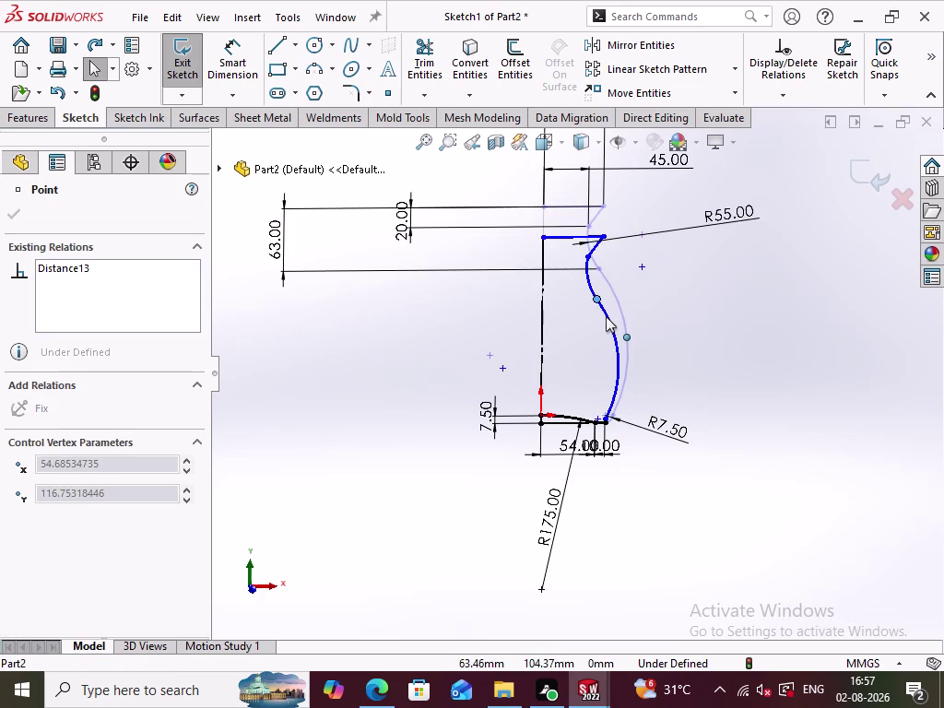
drag(605, 316, 607, 317)
click(674, 337)
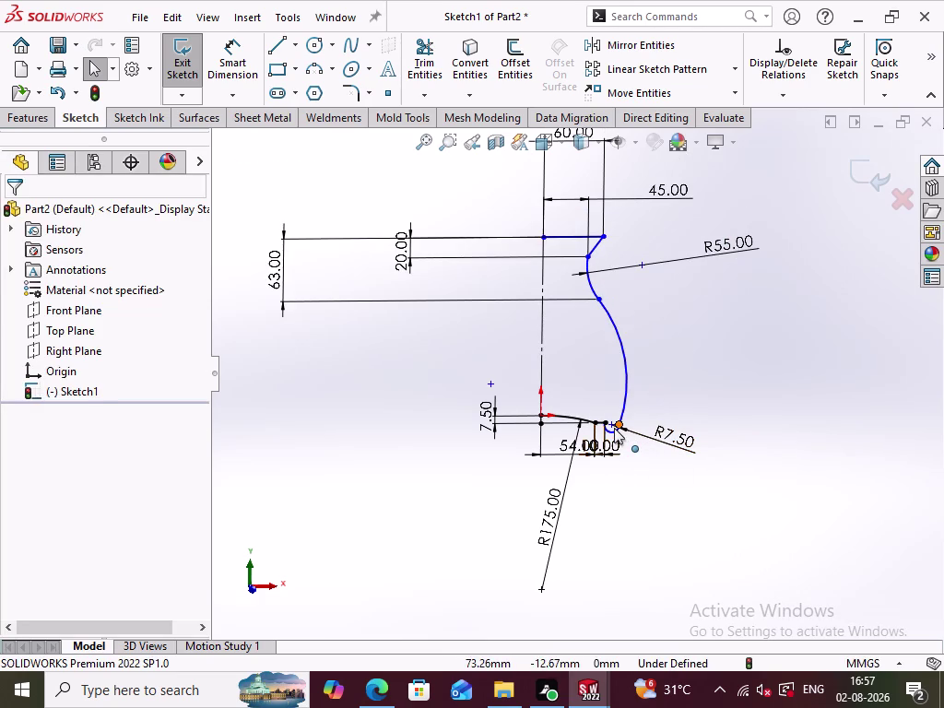
Delete the bottom fillet arc of the profile.
scroll(down, 3)
right_click(510, 360)
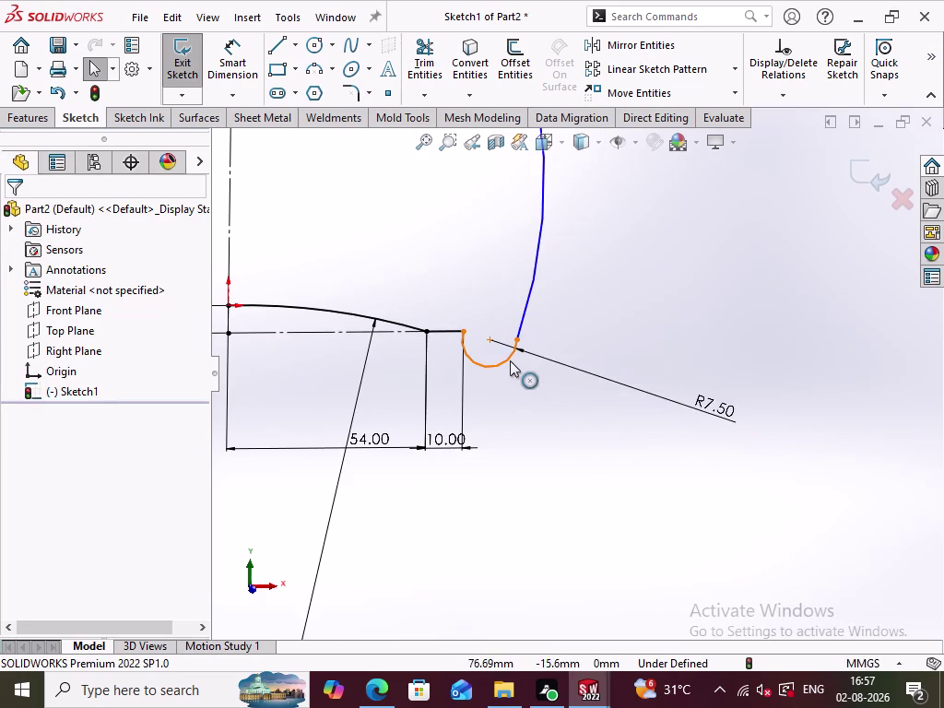
click(558, 623)
scroll(up, 3)
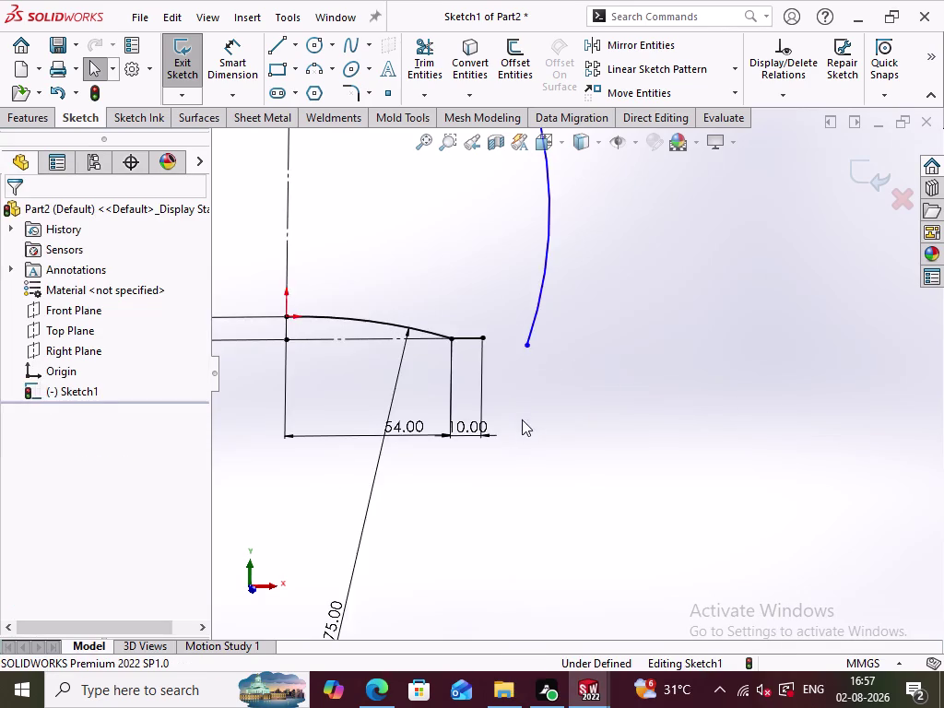
scroll(up, 3)
Reposition the middle arc's lower end and pull its upper endpoint down to shorten it.
drag(542, 352, 529, 325)
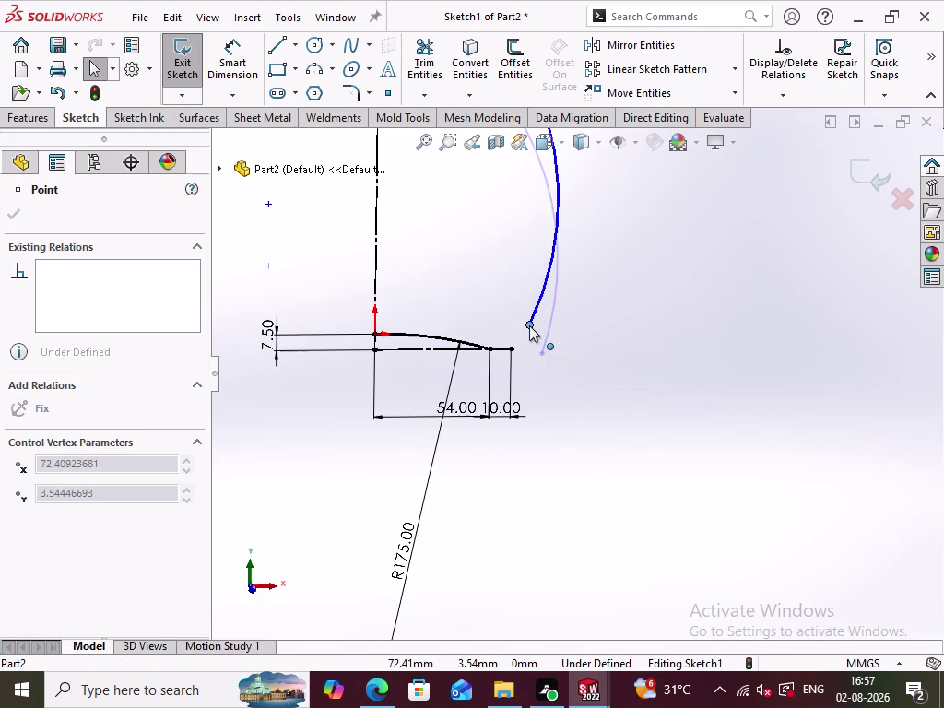
drag(529, 325, 524, 331)
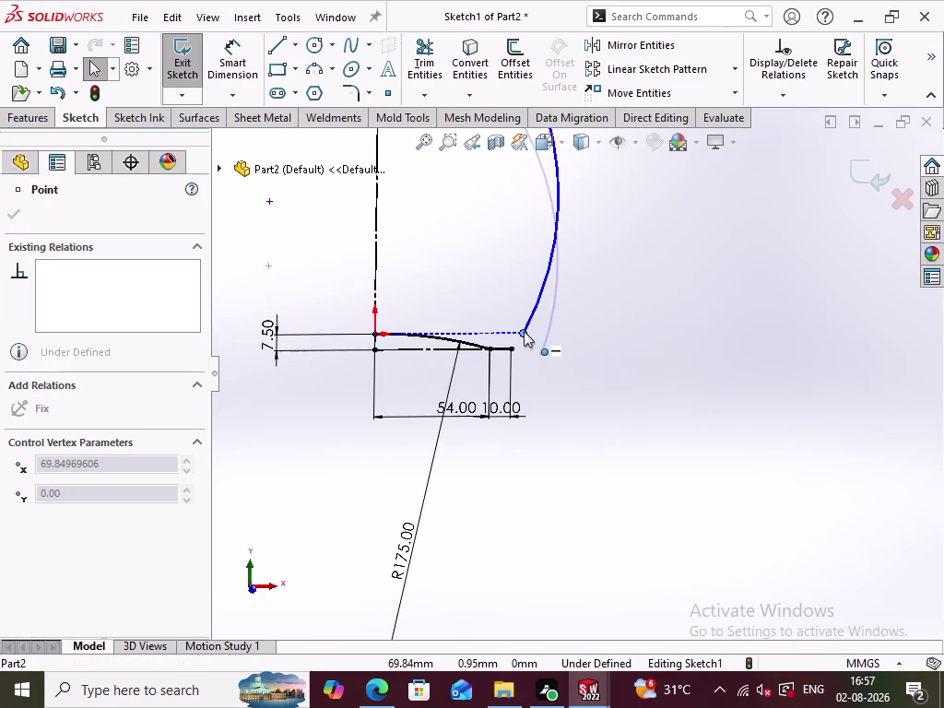
drag(524, 331, 522, 329)
click(569, 357)
scroll(up, 3)
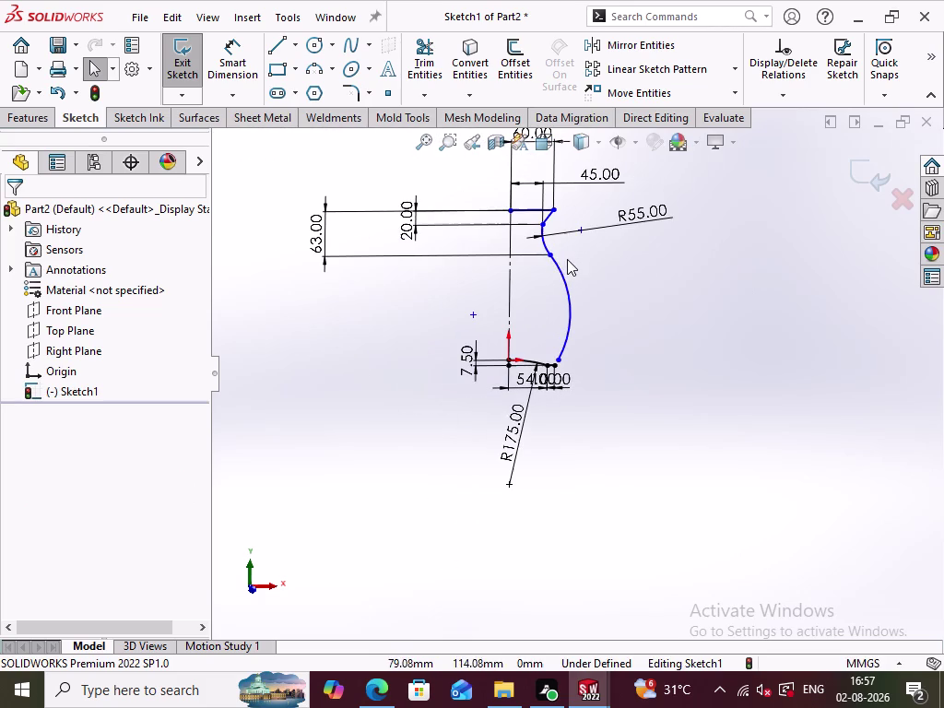
drag(550, 254, 556, 272)
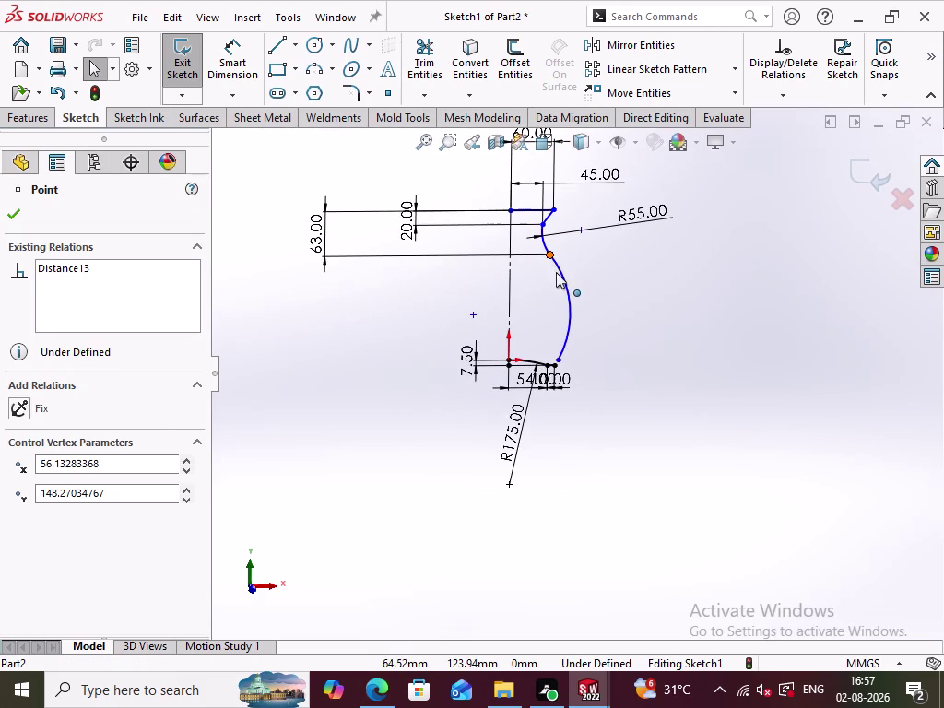
drag(556, 272, 547, 277)
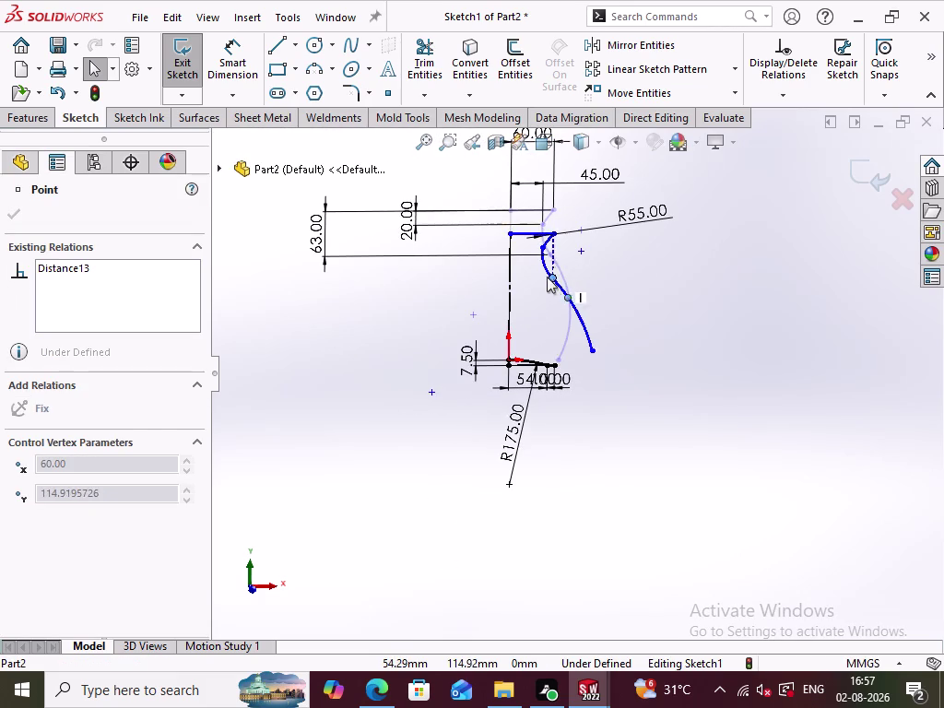
drag(547, 277, 546, 276)
click(624, 343)
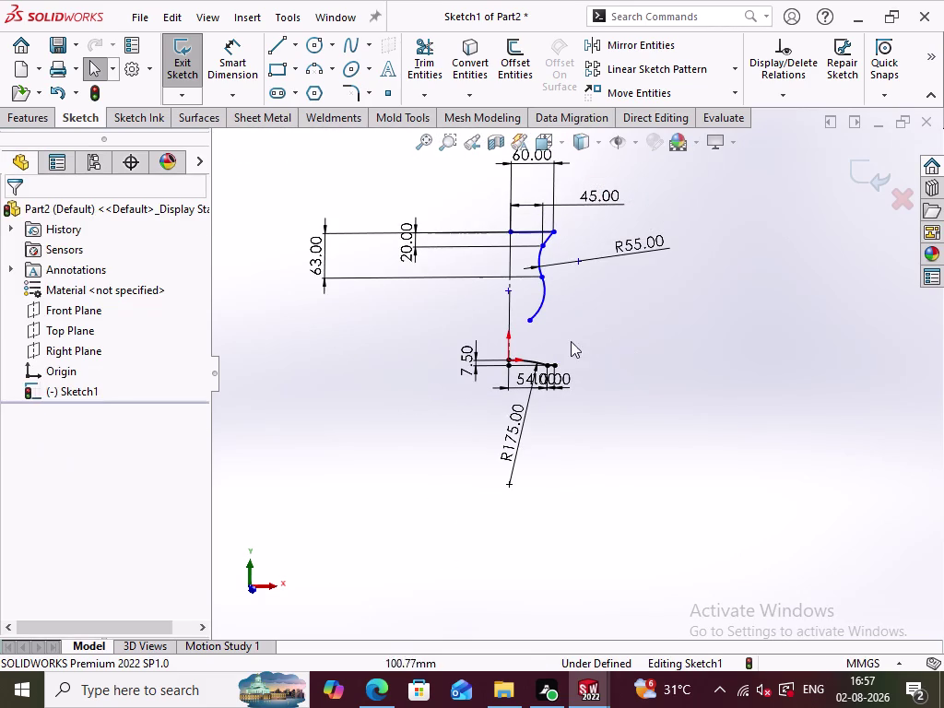
Stretch the curve's lower end down to just above the bottom line.
drag(530, 323, 558, 332)
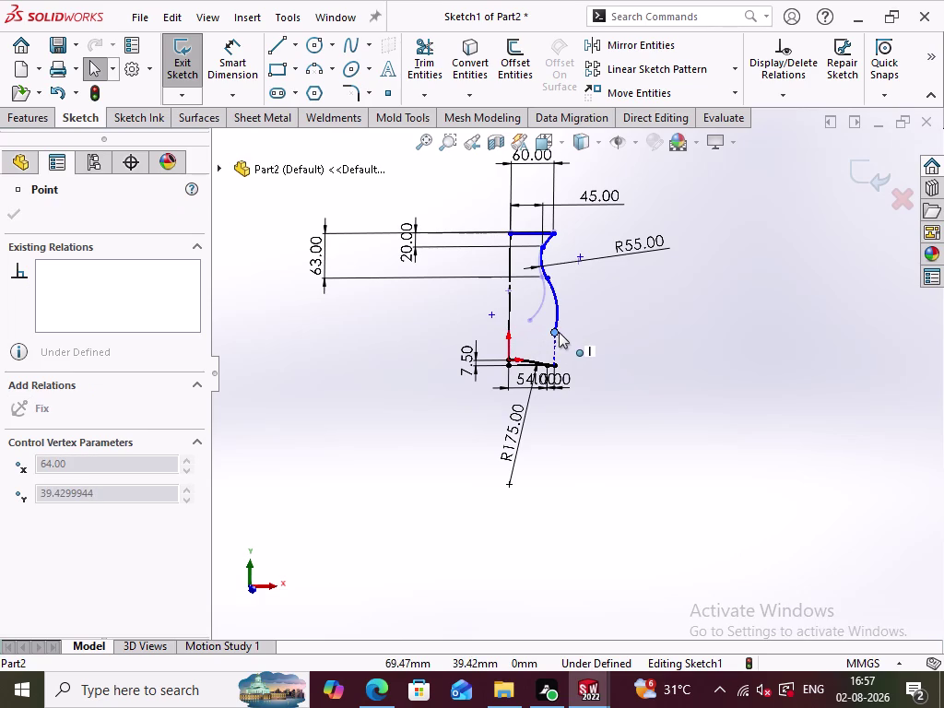
drag(559, 332, 561, 342)
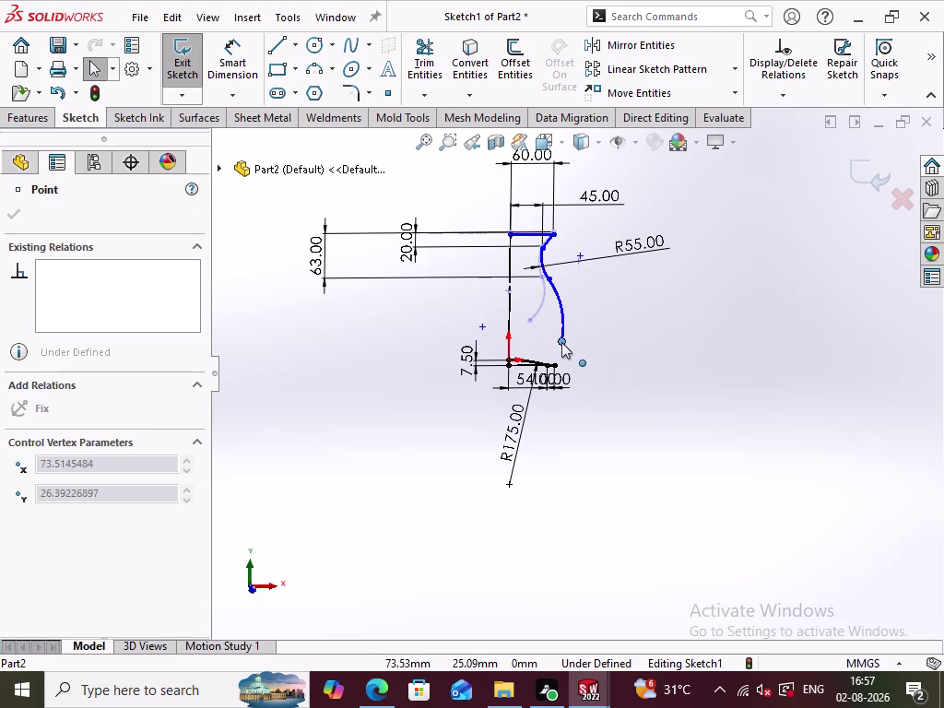
drag(561, 342, 563, 346)
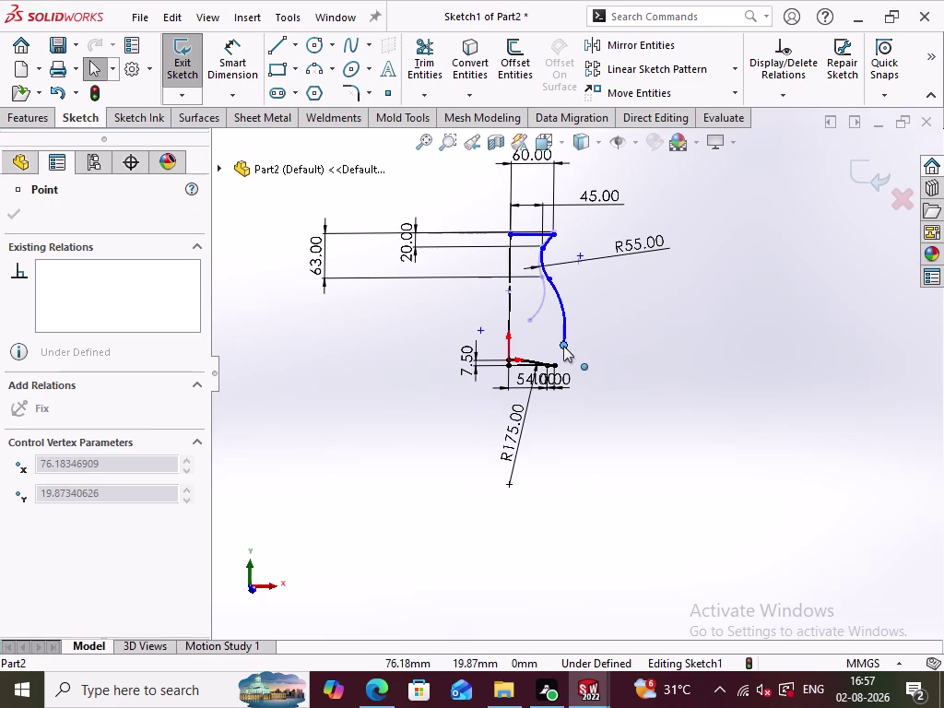
drag(564, 346, 562, 346)
click(612, 384)
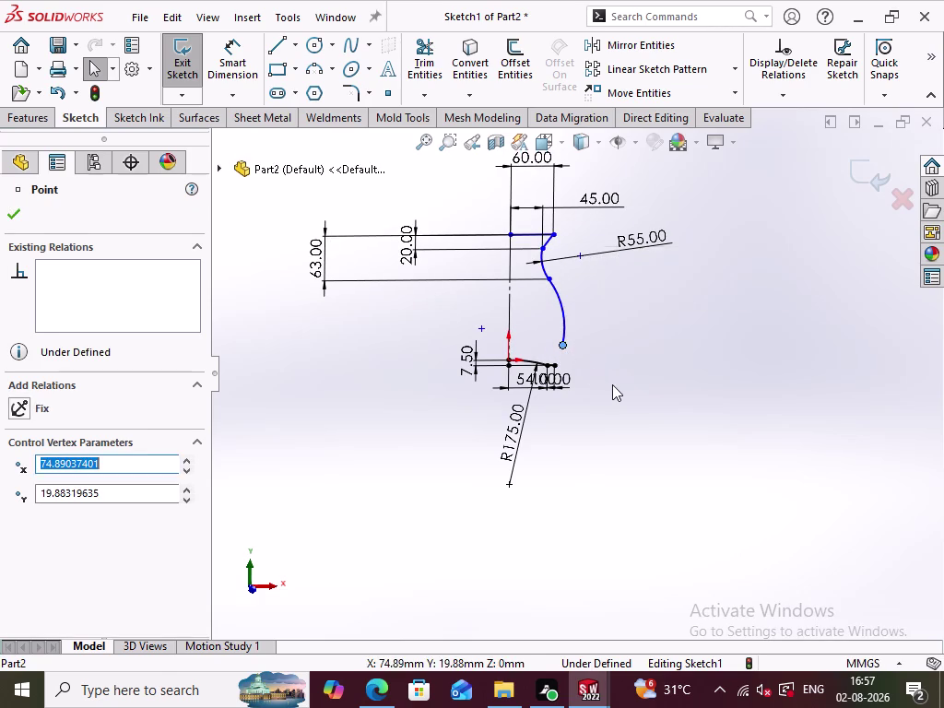
click(315, 70)
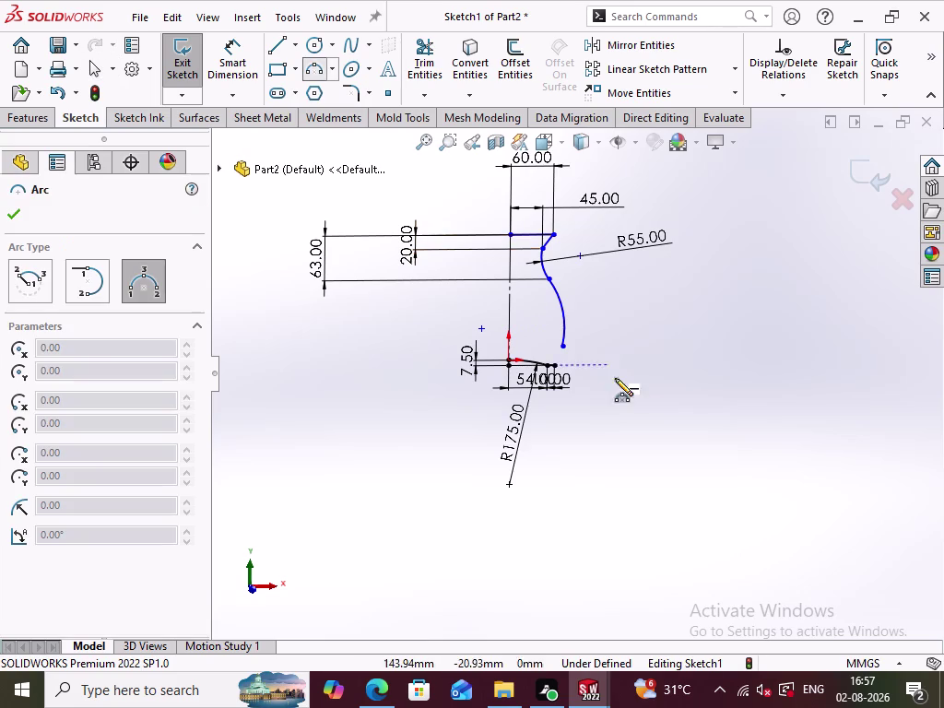
Draw a three-point arc from the curve's lower end to the bottom line's end.
click(558, 366)
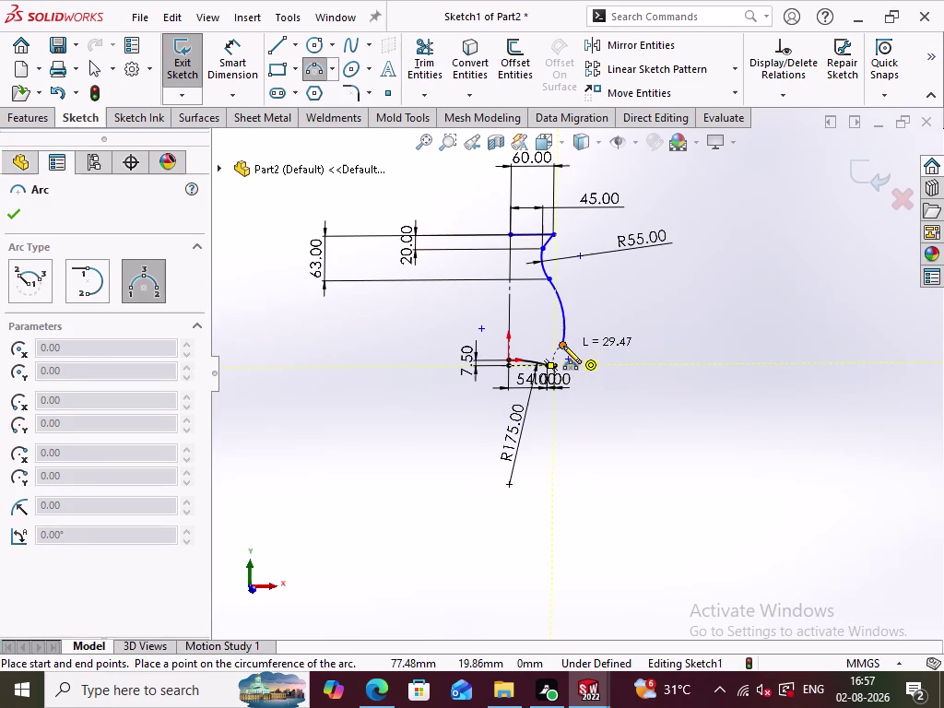
click(563, 345)
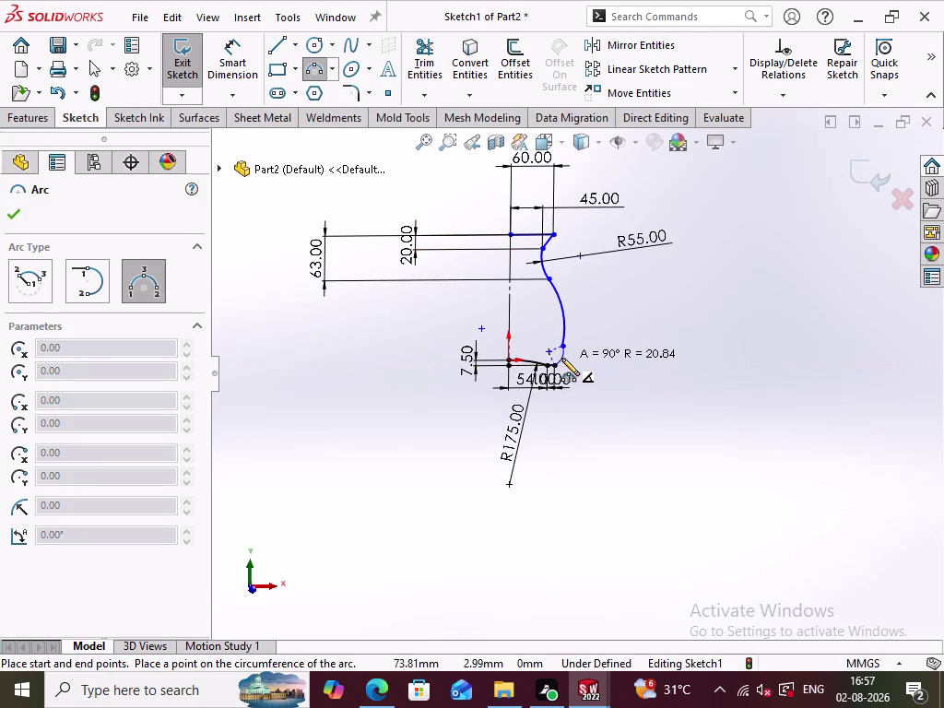
click(561, 357)
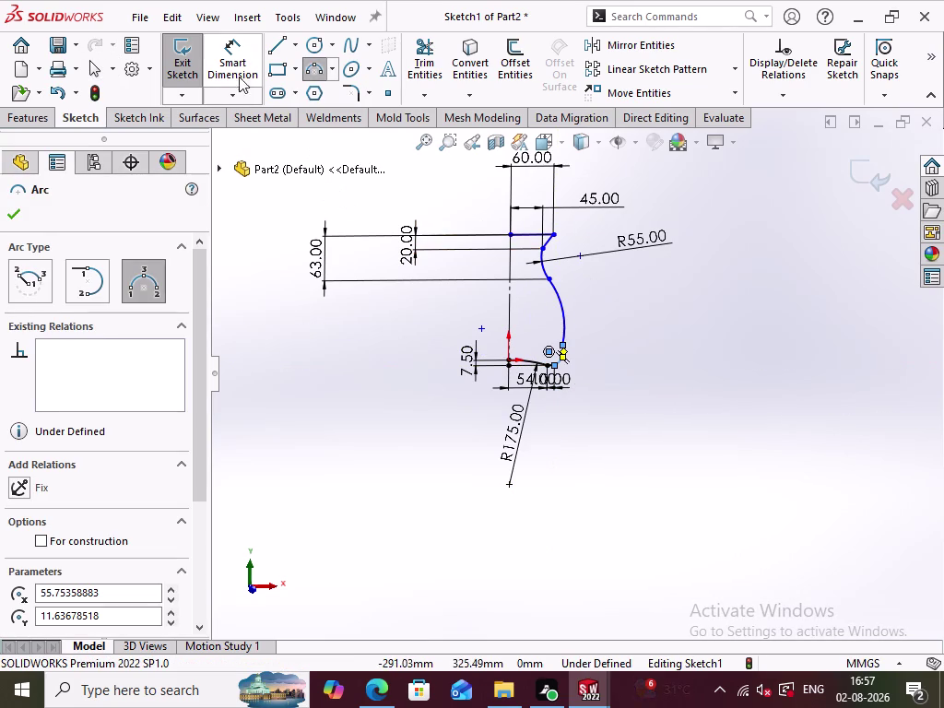
Dimension the new small arc with a 7.5 radius.
click(237, 60)
click(562, 361)
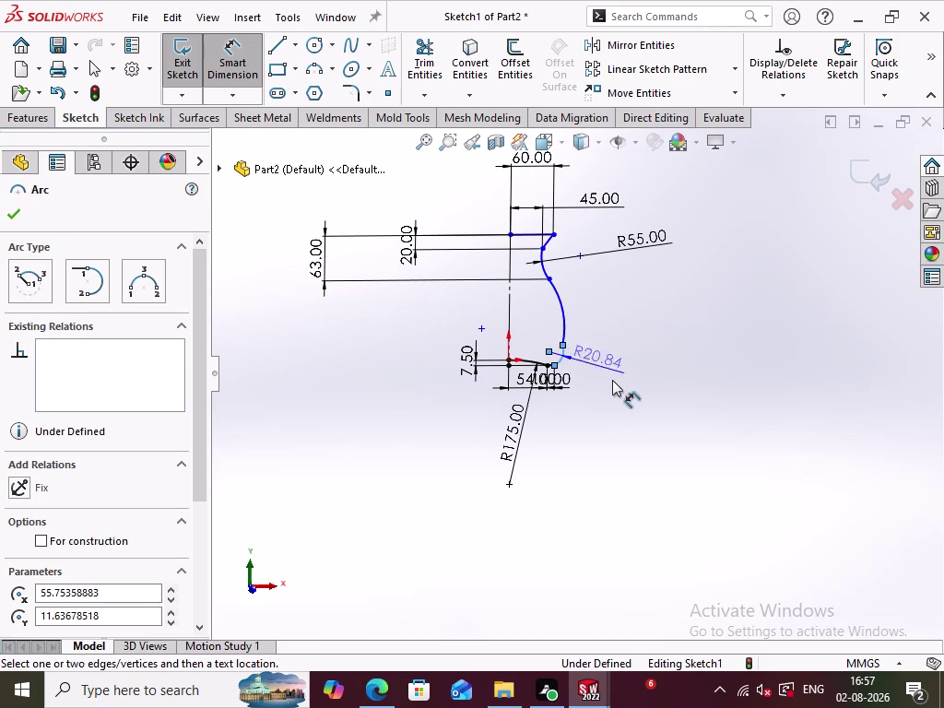
click(613, 379)
text(7)
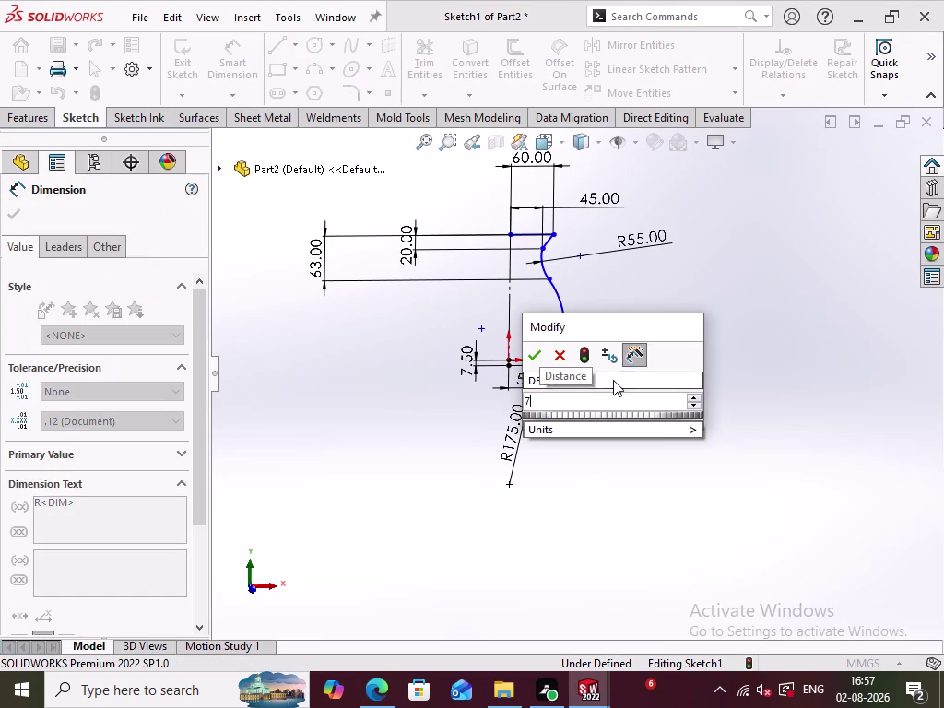
text(.5)
key(Return)
click(627, 465)
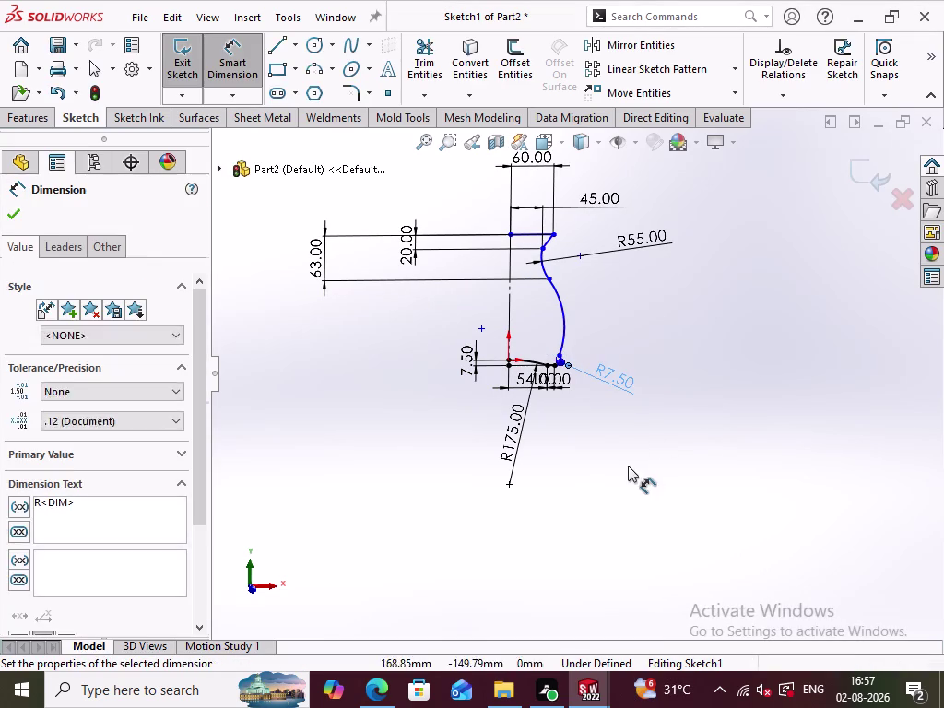
Select the middle arc to begin dimensioning its radius.
scroll(down, 3)
scroll(up, 3)
scroll(up, 3)
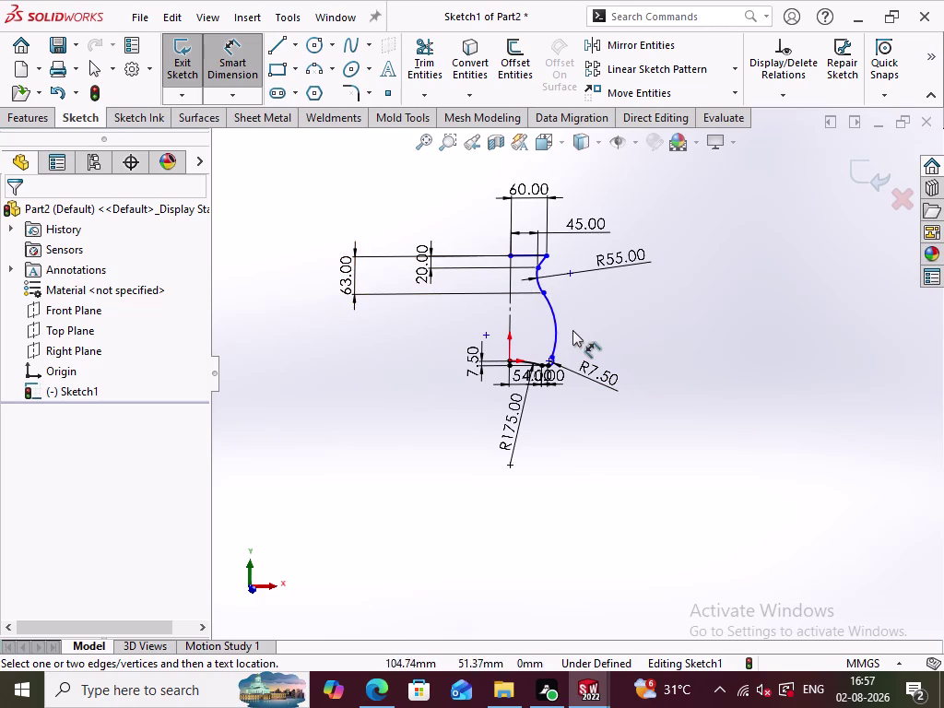
double_click(560, 325)
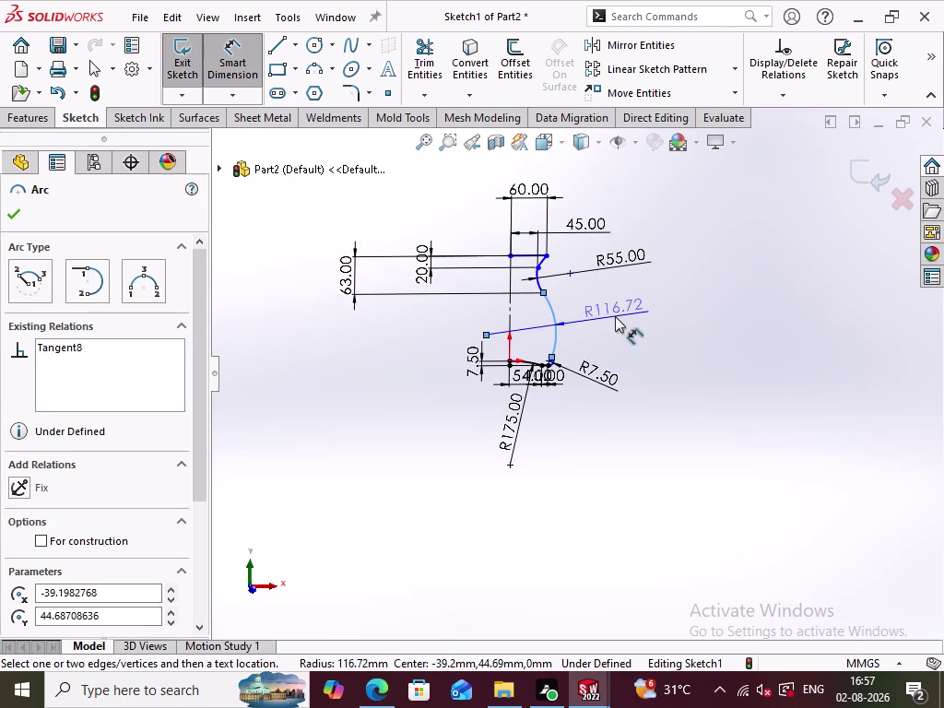
click(615, 316)
text(19)
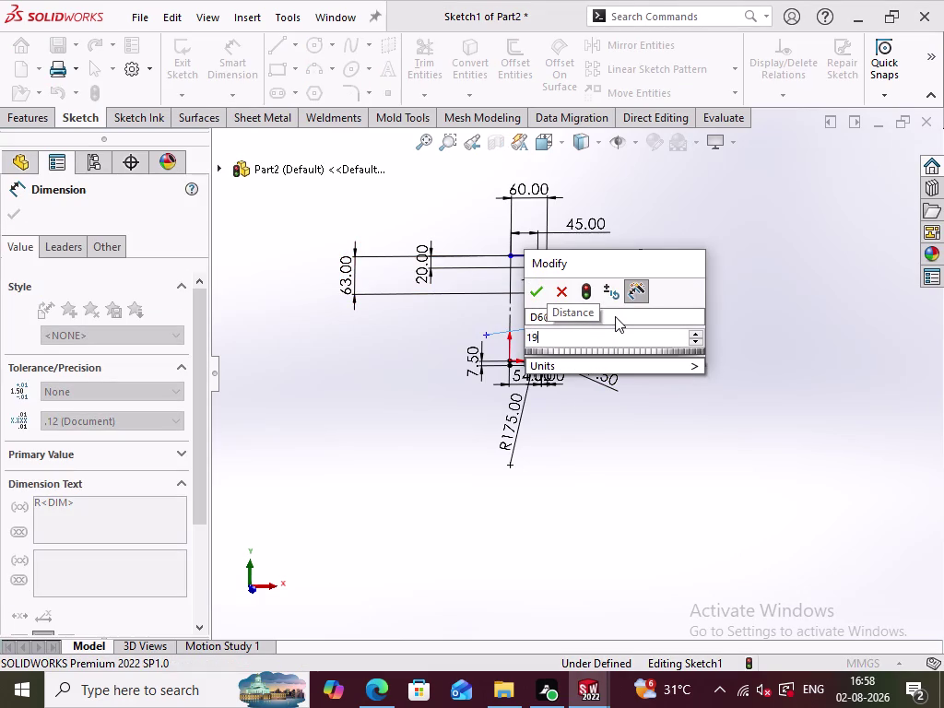
key(5)
key(Return)
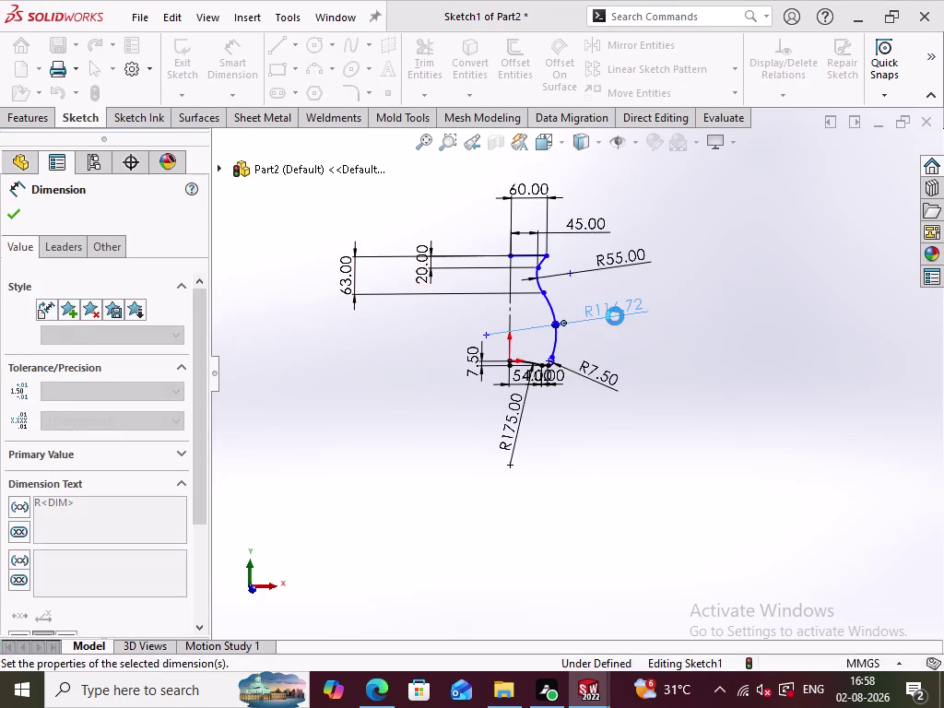
click(608, 256)
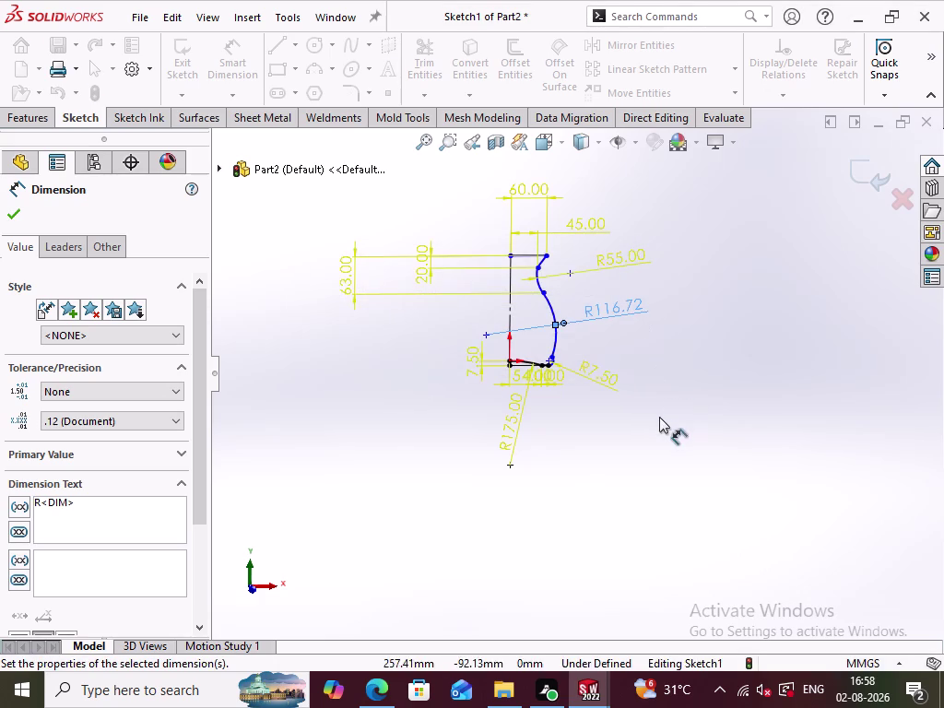
double_click(610, 309)
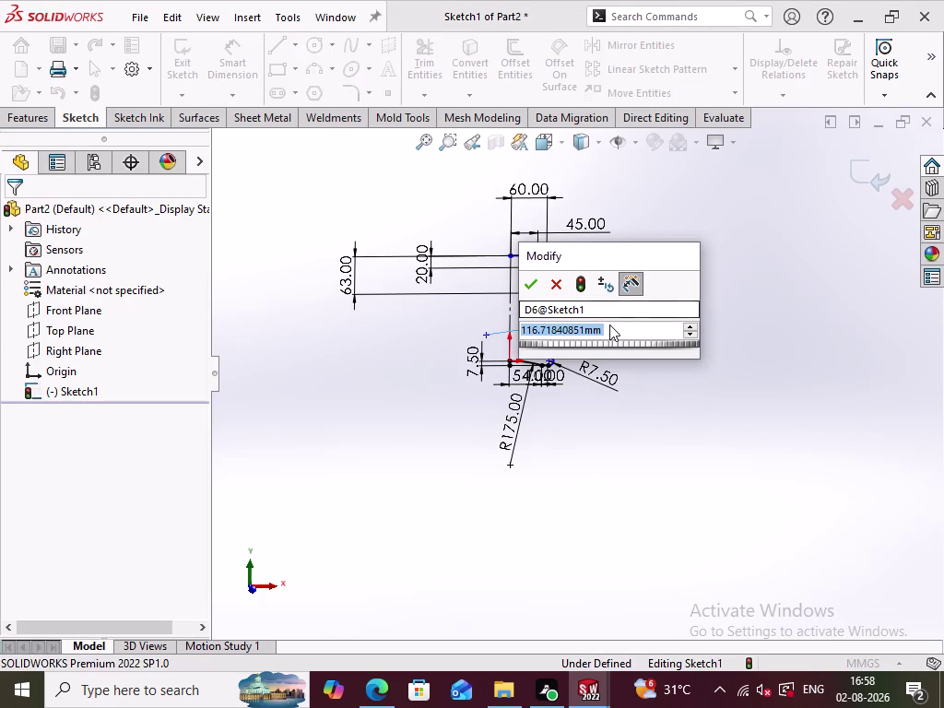
text(19)
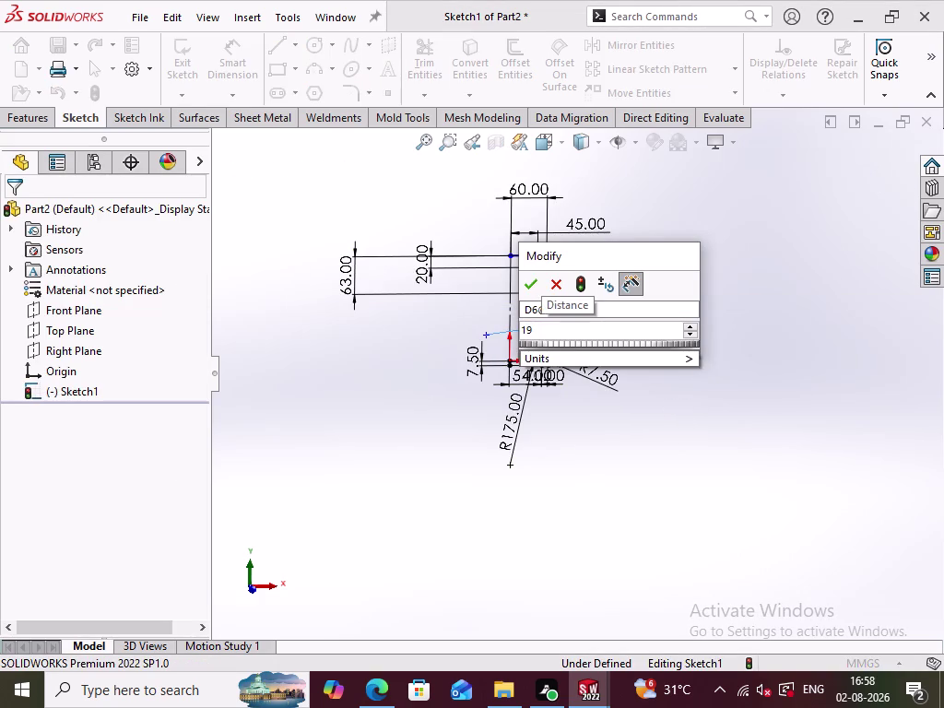
key(5)
key(Return)
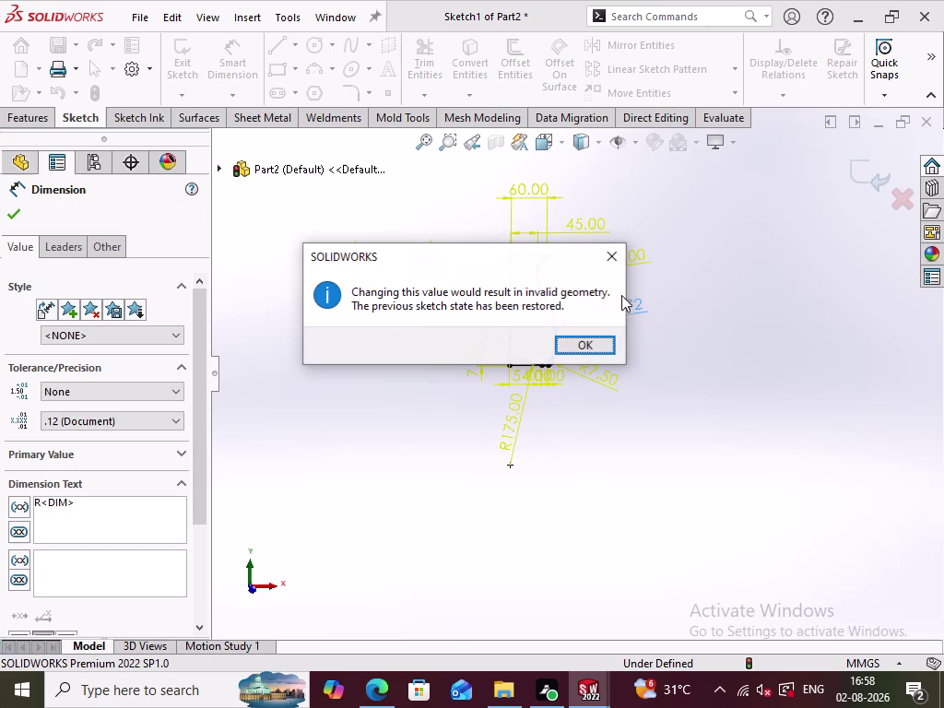
click(615, 253)
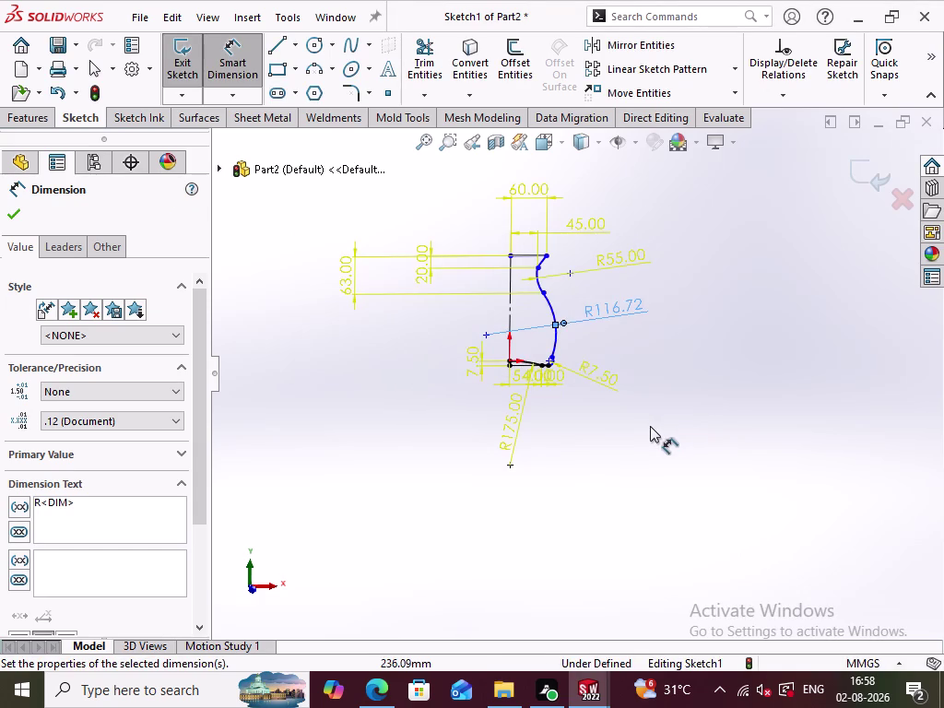
key(ctrl+z)
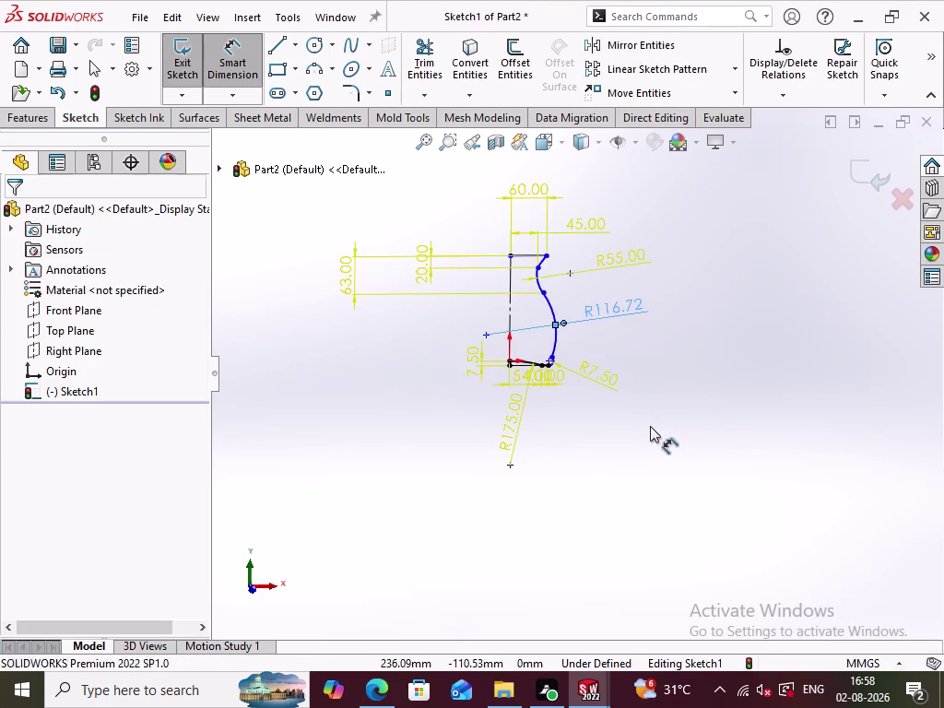
click(635, 463)
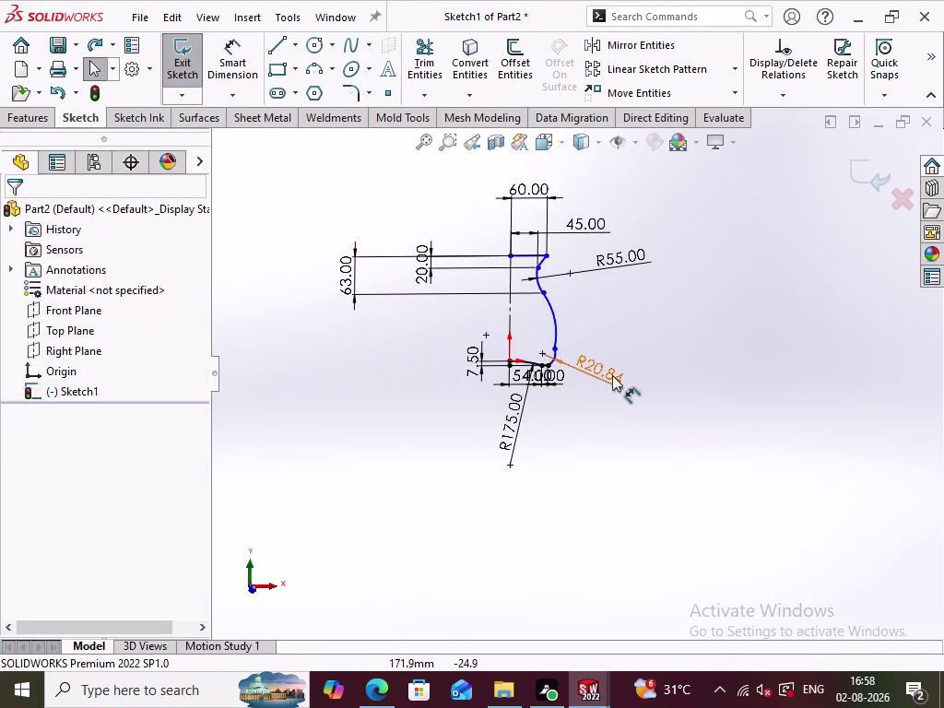
double_click(612, 375)
text(7)
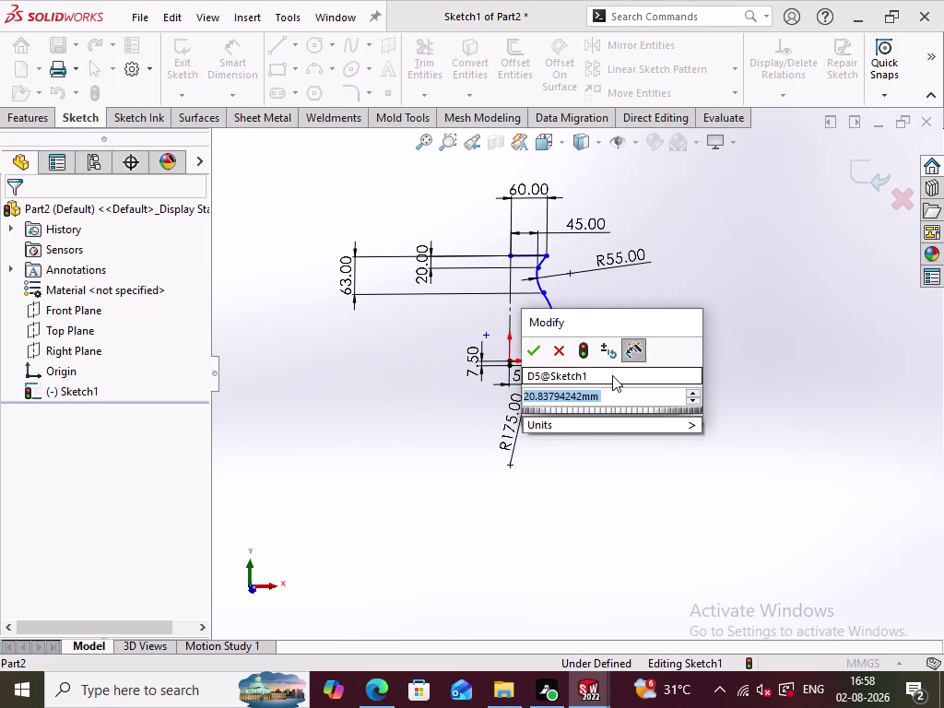
text(.5)
key(Return)
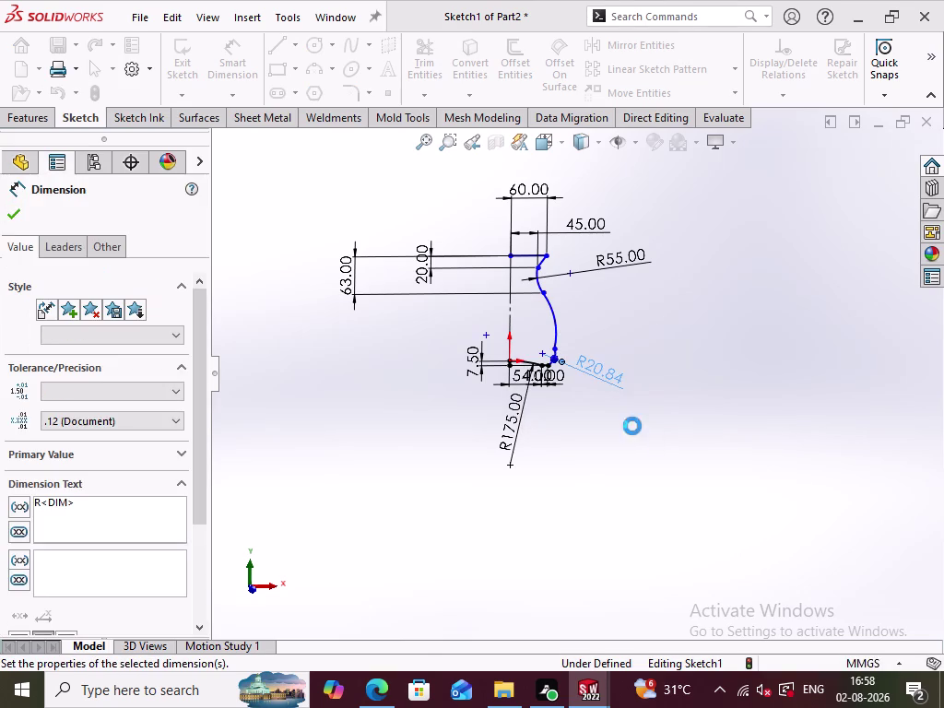
click(590, 447)
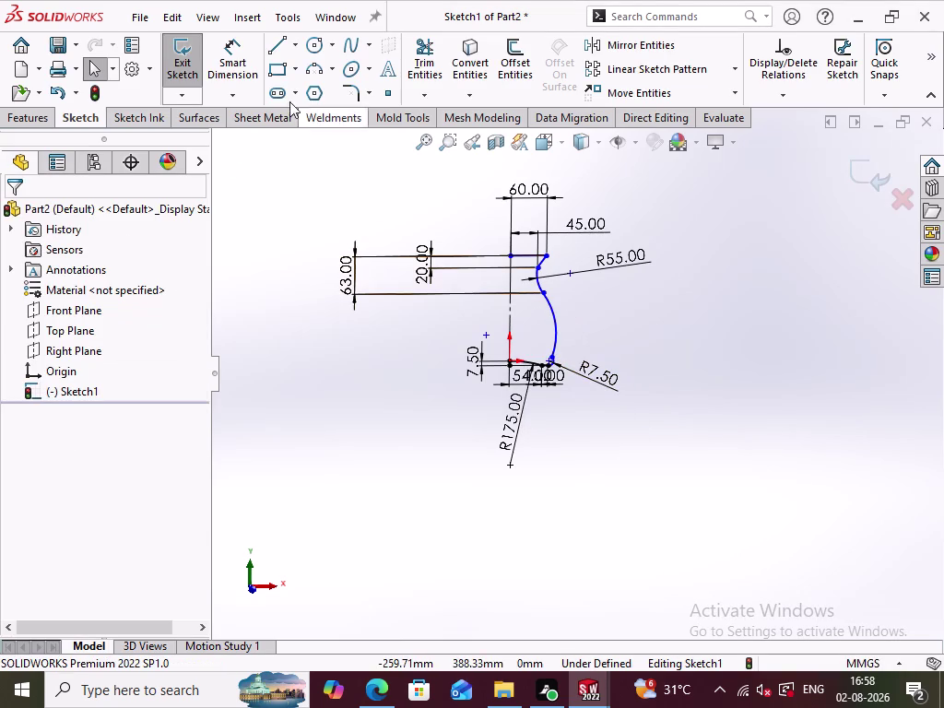
Dimension the vertical centerline to a length of 250.
click(217, 56)
click(511, 312)
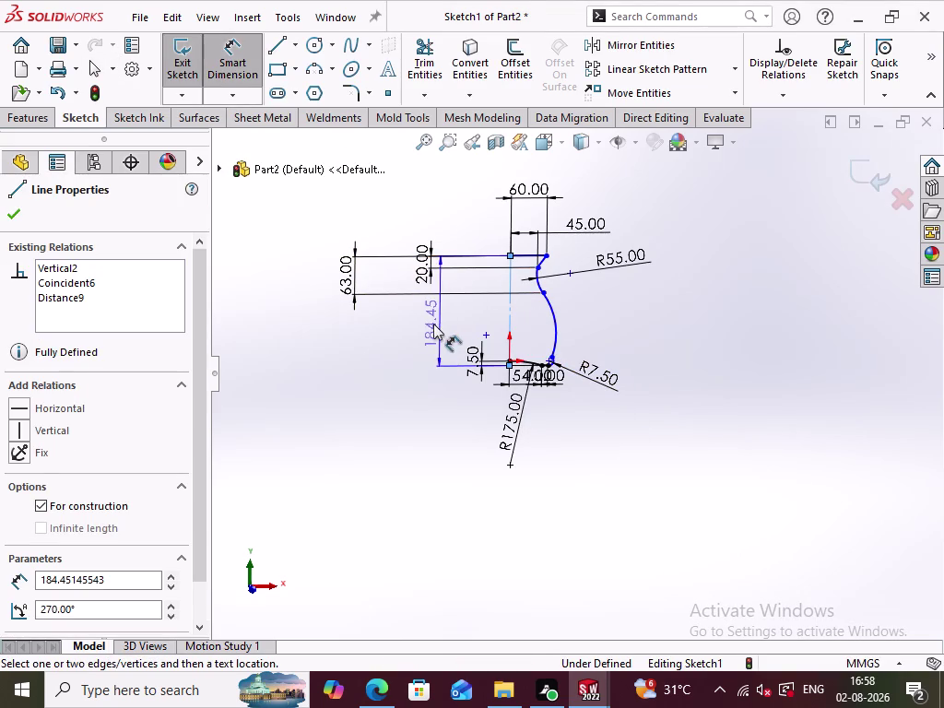
click(449, 327)
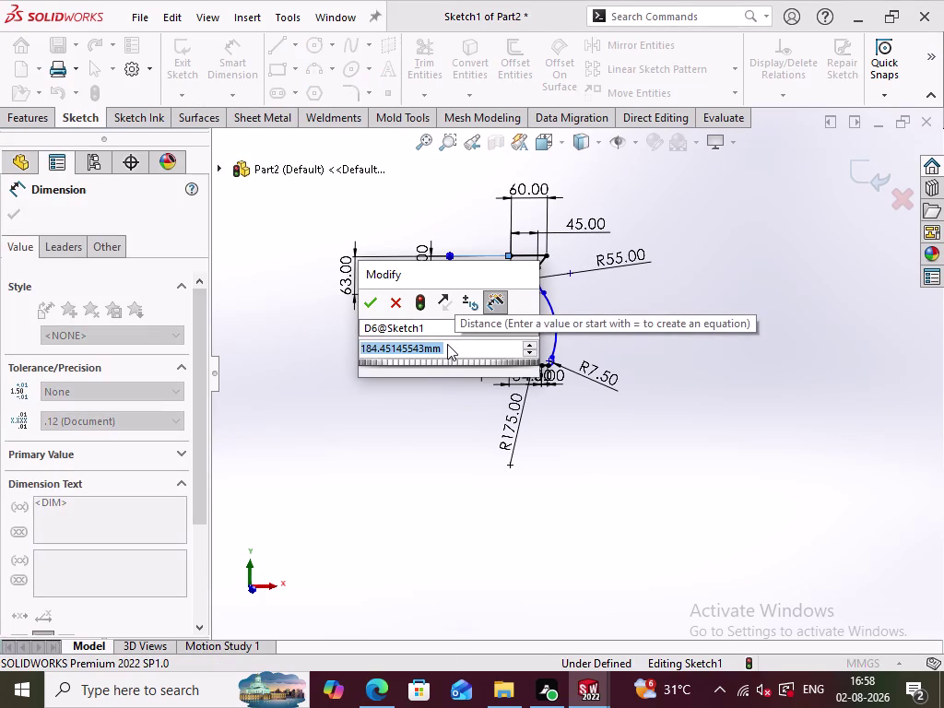
text(250)
key(Return)
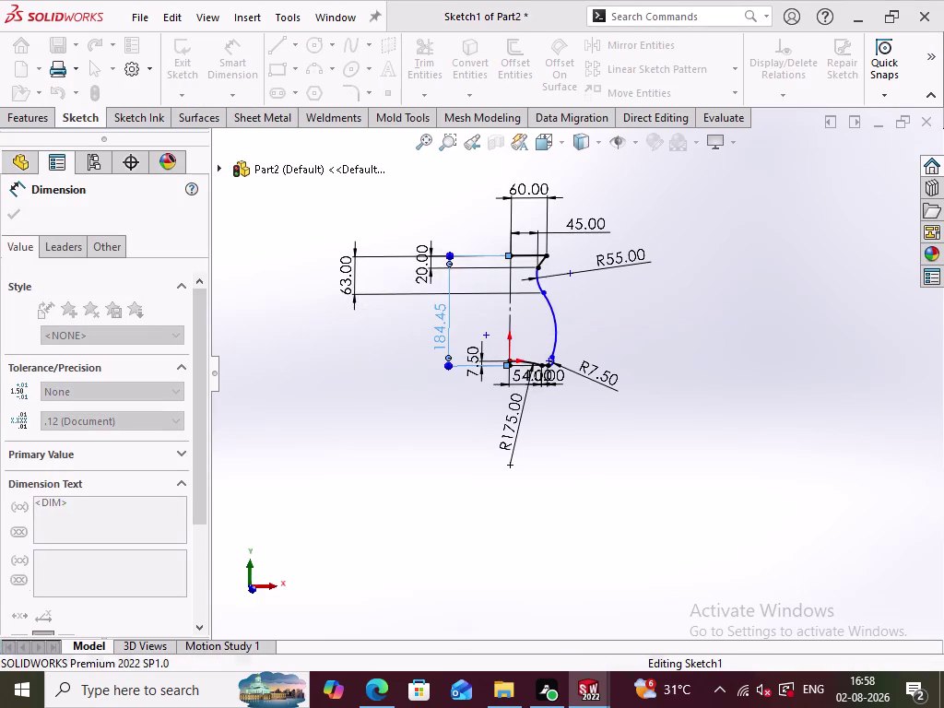
click(646, 322)
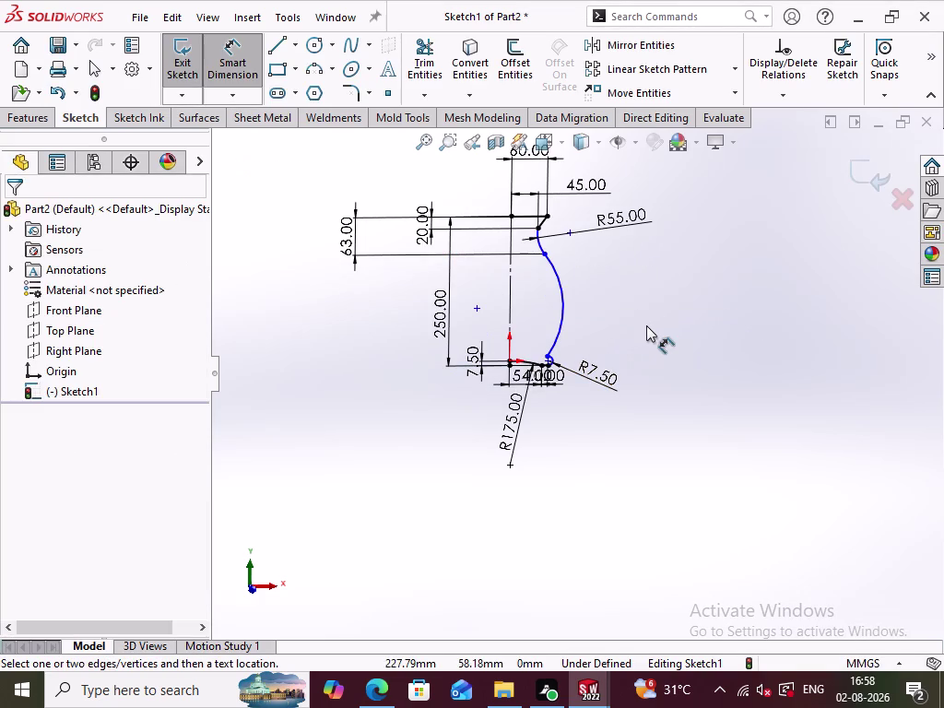
Pick and abandon a middle arc radius dimension, then right-click the bottom arc's dimension.
scroll(down, 3)
scroll(up, 3)
scroll(down, 3)
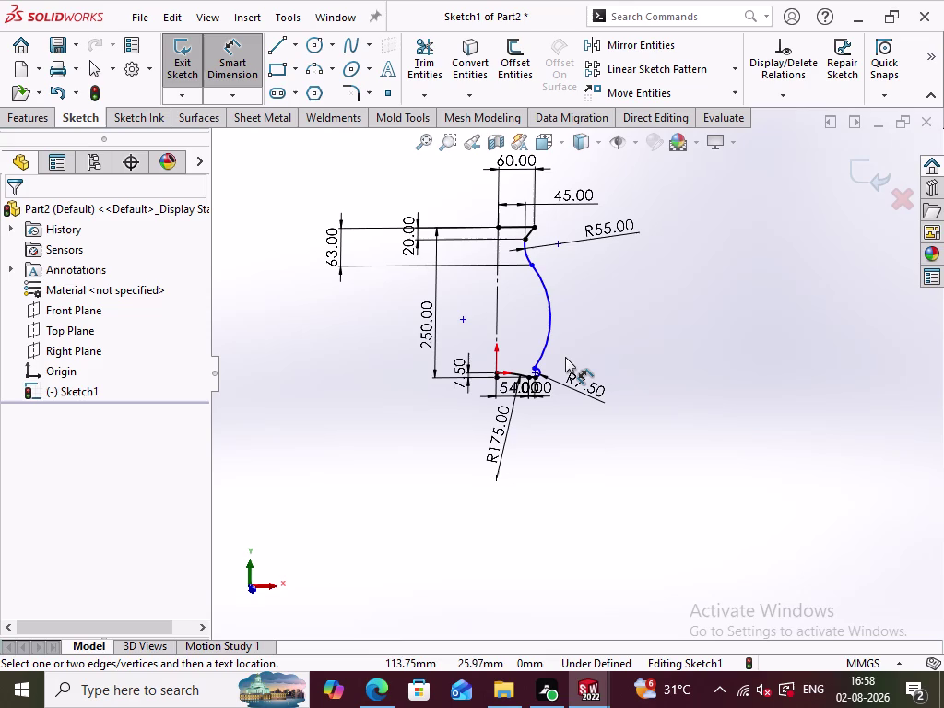
click(552, 304)
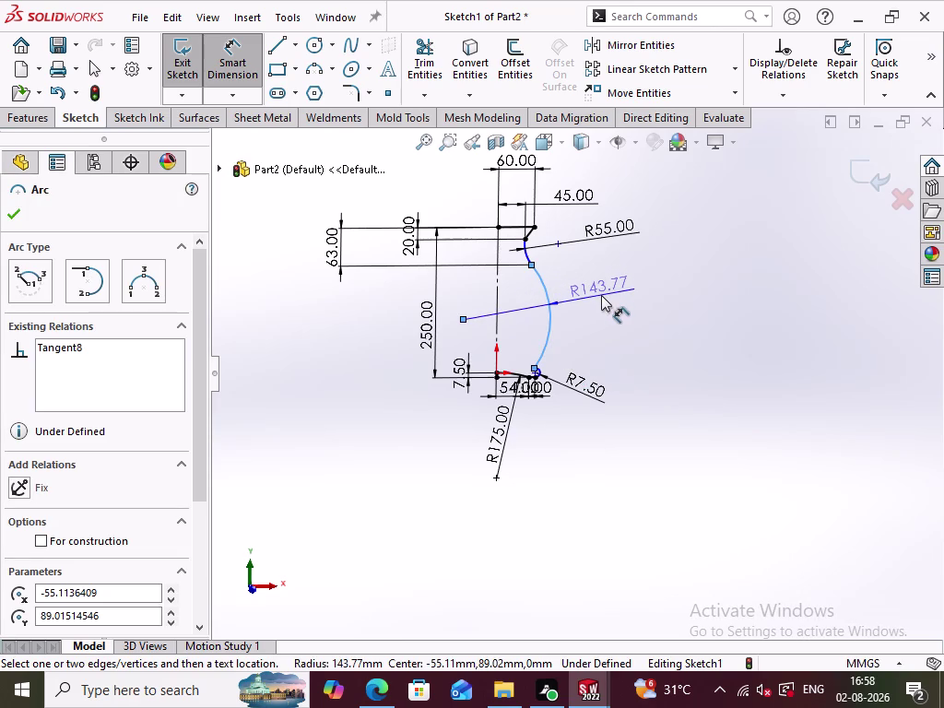
click(226, 55)
click(635, 330)
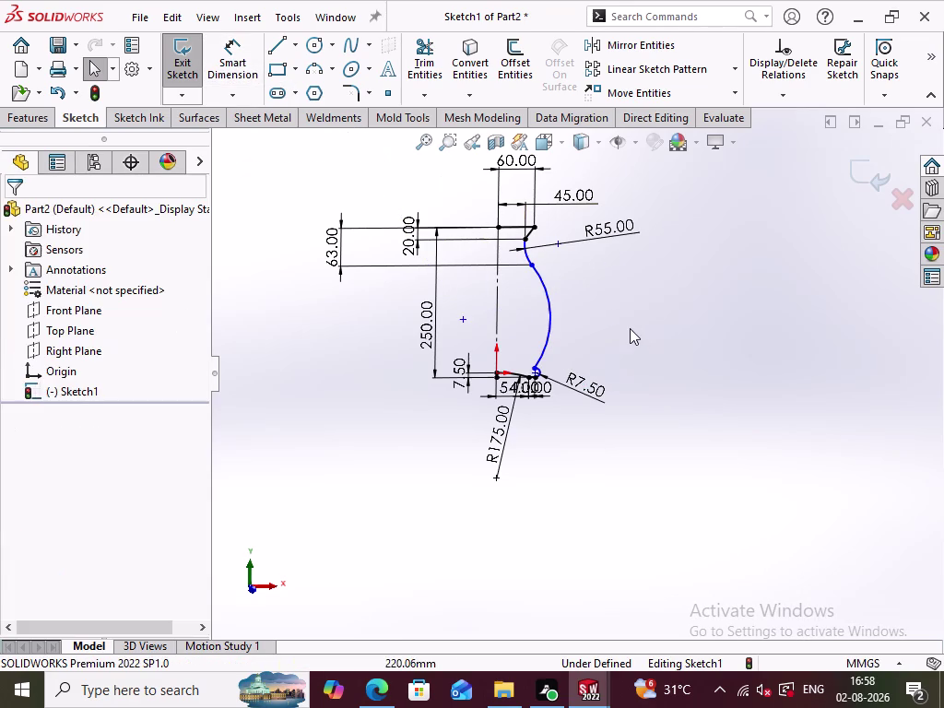
right_click(596, 393)
right_click(597, 392)
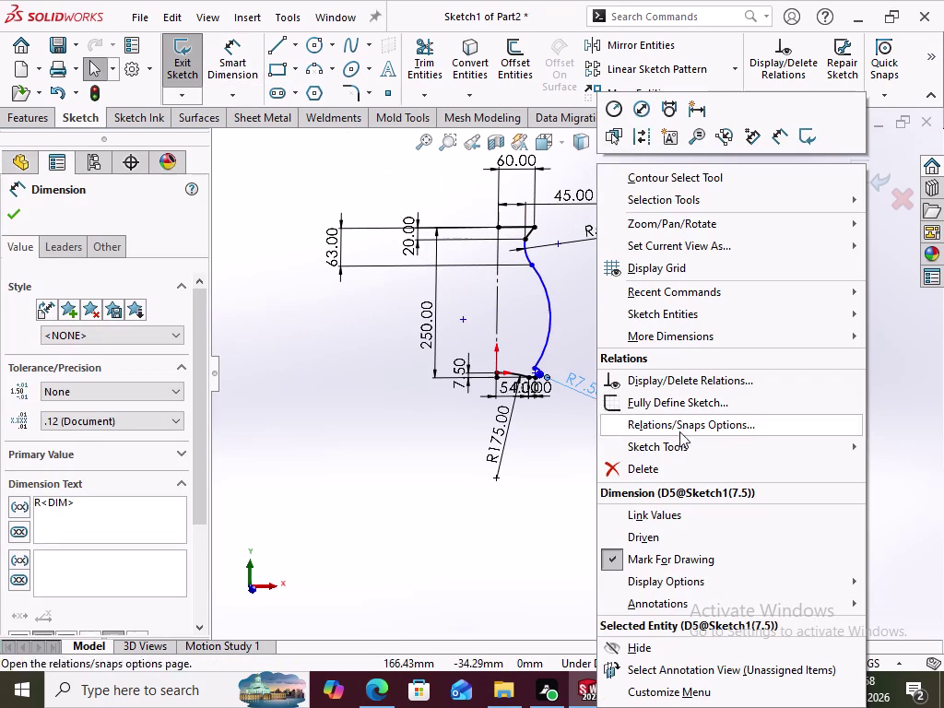
Drag the small bottom arc's end points to reshape its curvature.
click(657, 465)
click(609, 380)
scroll(down, 3)
scroll(down, 3)
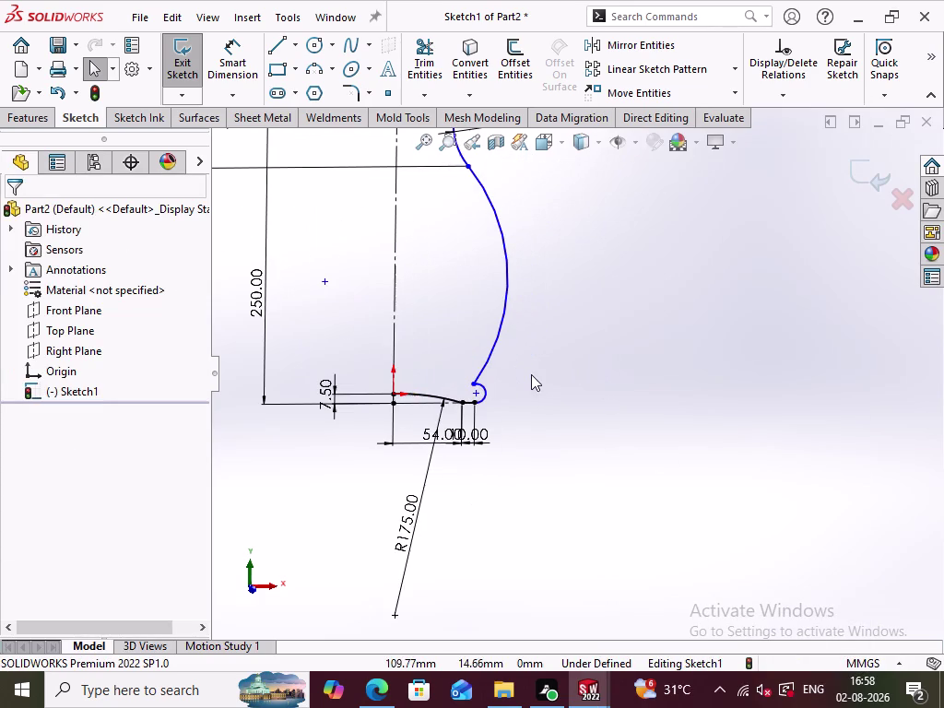
drag(474, 381, 484, 378)
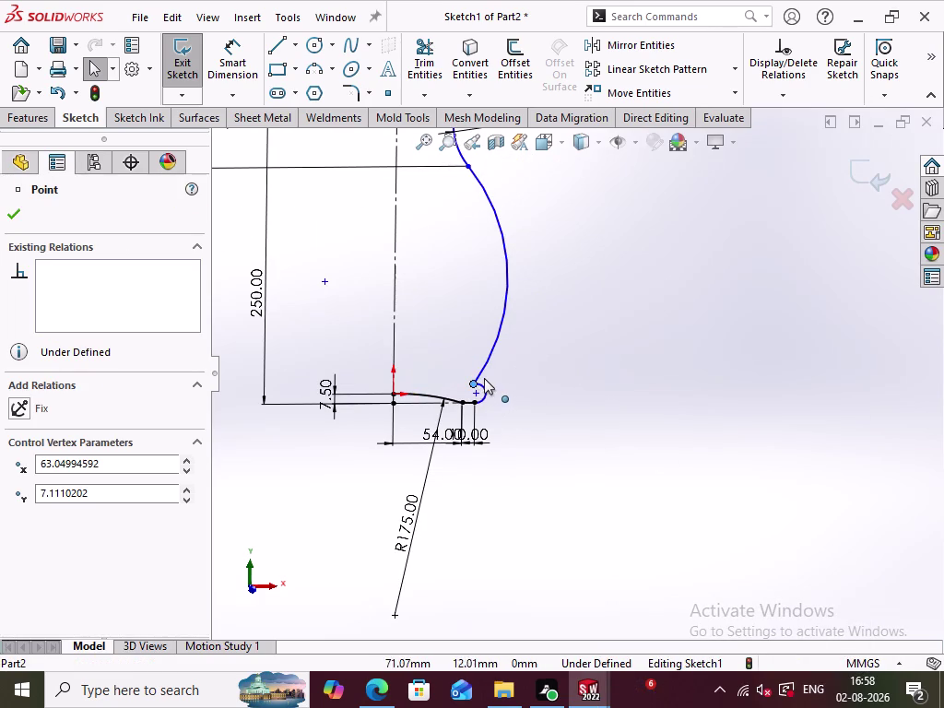
drag(484, 378, 487, 374)
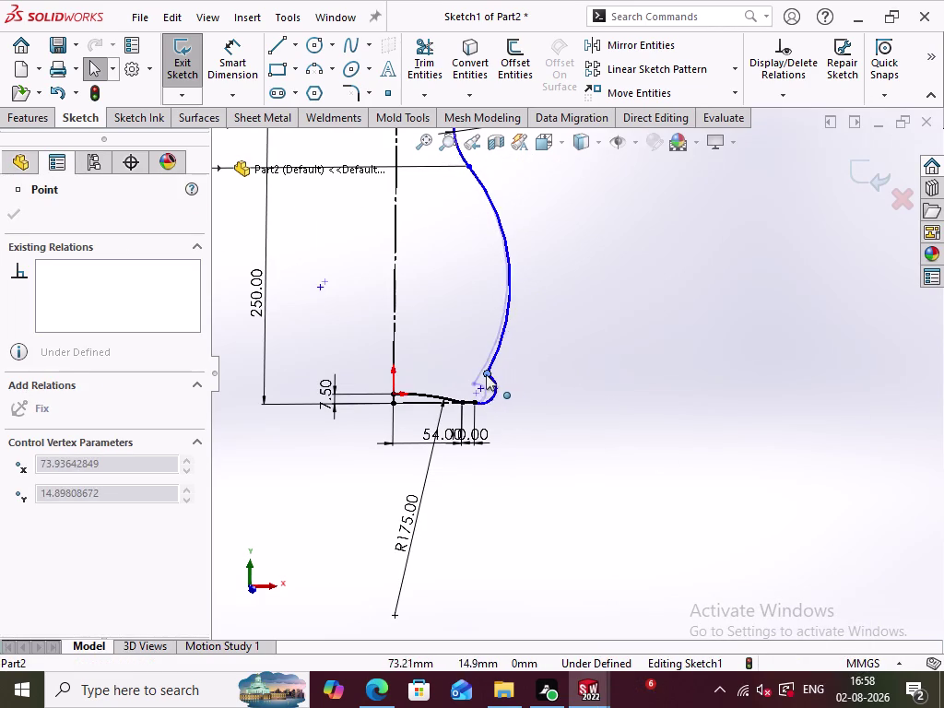
drag(488, 375, 483, 368)
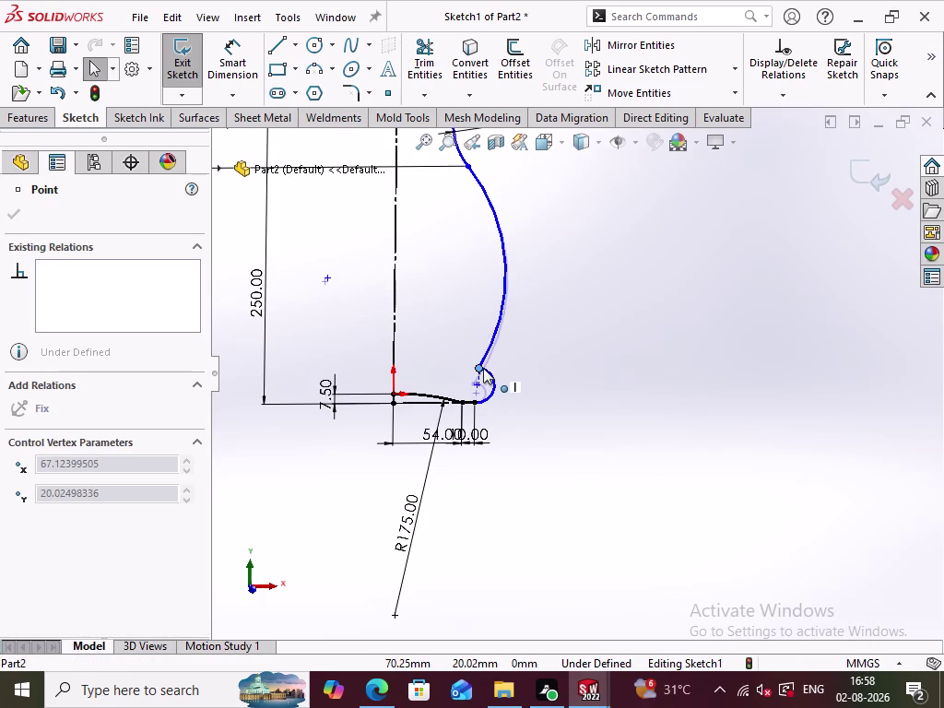
drag(483, 368, 477, 372)
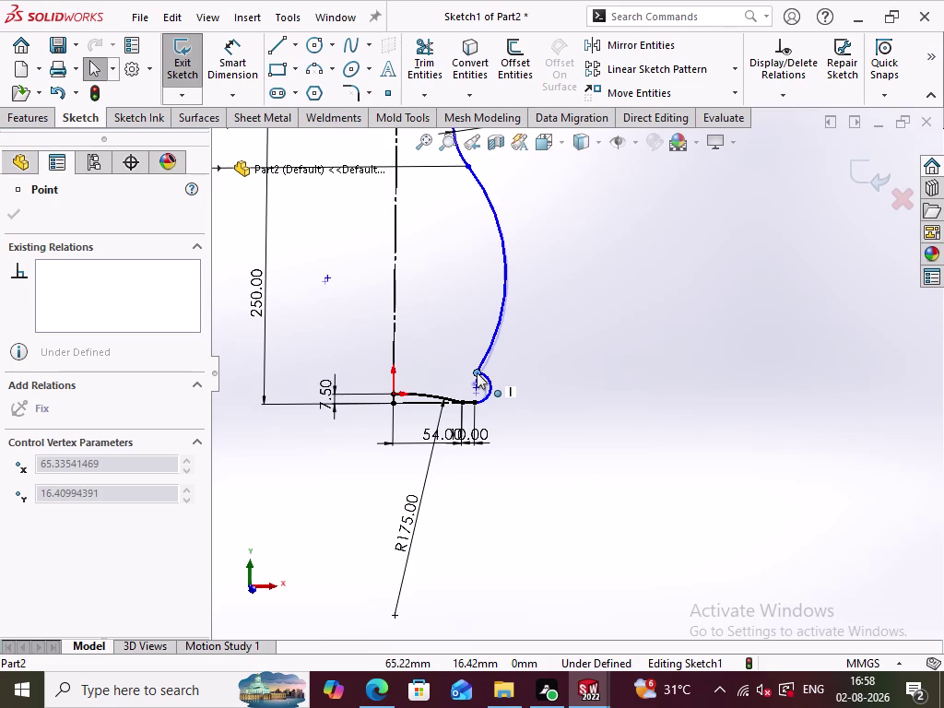
drag(476, 372, 477, 368)
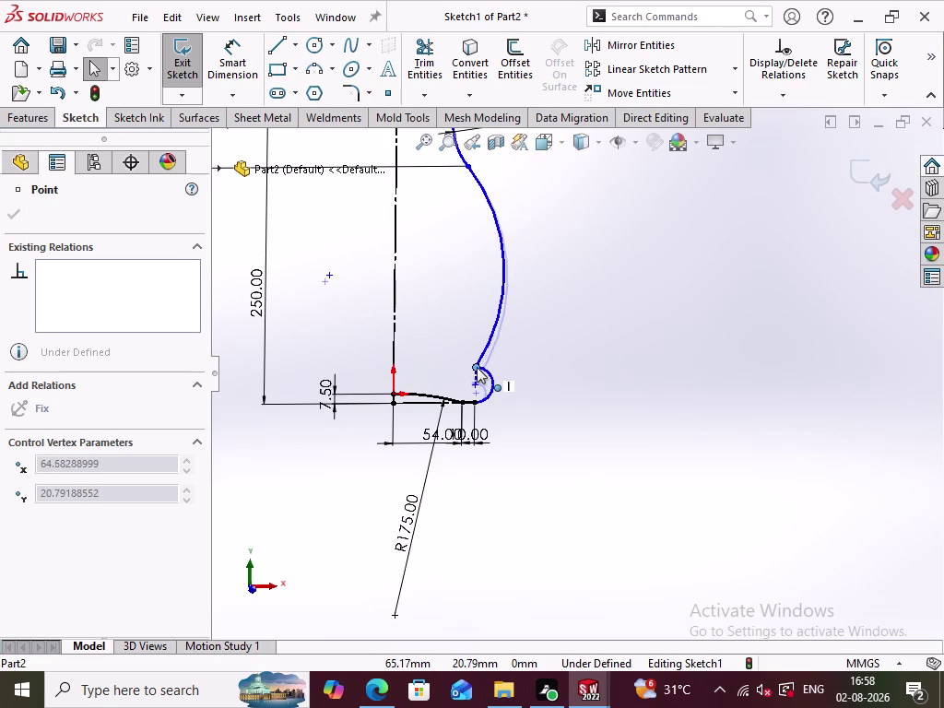
drag(477, 367, 476, 371)
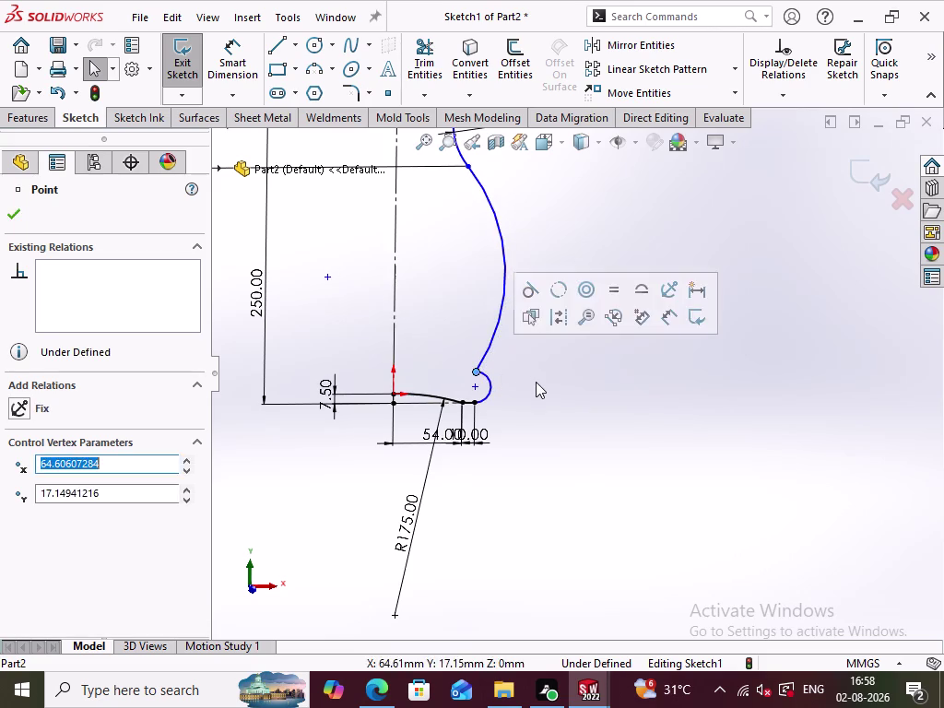
Select the small arc's centre point and an end point and add a relation between them.
click(535, 382)
click(474, 381)
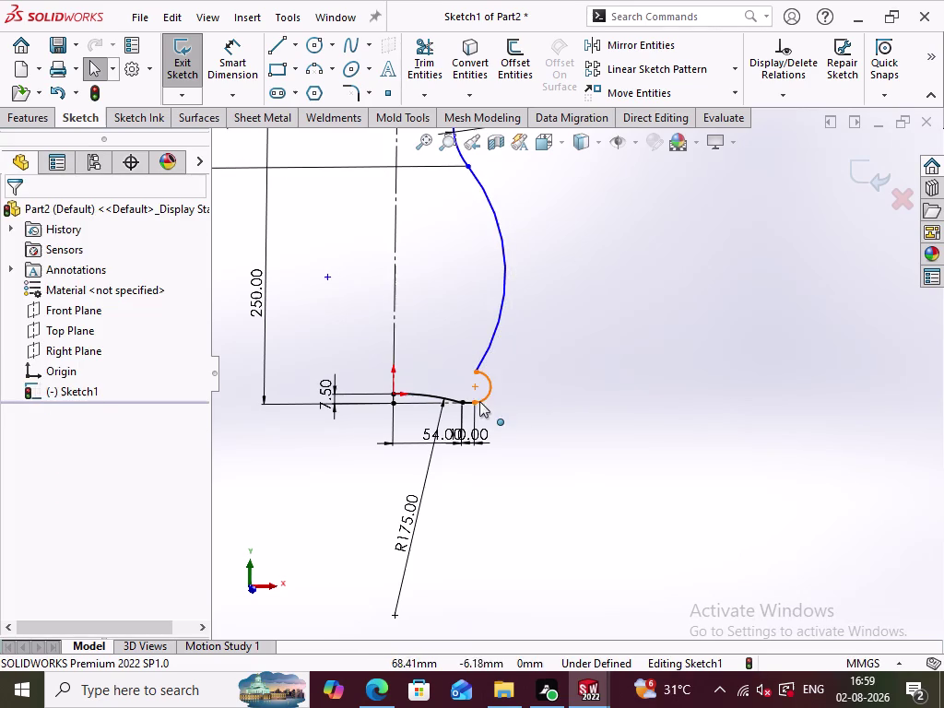
click(475, 373)
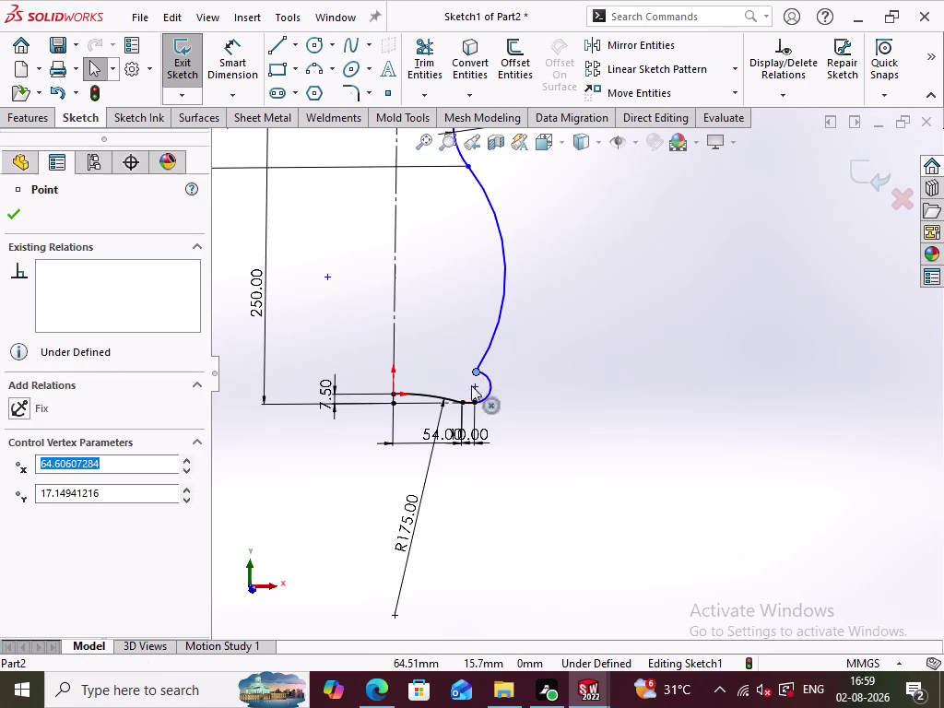
click(275, 449)
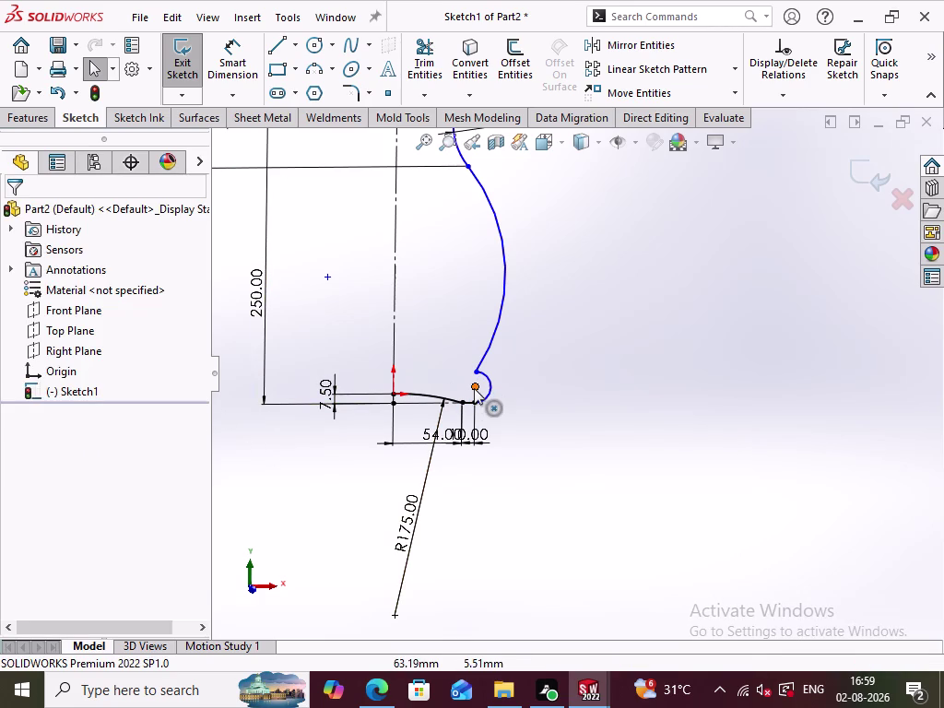
click(474, 388)
click(476, 370)
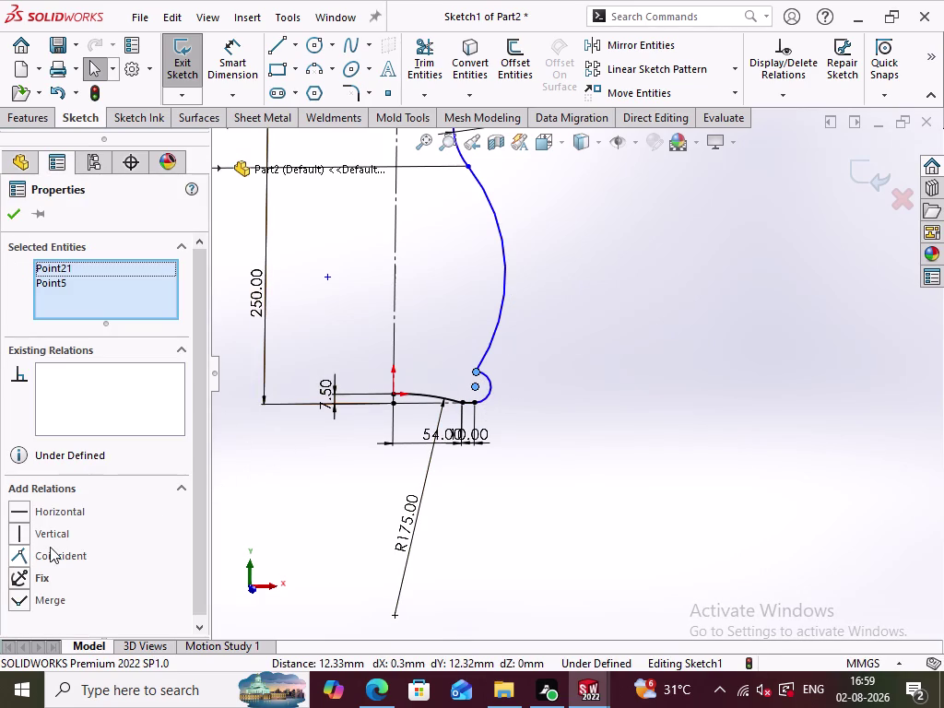
click(54, 526)
click(335, 457)
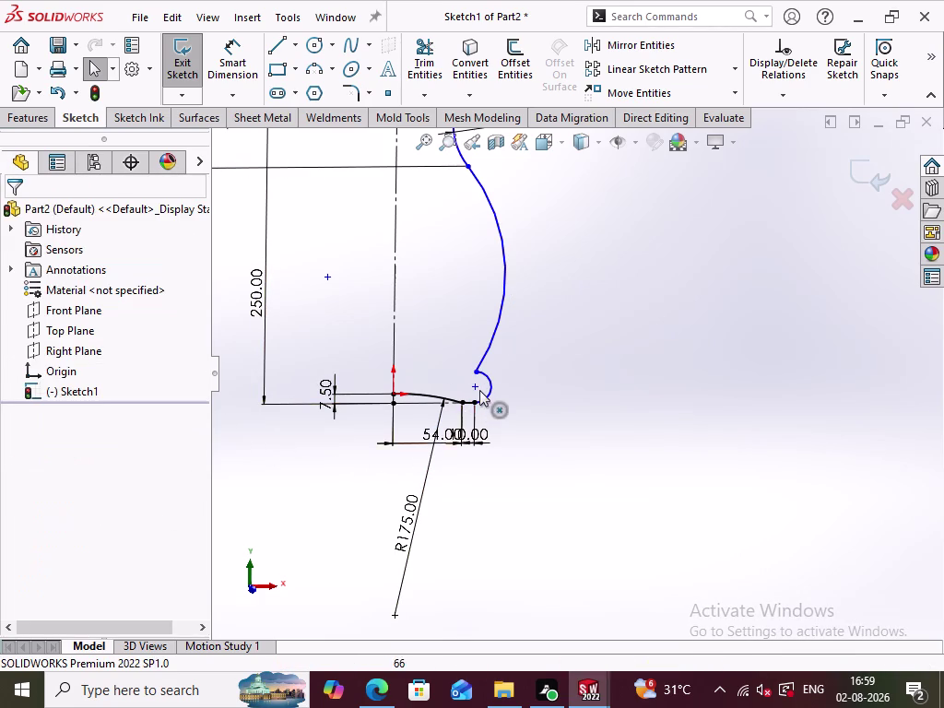
Zoom out and clear the sketch selection.
scroll(up, 3)
scroll(up, 3)
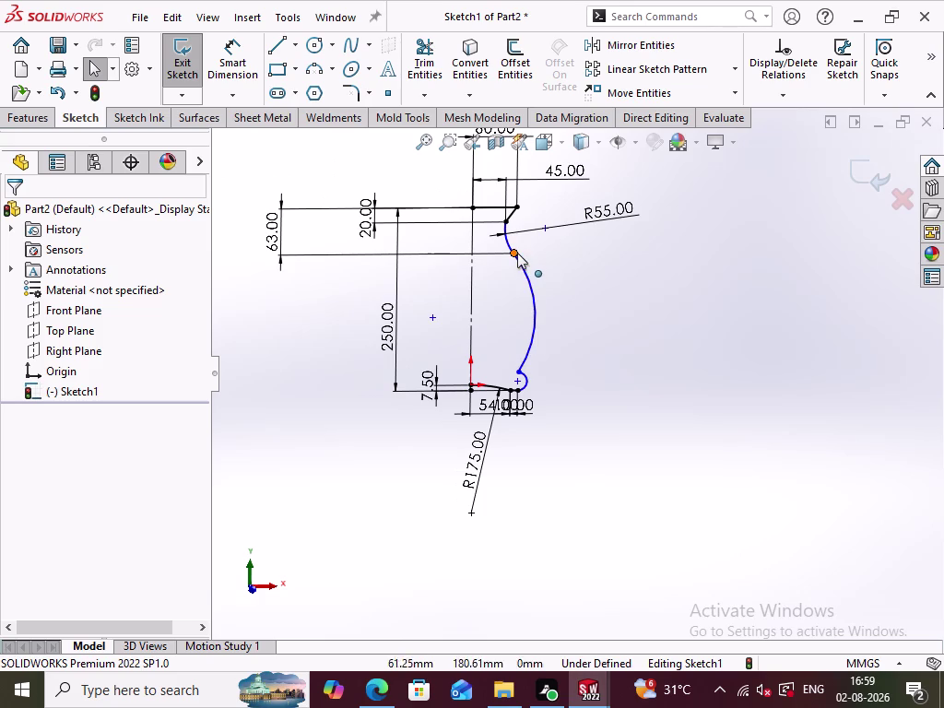
click(515, 252)
click(568, 166)
click(573, 314)
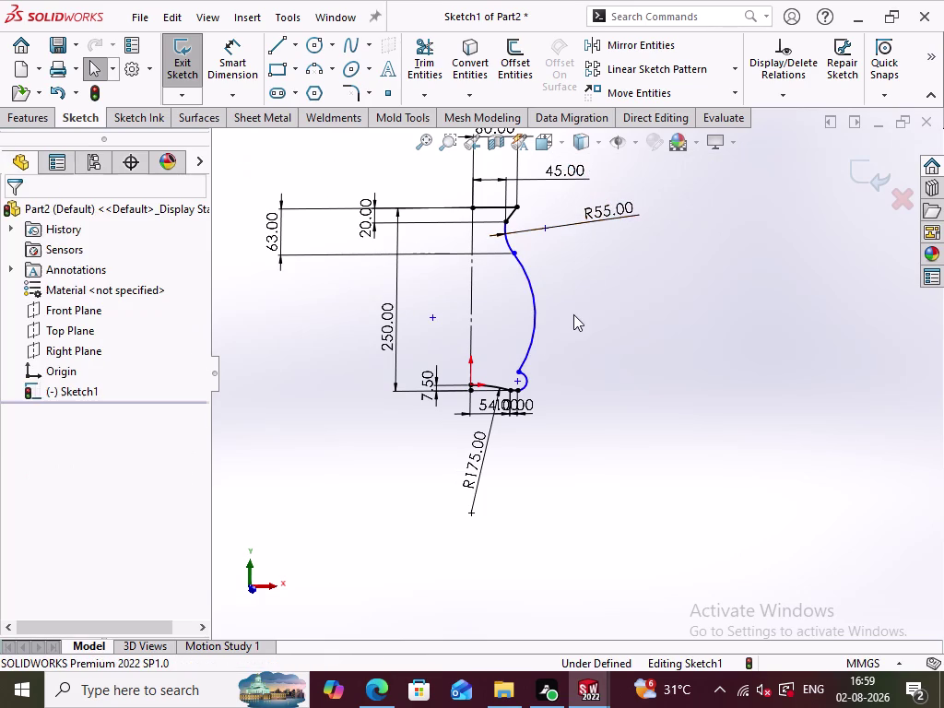
click(227, 67)
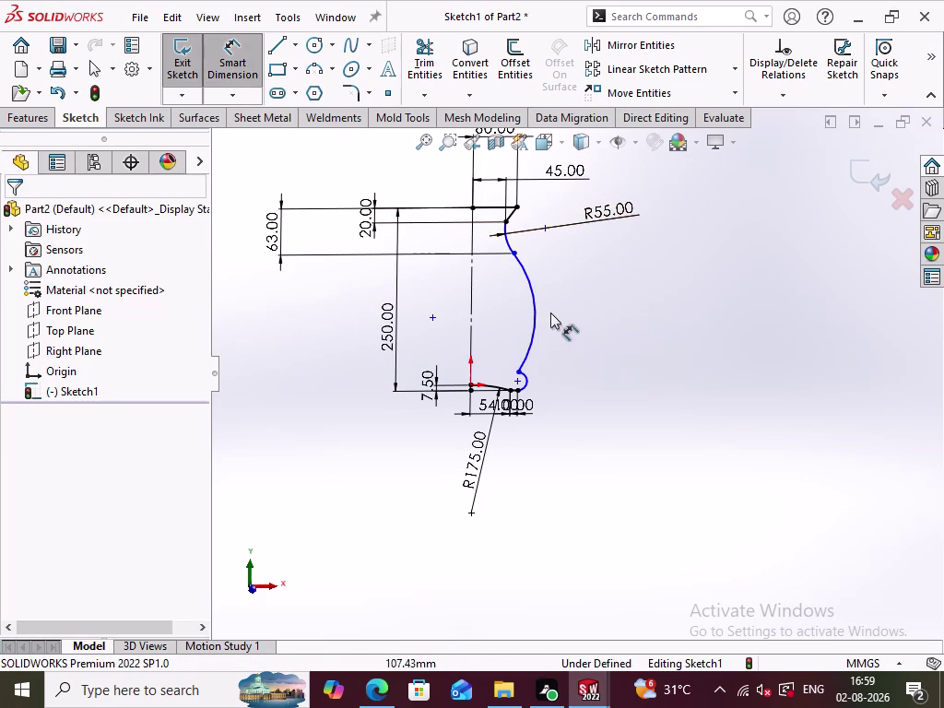
Radius-dimension the long middle arc, try 195, then undo back to R139.25.
click(536, 304)
double_click(580, 280)
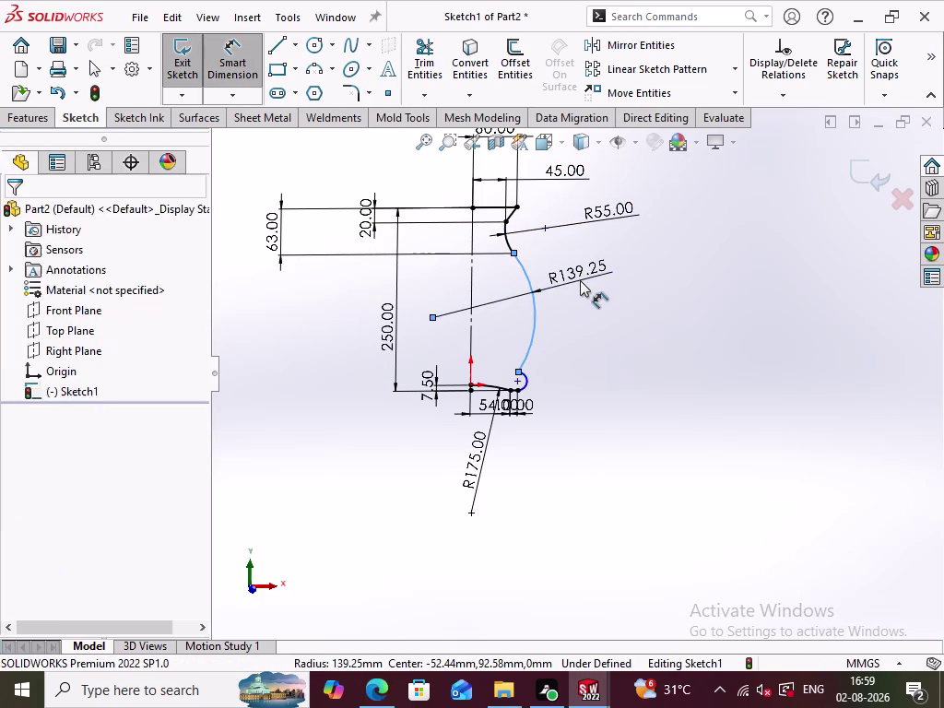
double_click(588, 299)
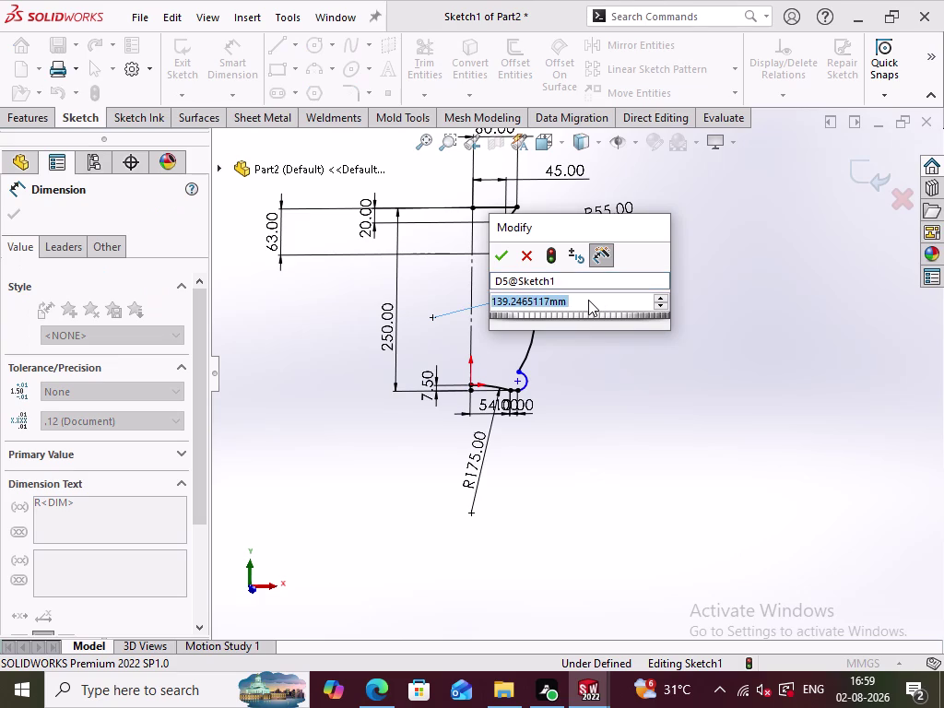
text(19)
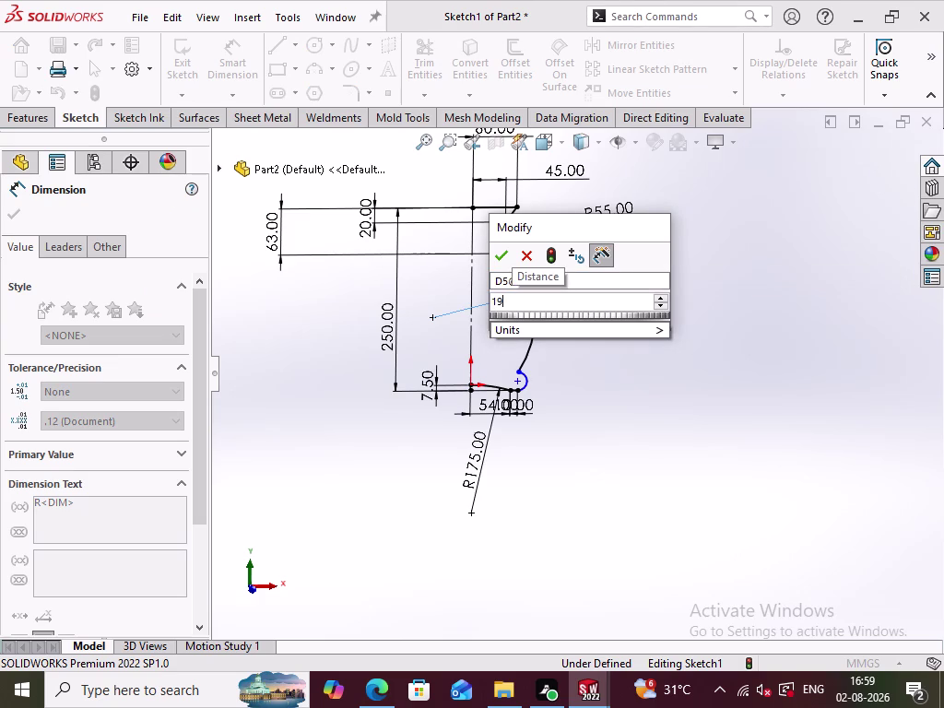
text(5)
key(Return)
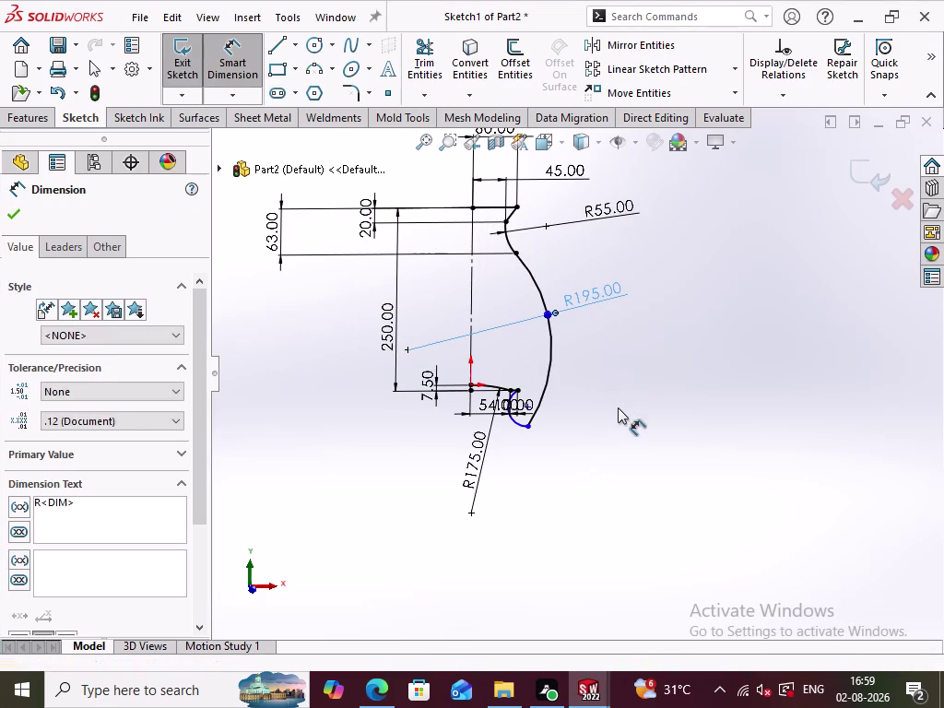
double_click(618, 408)
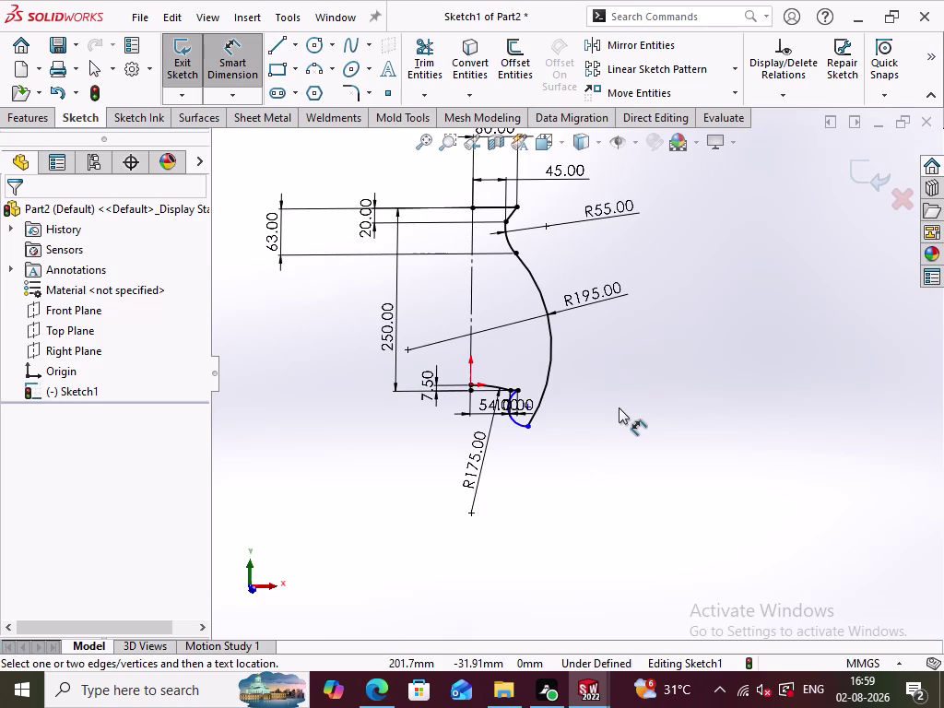
key(ctrl+z)
Delete the middle arc's R139.25 radius dimension.
click(618, 410)
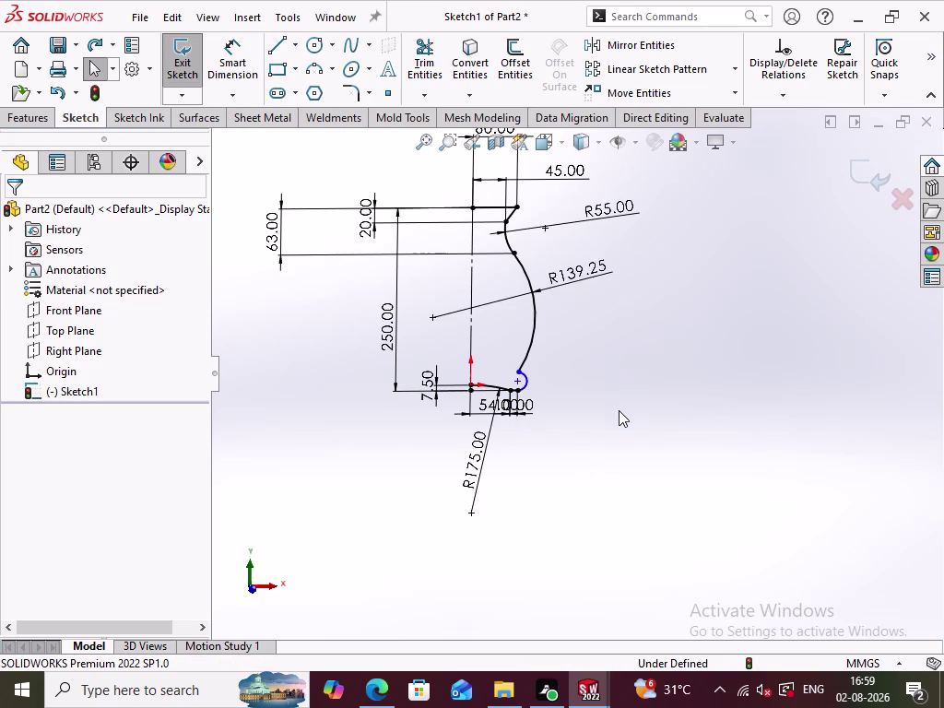
right_click(575, 279)
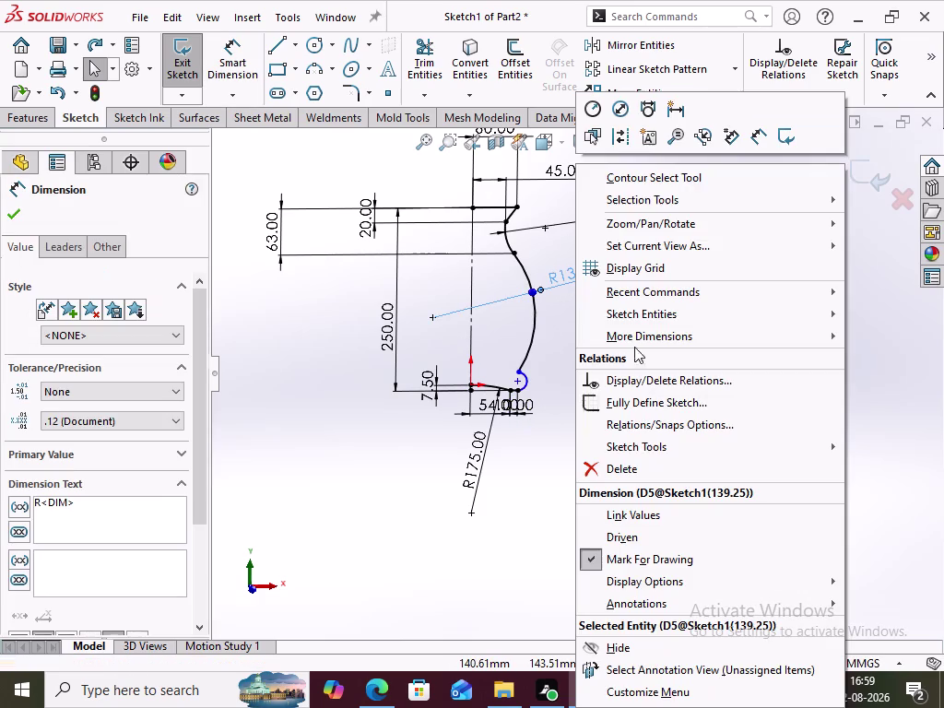
click(628, 466)
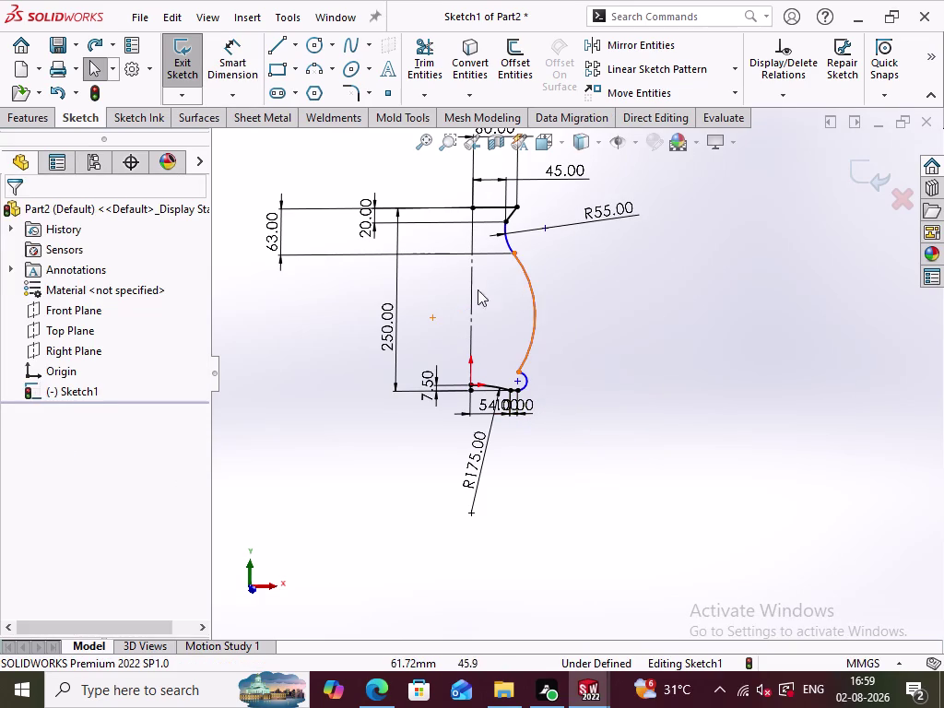
Dimension the small bottom arc to R7.50 and place the label beside it.
click(246, 57)
click(528, 382)
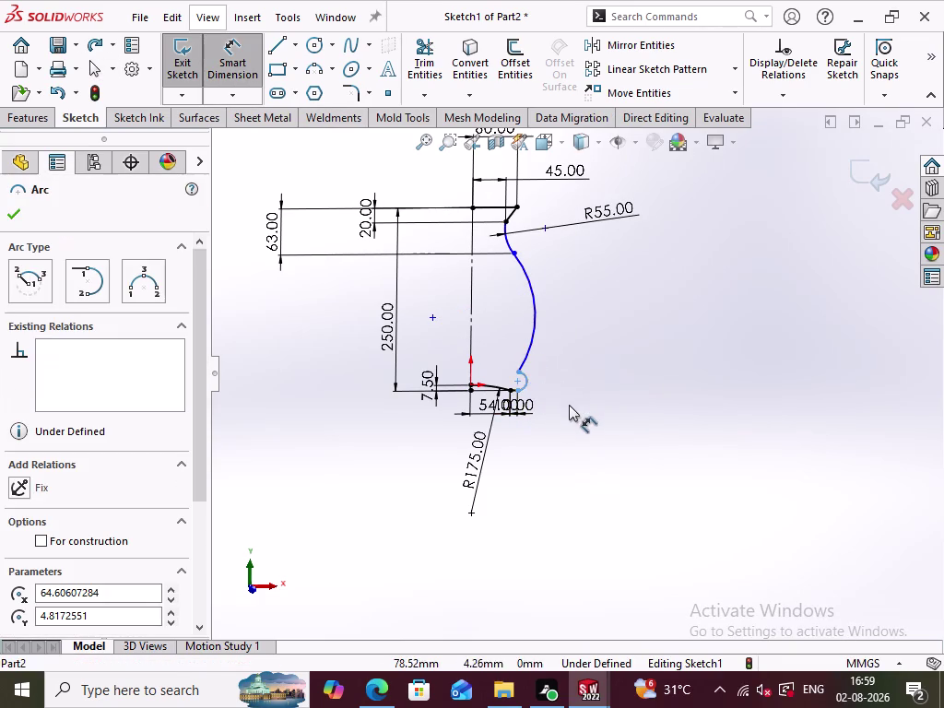
double_click(578, 404)
text(7)
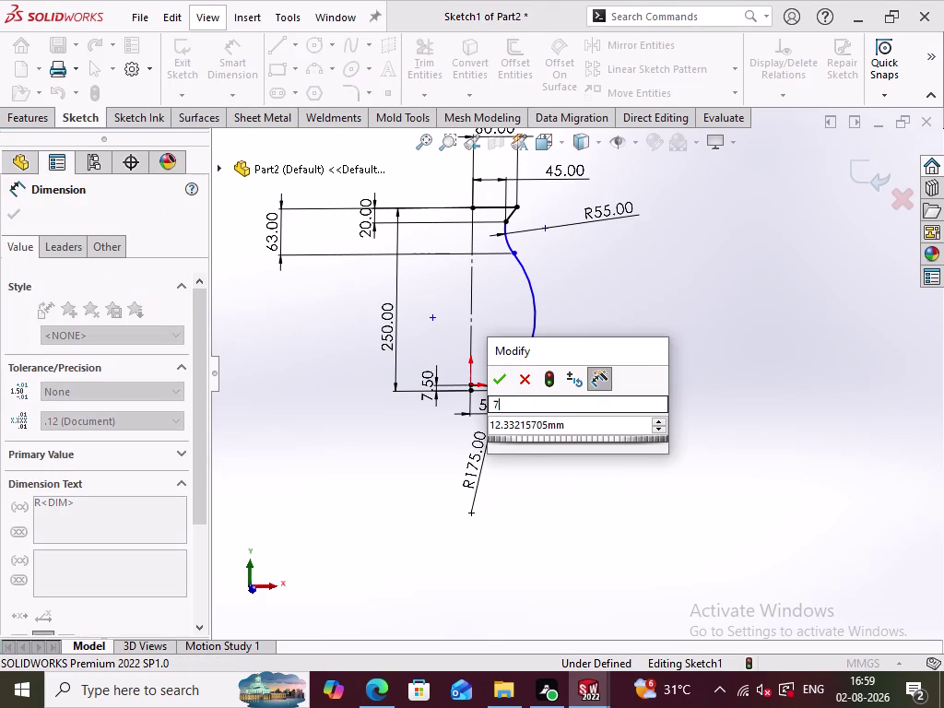
text(.)
key(5)
key(Return)
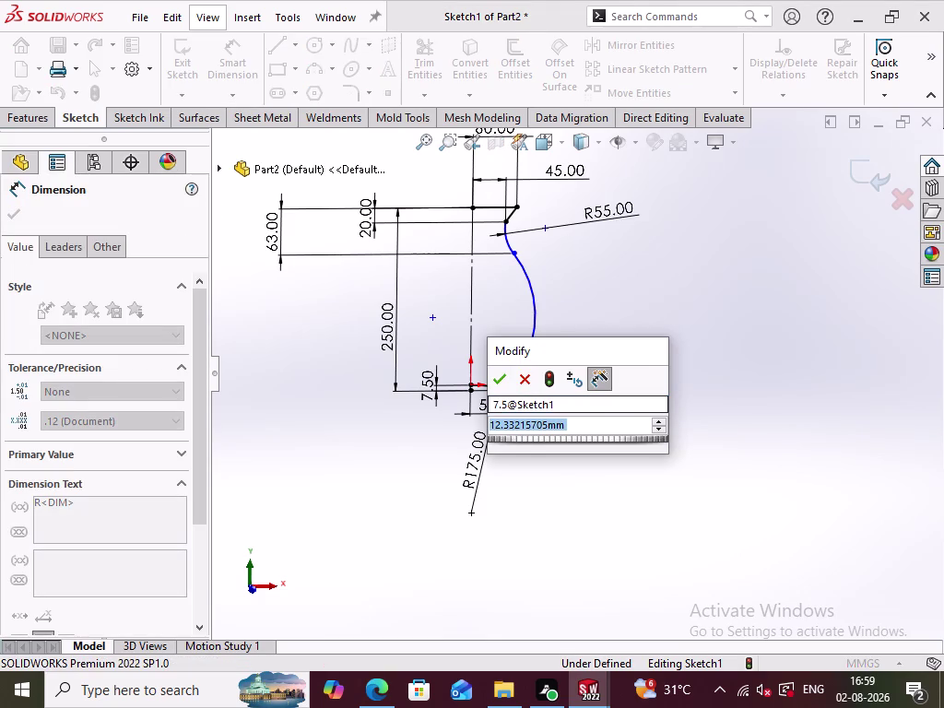
click(599, 424)
drag(599, 424, 531, 439)
text(7.5)
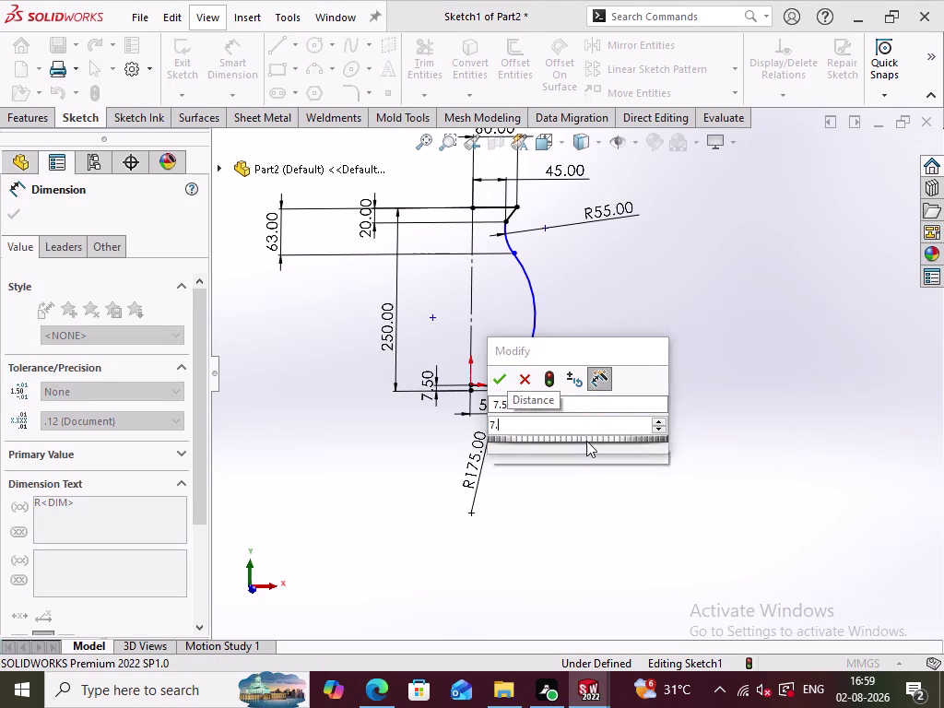
key(Return)
click(588, 444)
Dimension the middle arc at 195, dismiss the invalid-geometry warning, and undo.
scroll(down, 3)
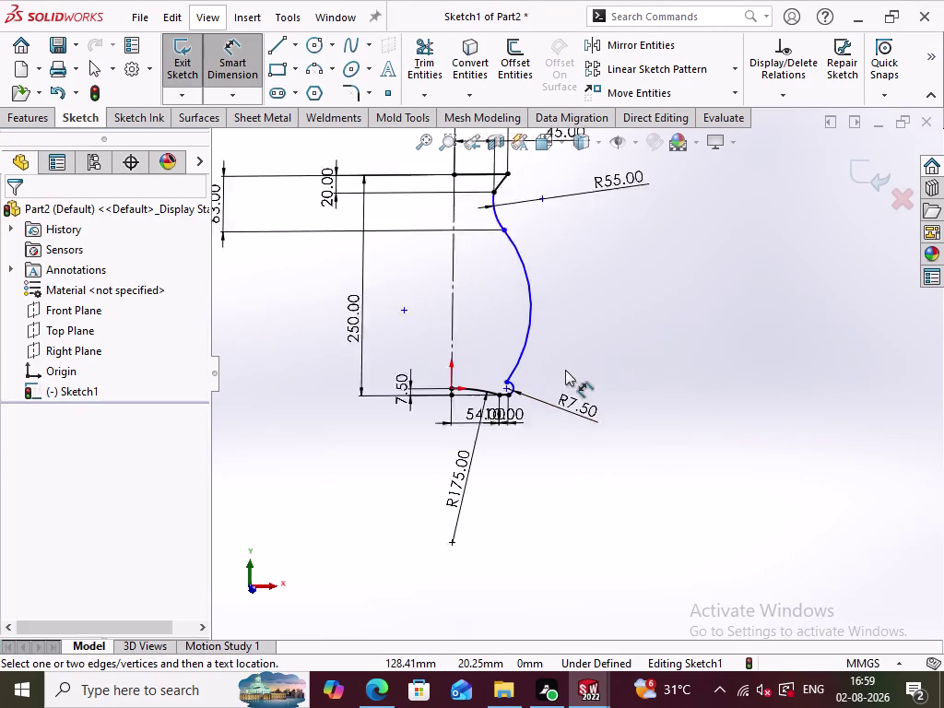
scroll(down, 3)
click(527, 306)
click(592, 263)
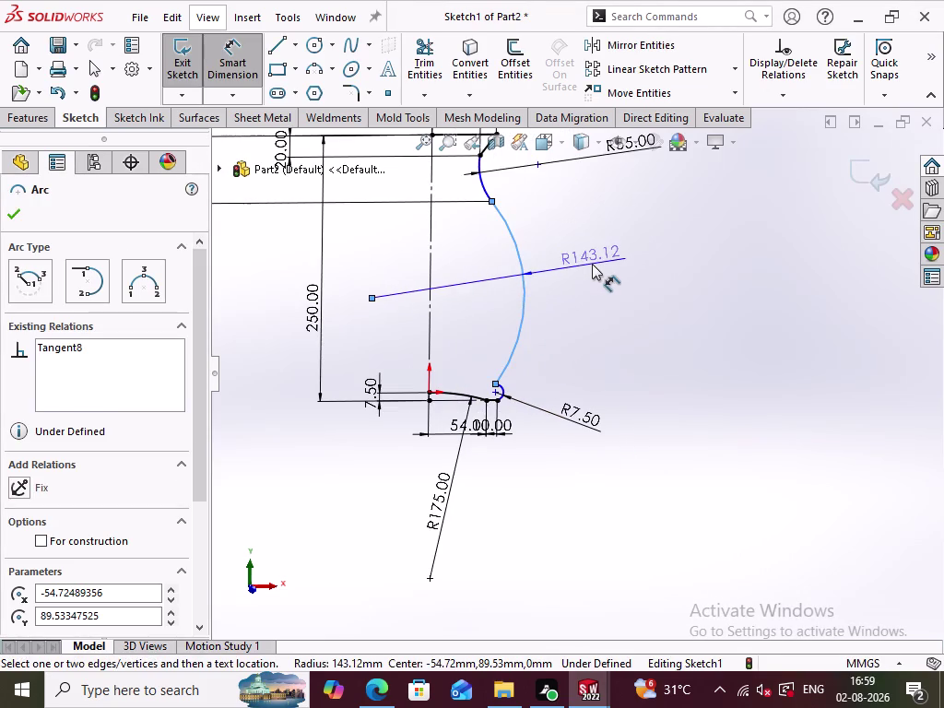
text(1)
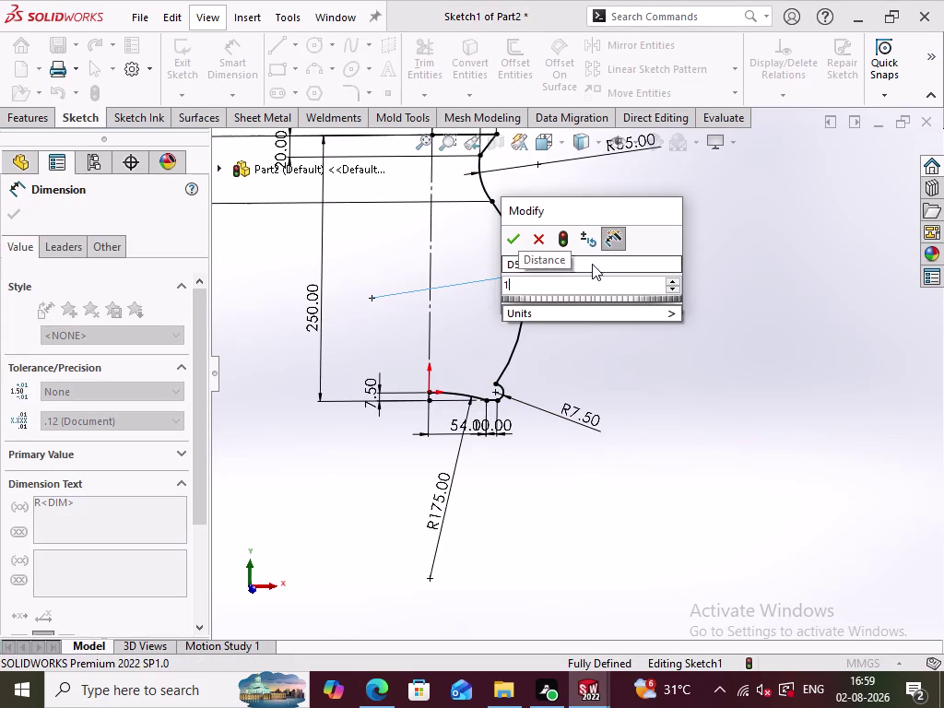
text(95)
key(Return)
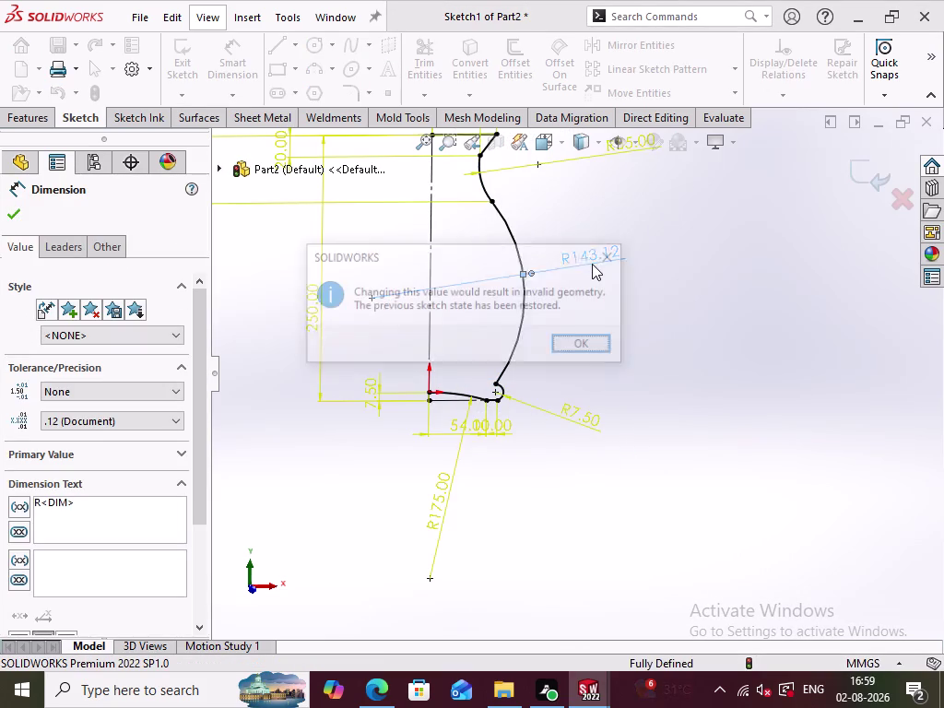
click(612, 258)
scroll(up, 3)
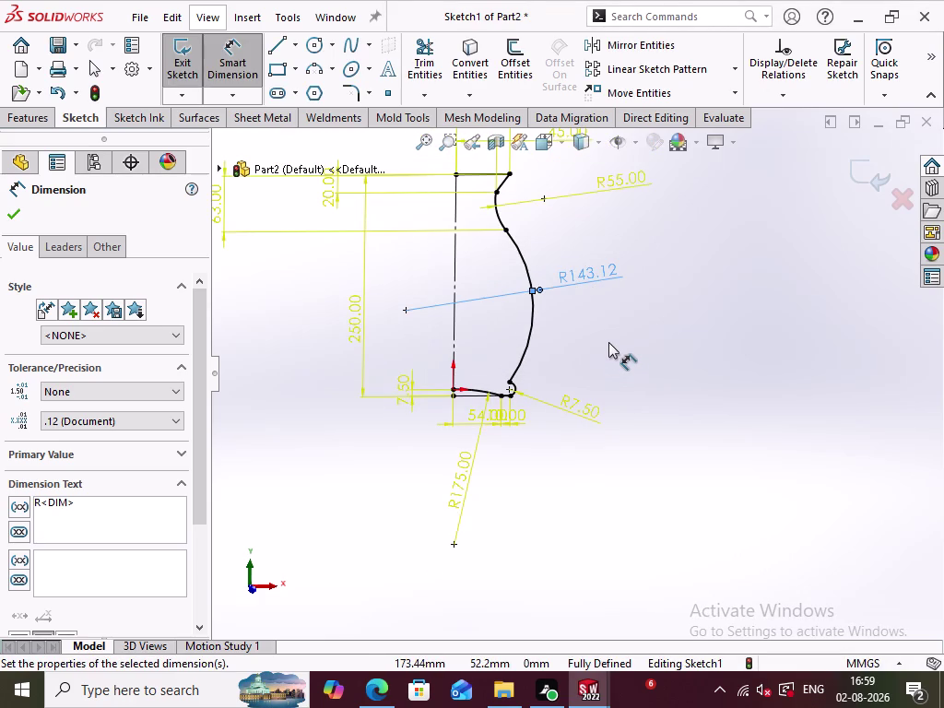
key(ctrl+z)
click(651, 380)
Place the small bottom arc's radius dimension and enter 7.5.
triple_click(592, 400)
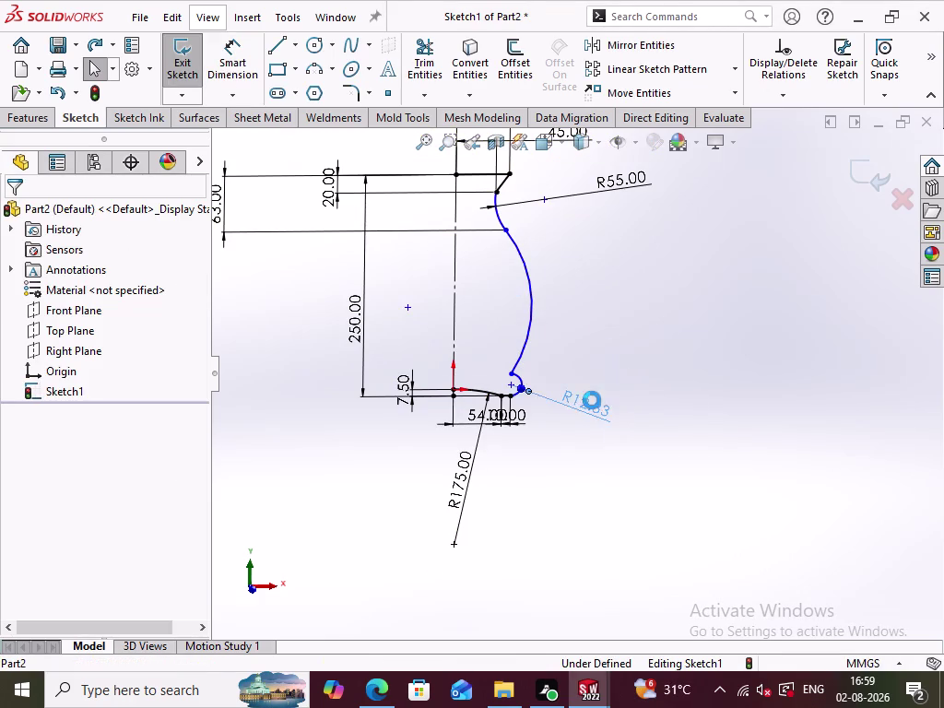
text(19)
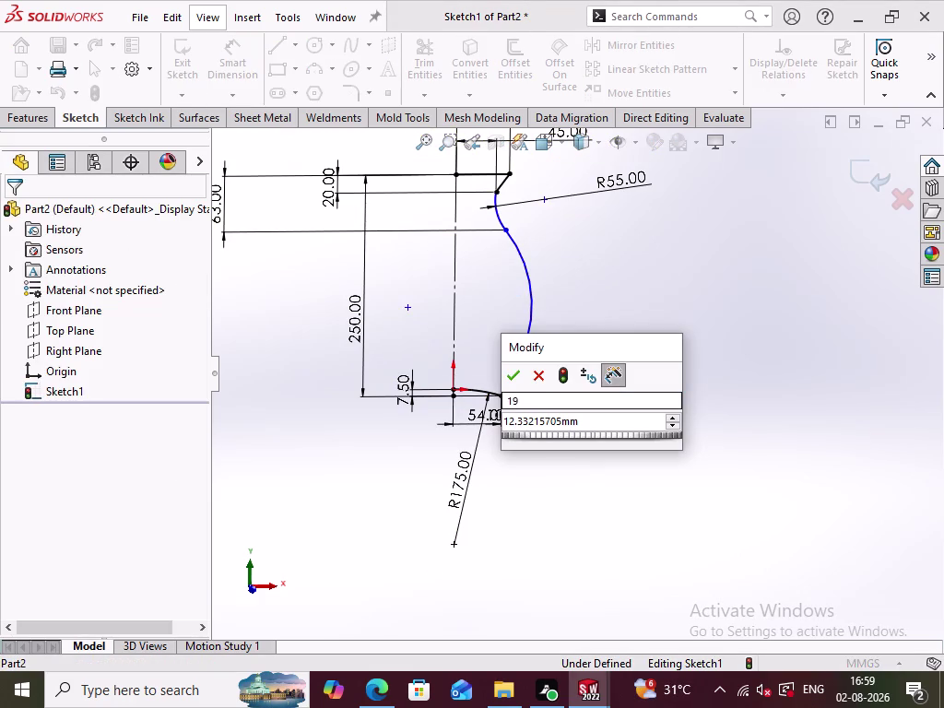
key(5)
key(Return)
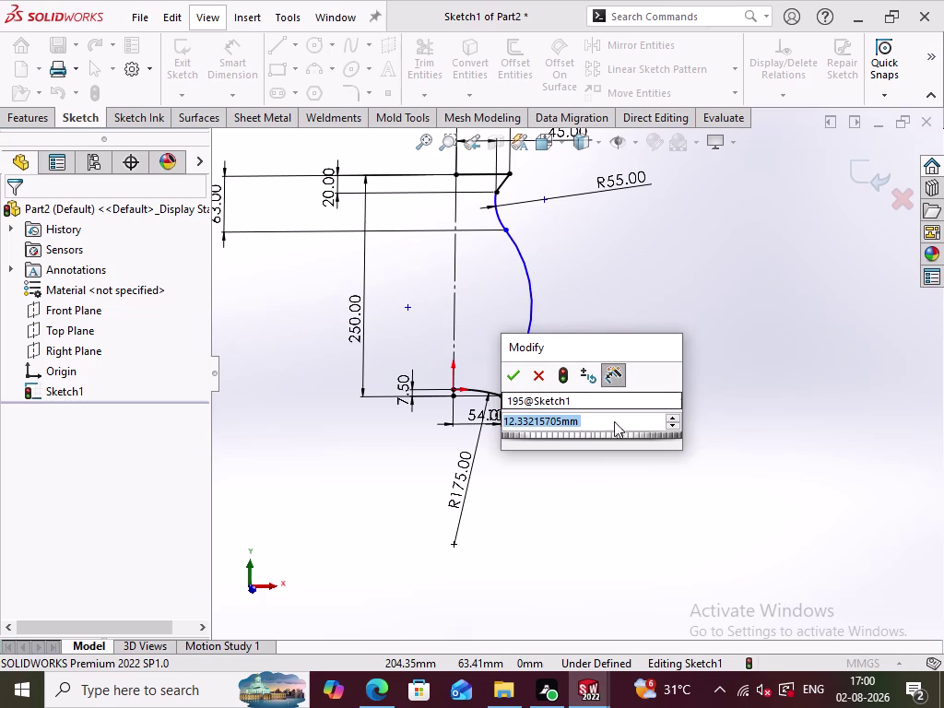
click(538, 377)
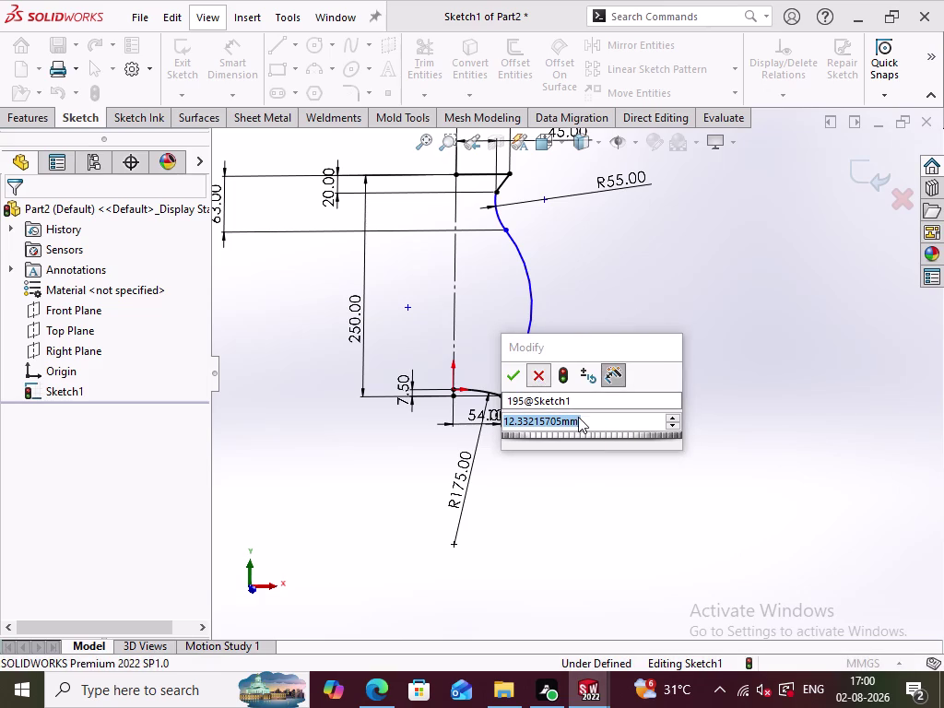
double_click(578, 406)
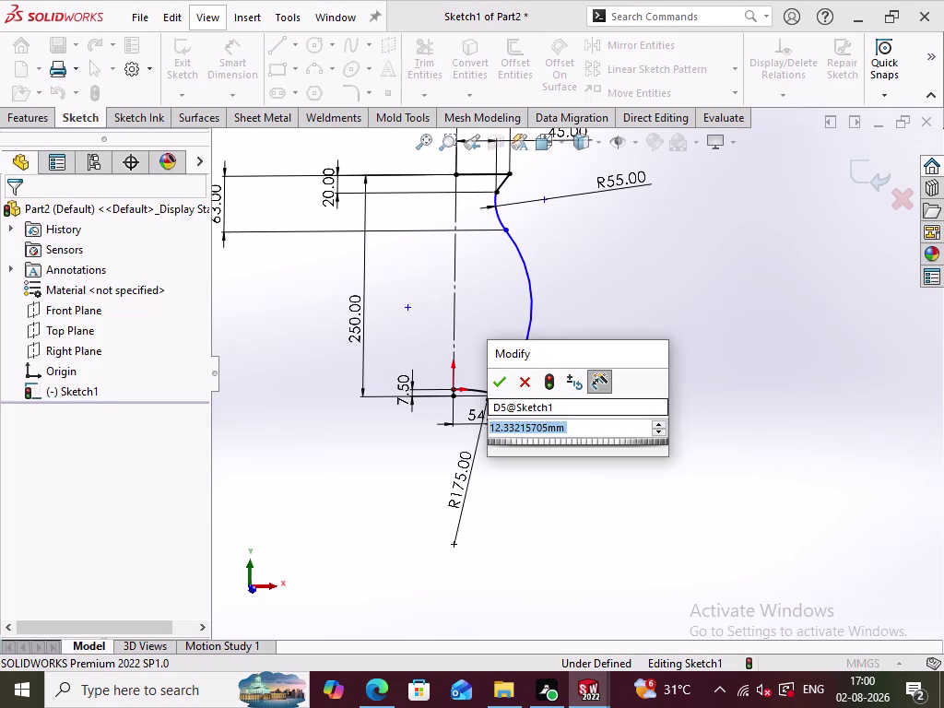
text(7.5)
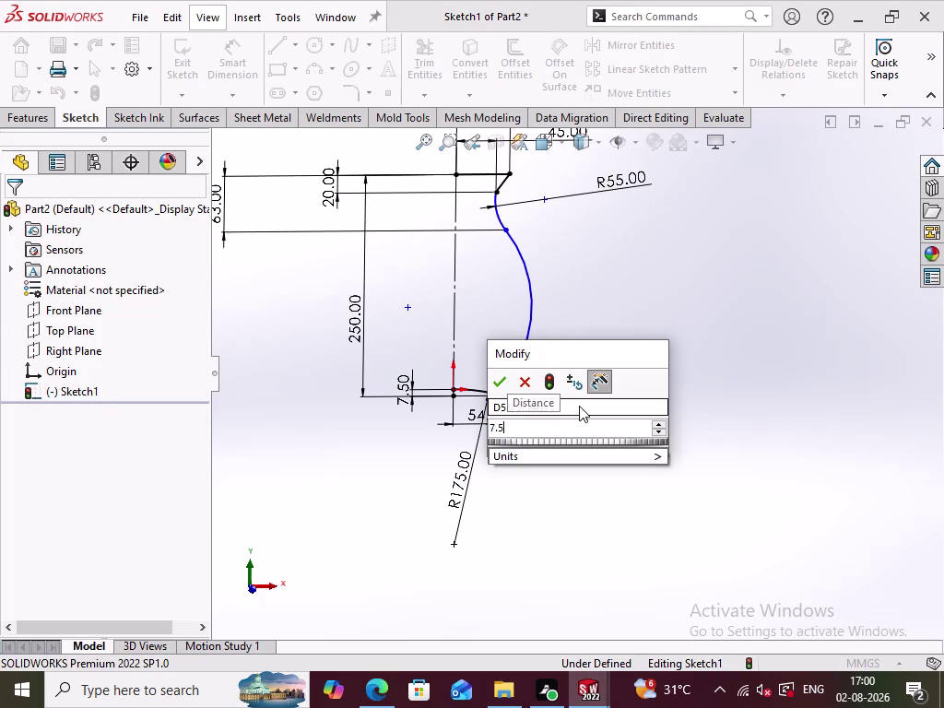
key(Return)
click(587, 456)
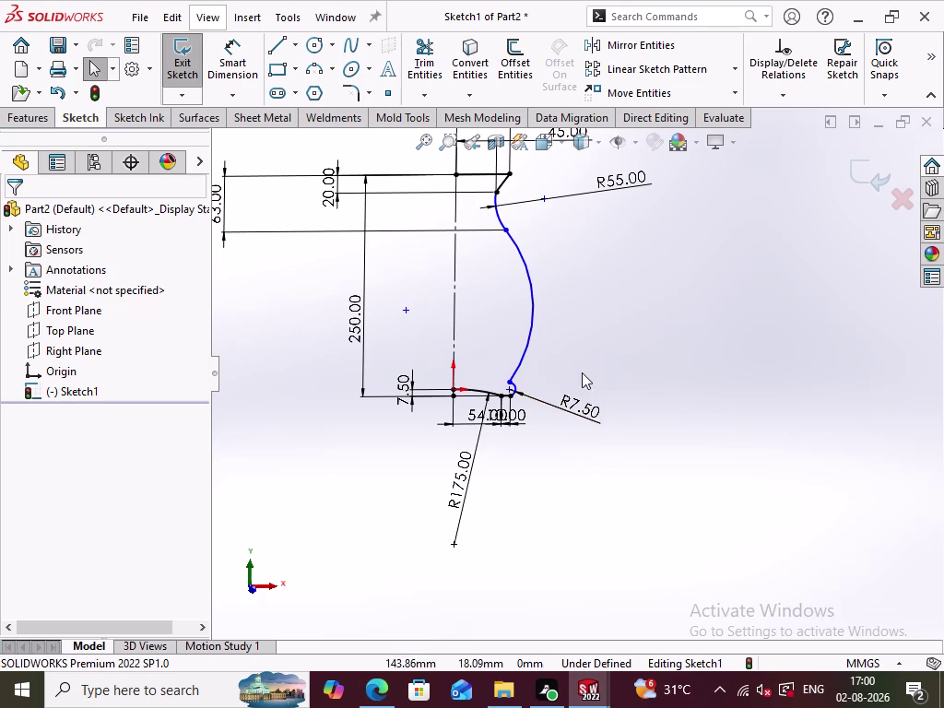
scroll(up, 3)
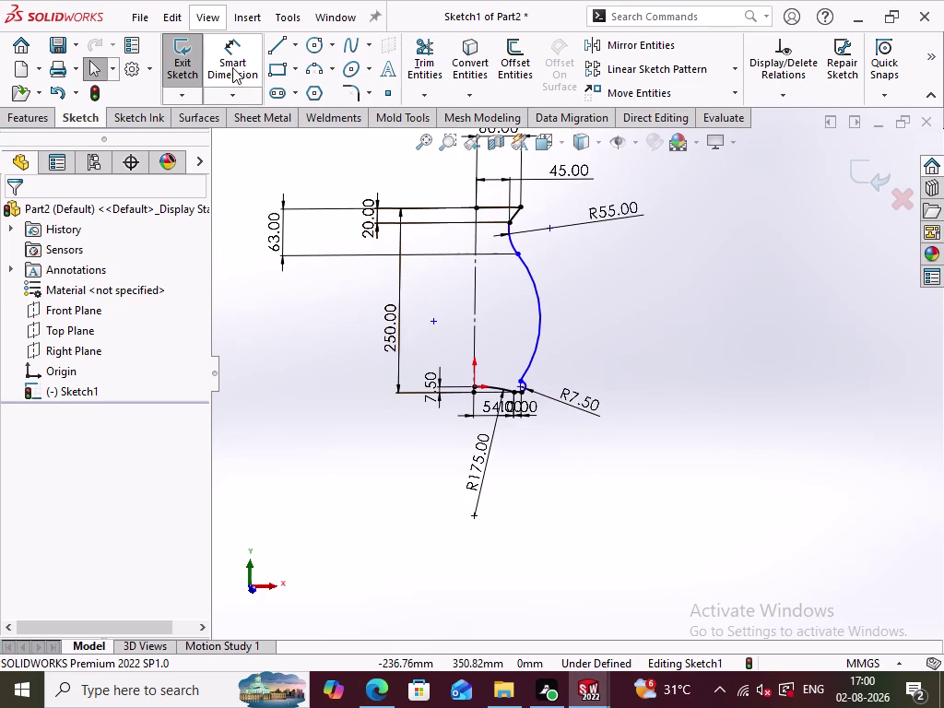
click(535, 262)
click(511, 240)
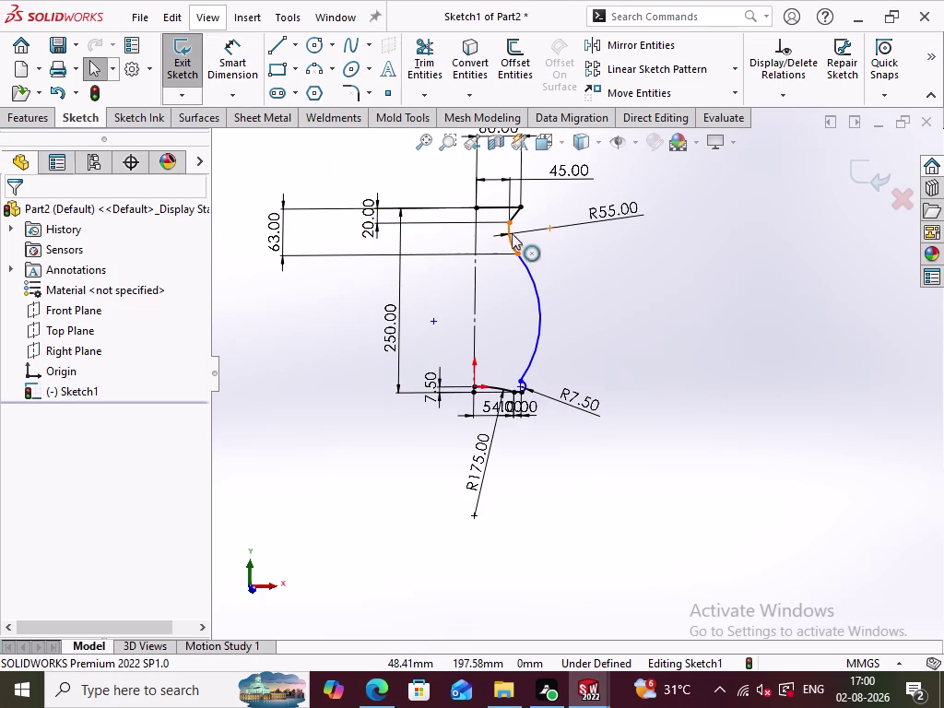
click(515, 215)
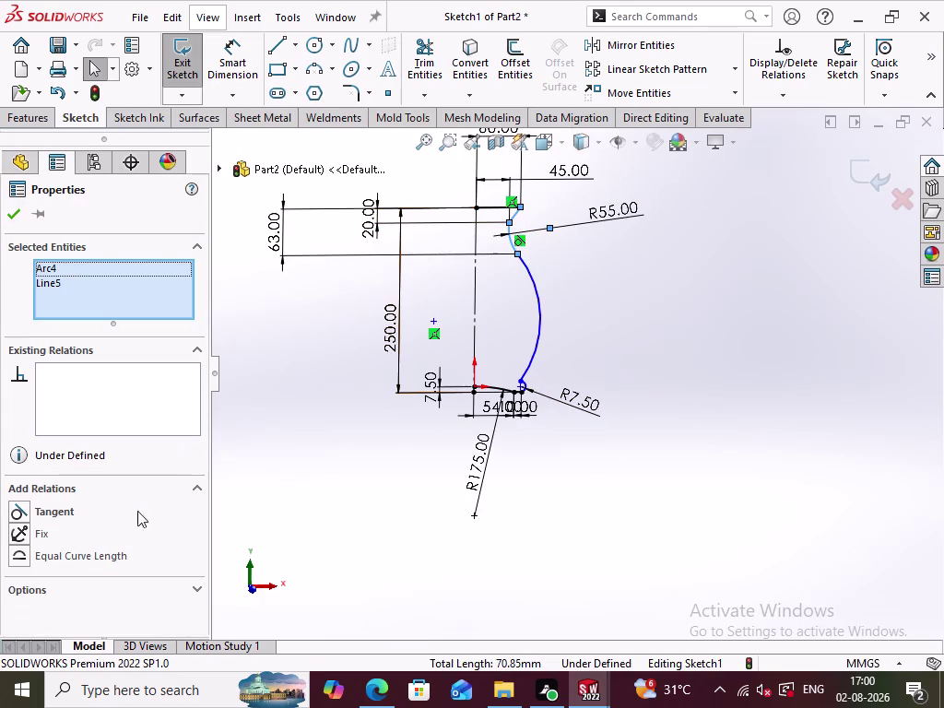
click(69, 508)
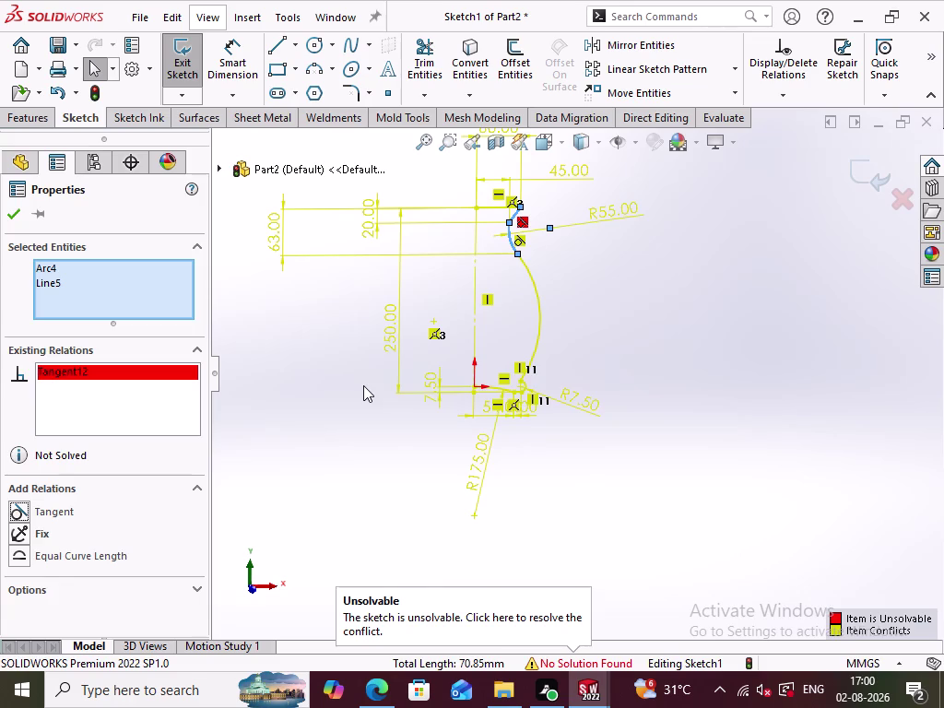
key(ctrl+z)
click(365, 415)
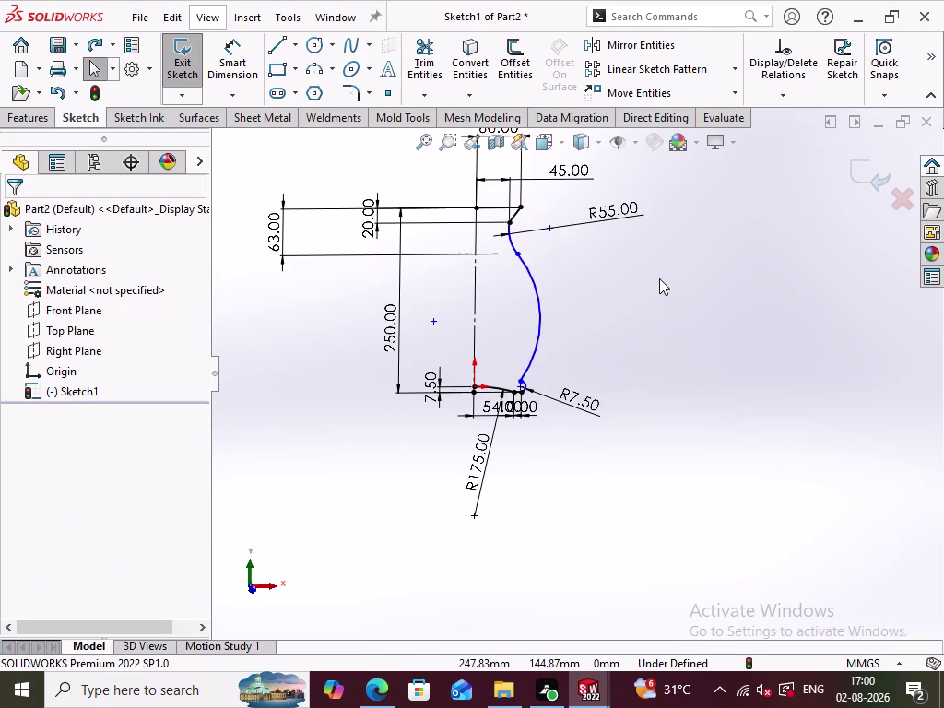
scroll(down, 3)
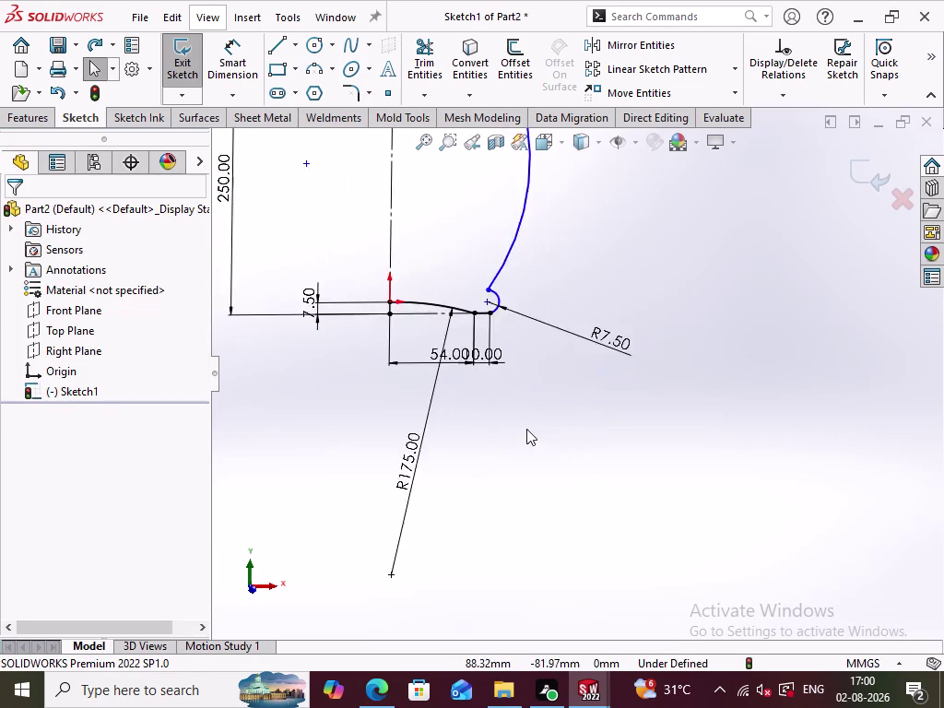
Drag the 10.00 dimension down beneath the 54.00 dimension to clear the overlap.
scroll(down, 3)
drag(487, 323, 507, 343)
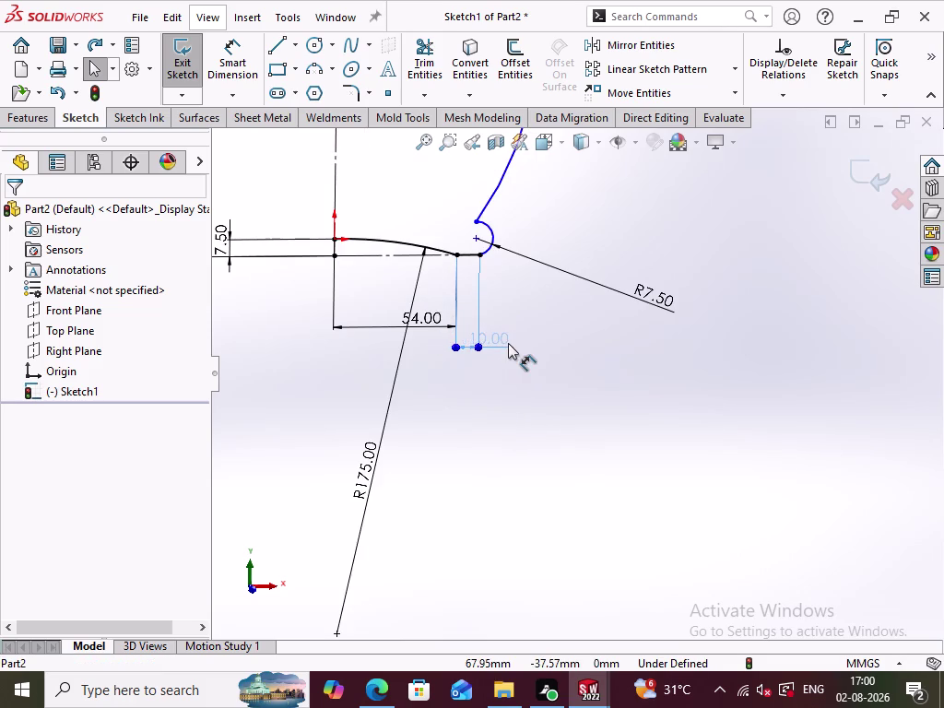
drag(508, 343, 516, 342)
click(518, 393)
scroll(up, 3)
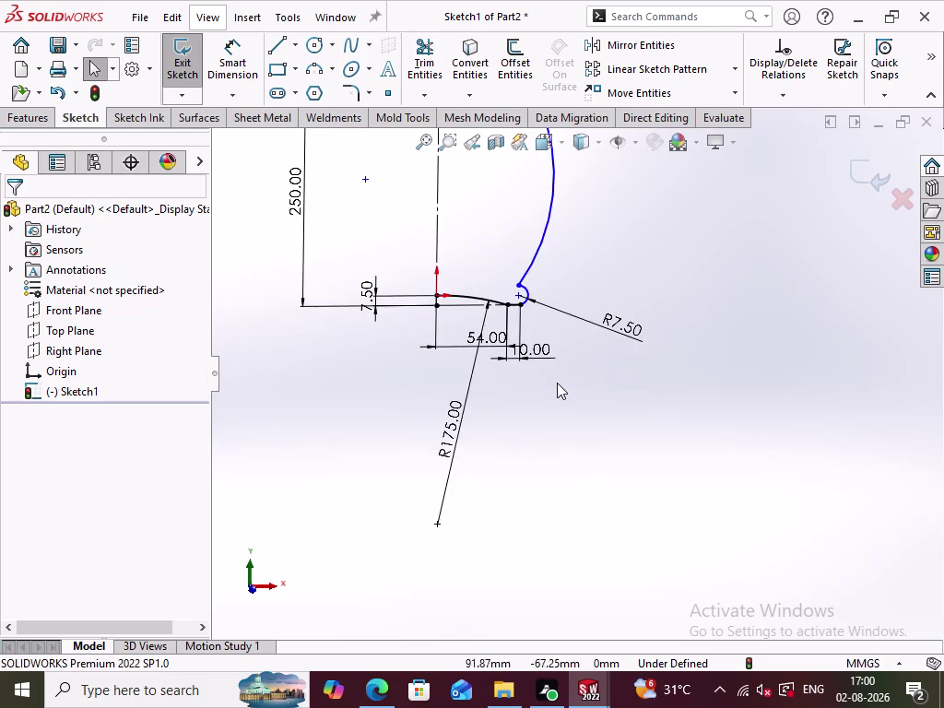
scroll(up, 3)
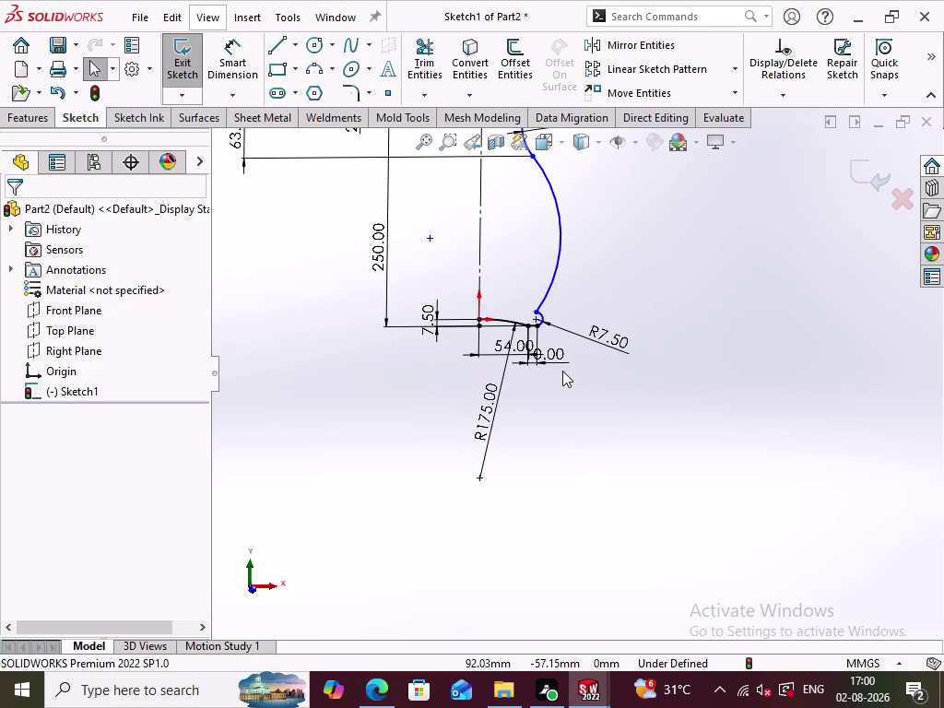
scroll(up, 3)
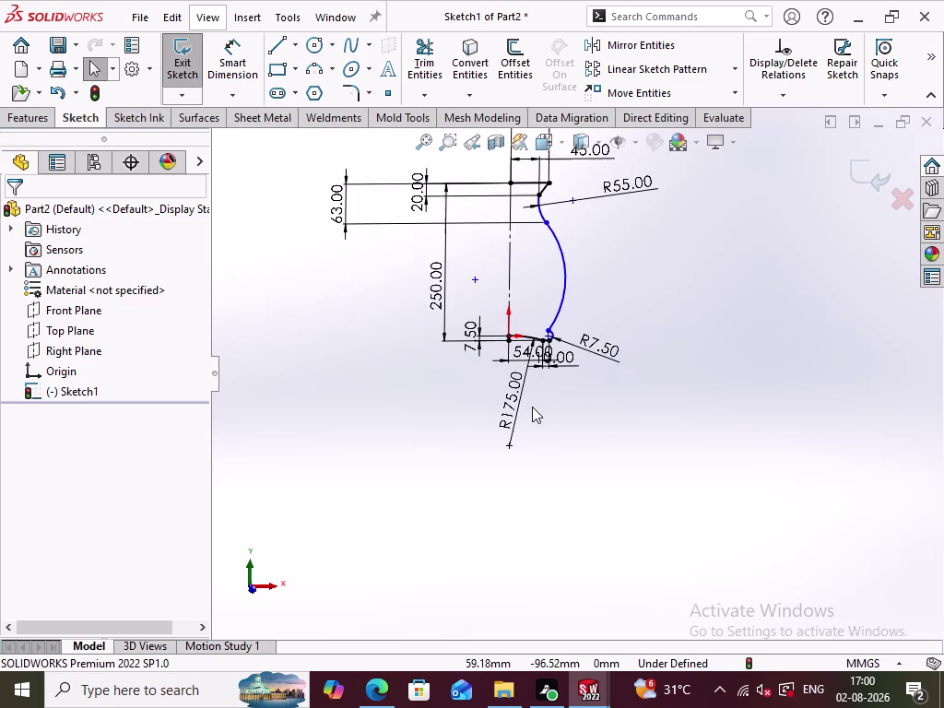
scroll(up, 3)
scroll(down, 3)
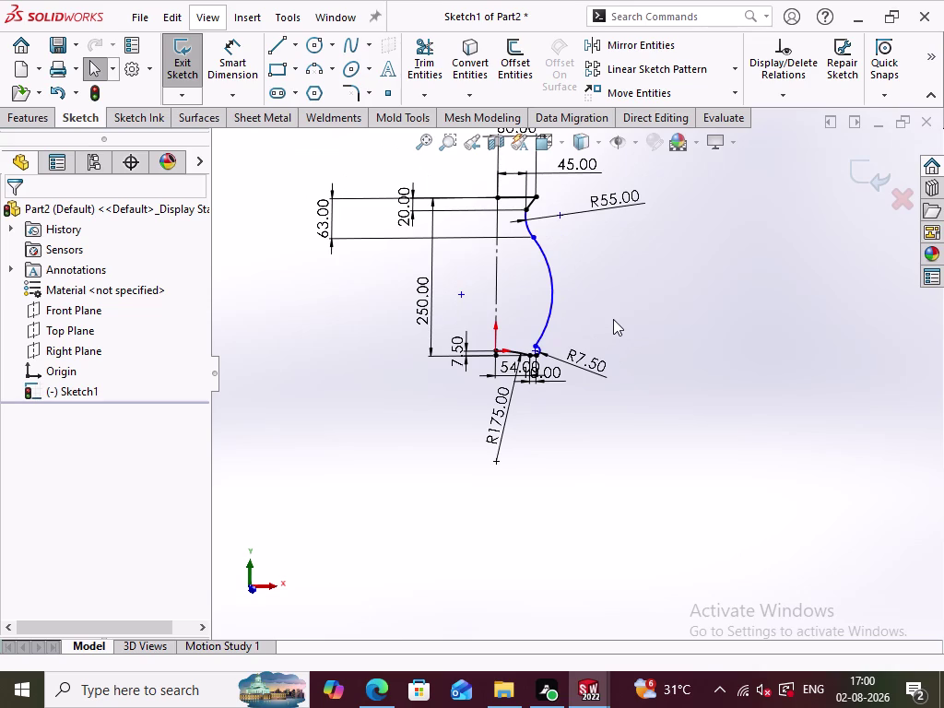
double_click(421, 303)
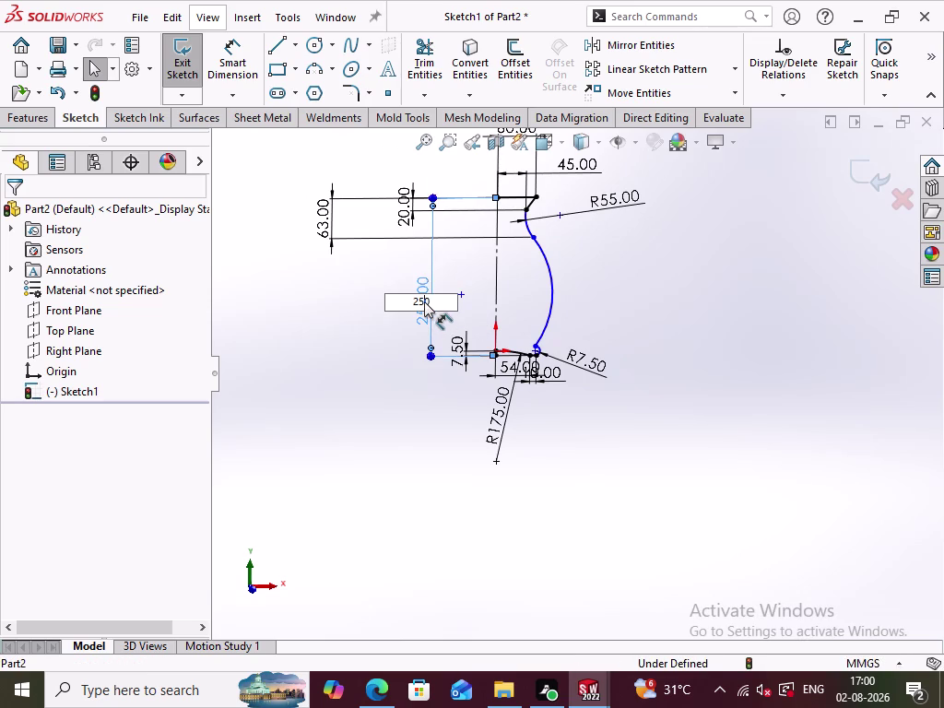
Change the vertical centerline dimension to 270 and confirm.
key(BackSpace)
key(7)
key(Return)
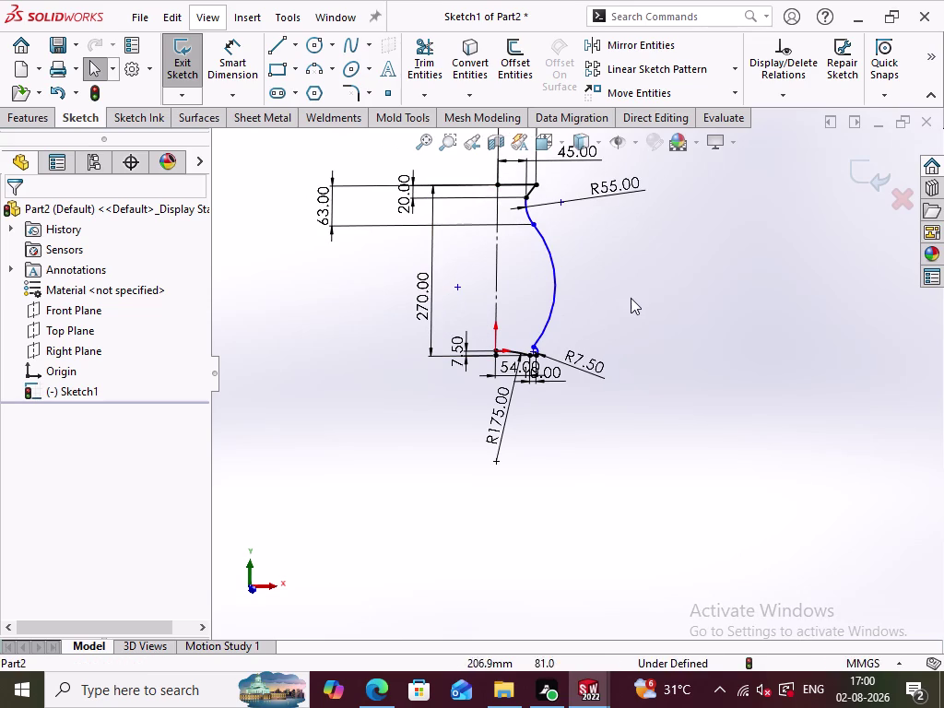
click(630, 298)
scroll(down, 3)
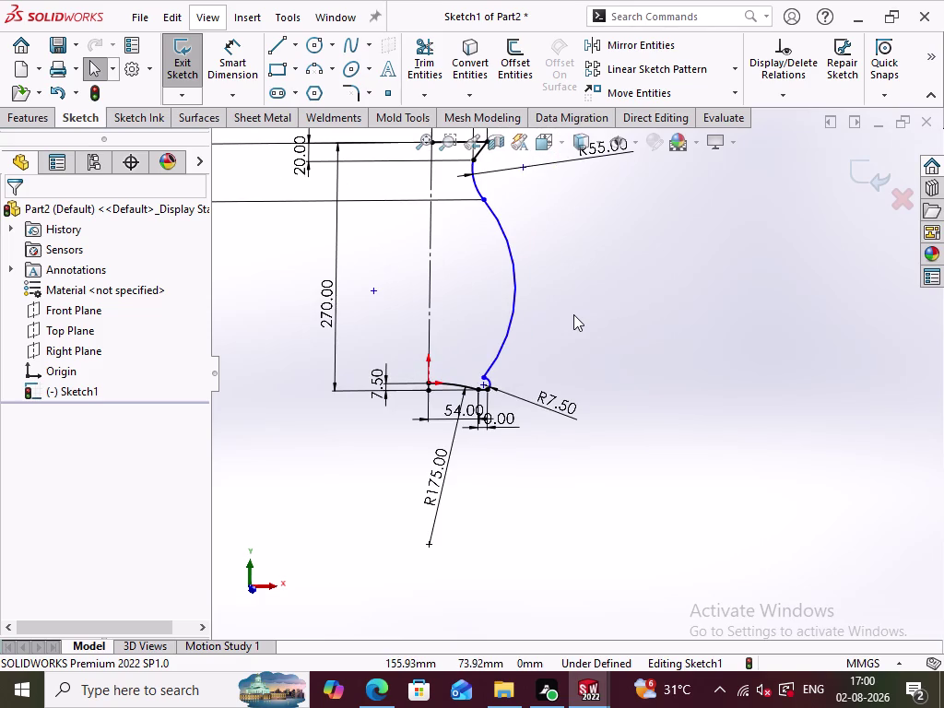
scroll(down, 3)
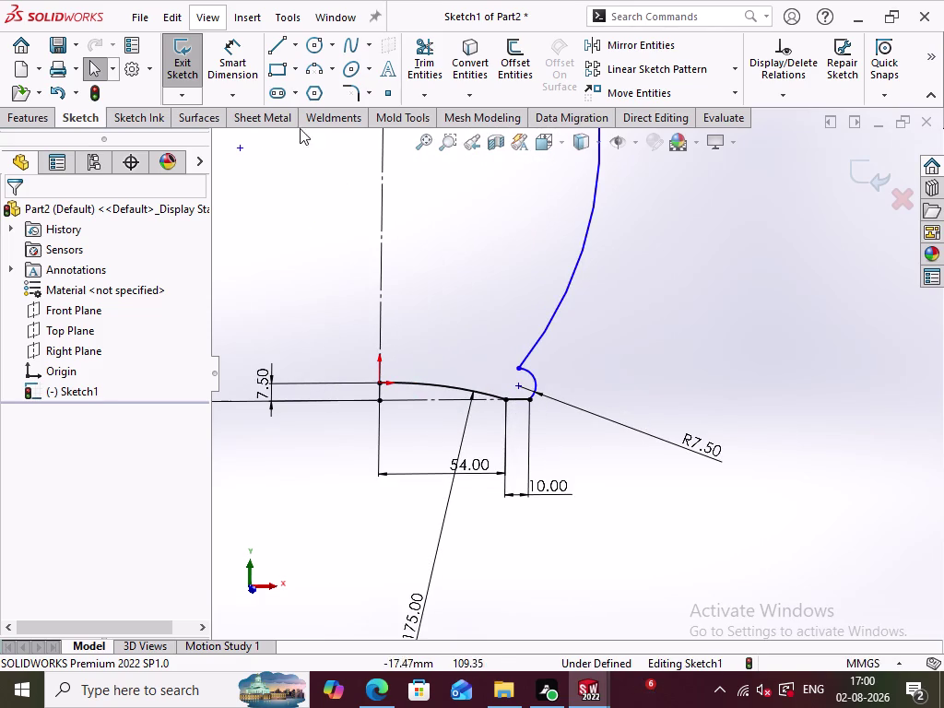
click(238, 71)
scroll(up, 3)
scroll(up, 3)
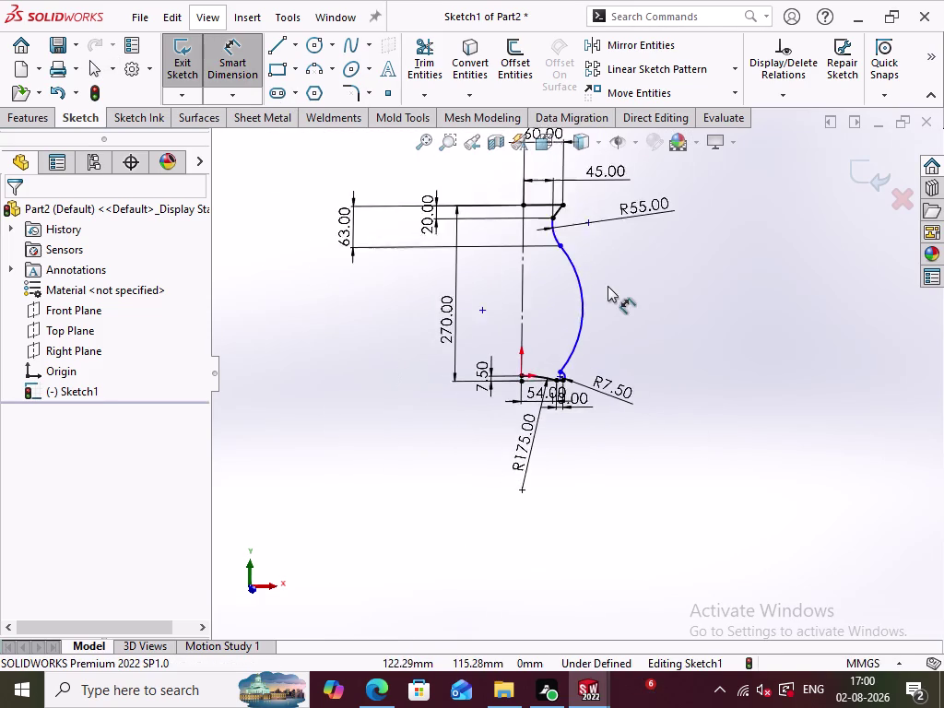
click(579, 298)
click(628, 295)
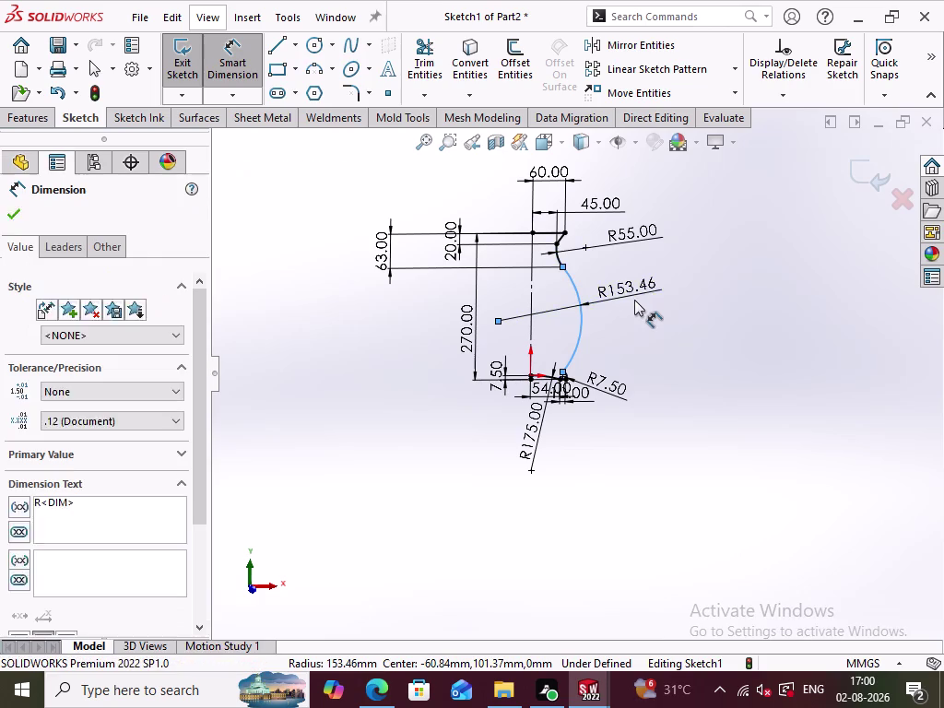
text(19)
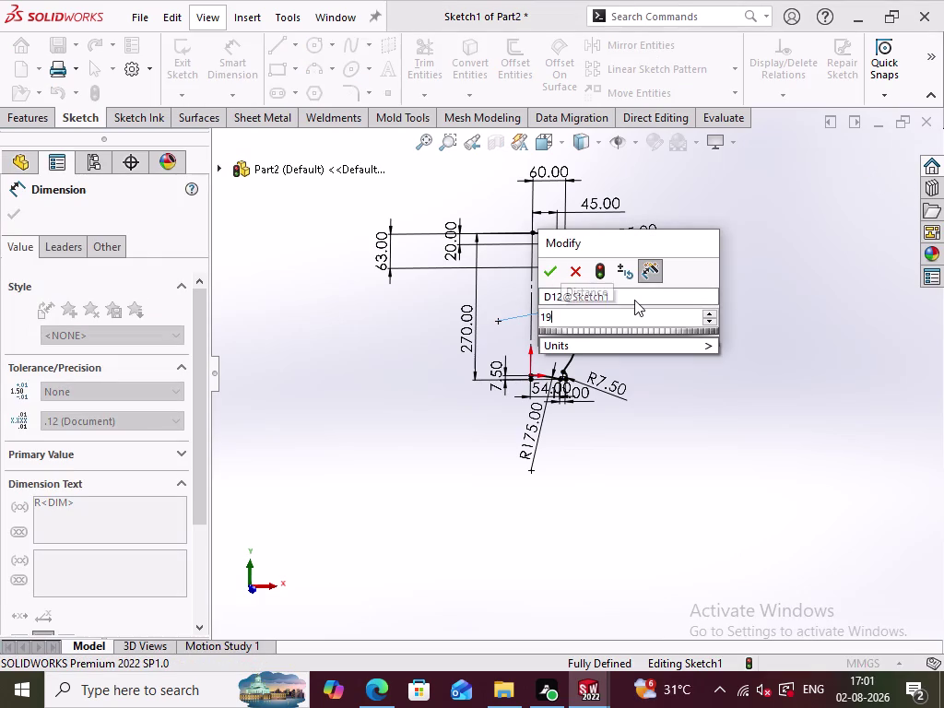
text(5)
key(Return)
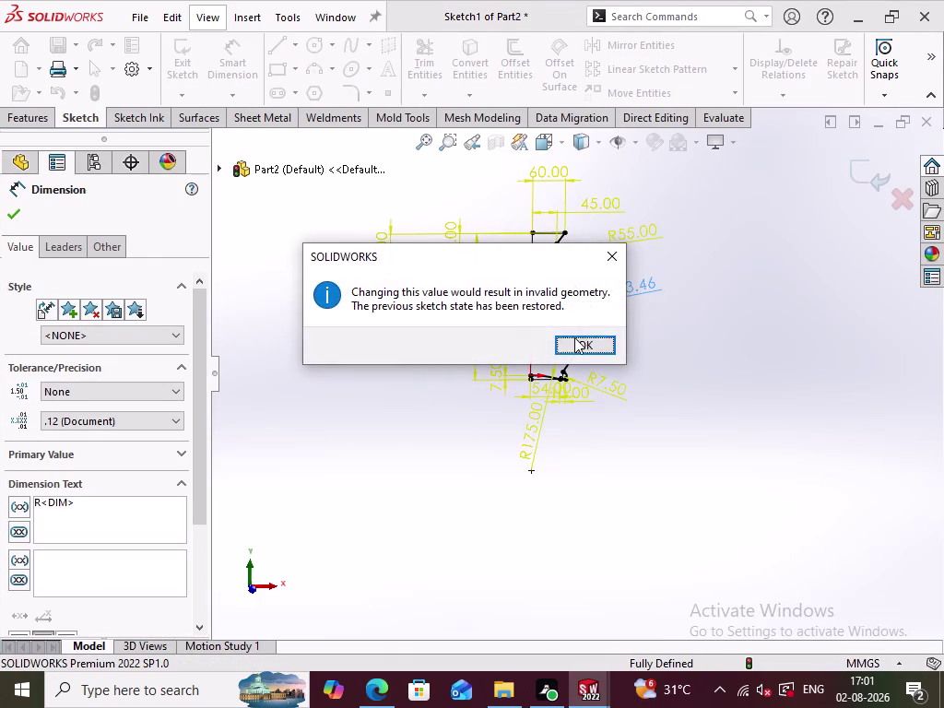
click(590, 344)
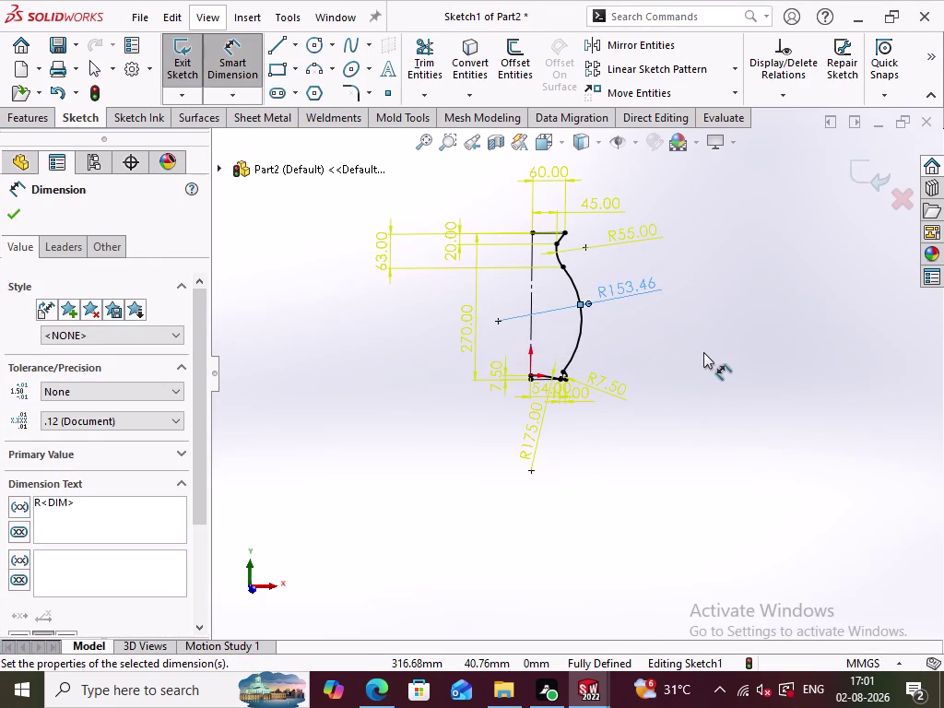
key(ctrl+z)
click(663, 359)
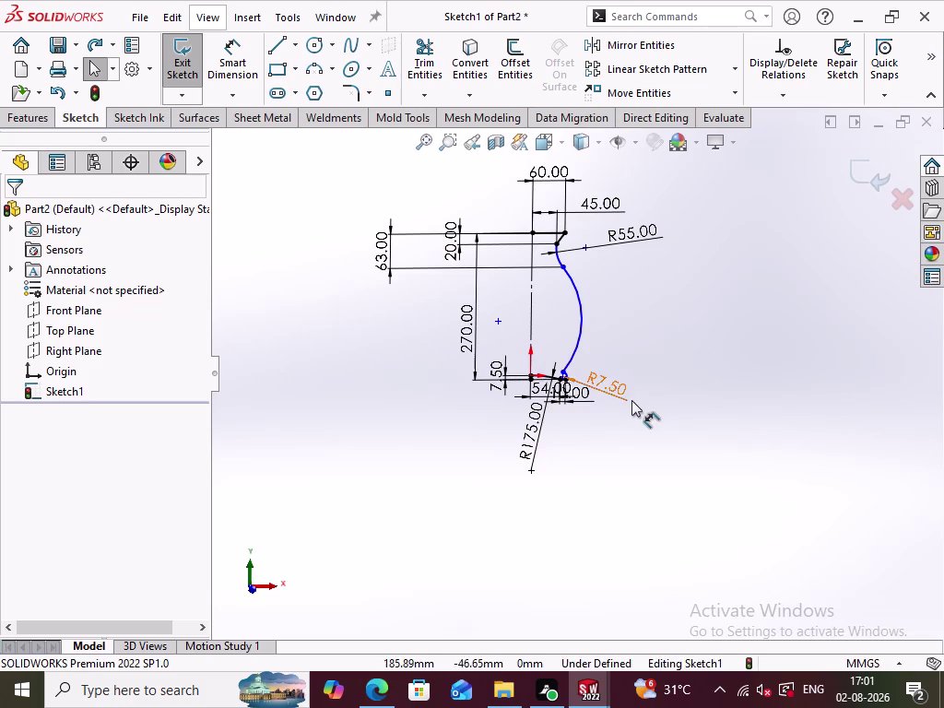
scroll(down, 3)
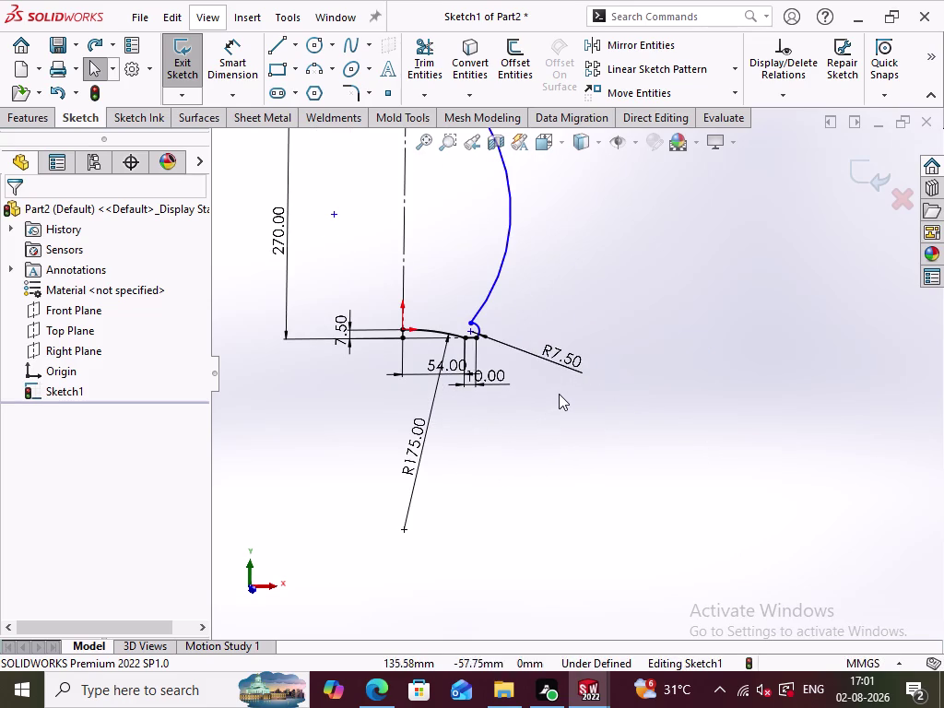